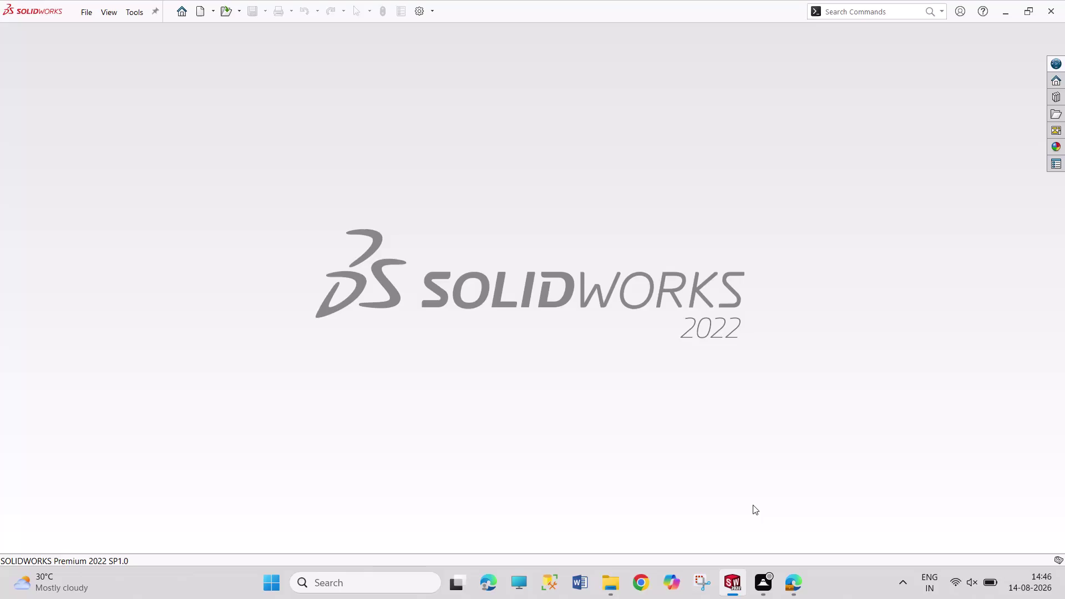
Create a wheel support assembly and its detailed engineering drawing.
Bring up the Wheel Support Assembly PDF in Edge, zoom in and scroll through its figures.
click(795, 581)
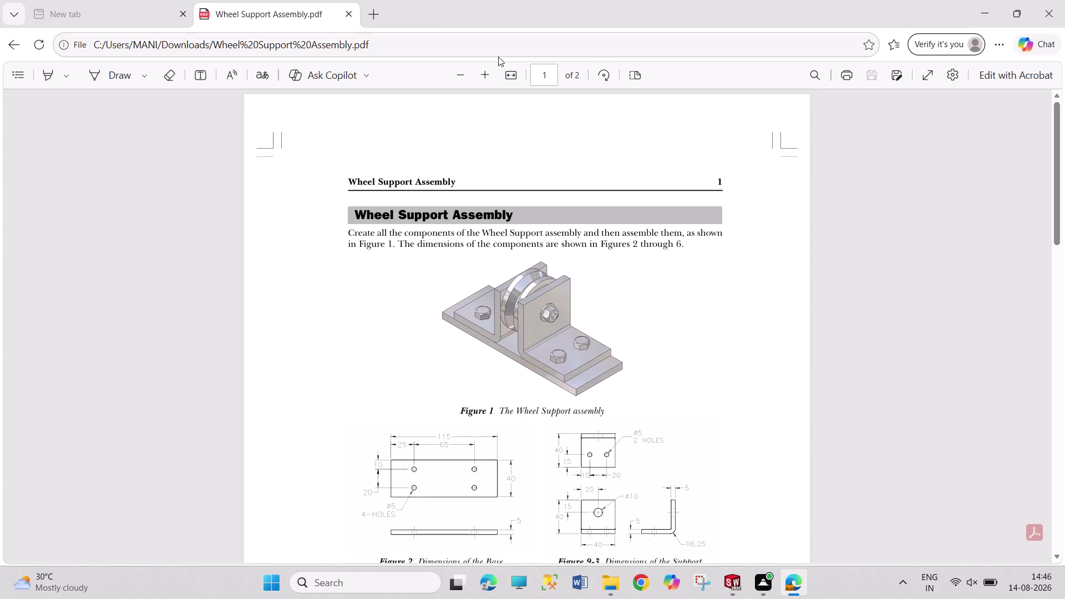
click(511, 76)
scroll(down, 3)
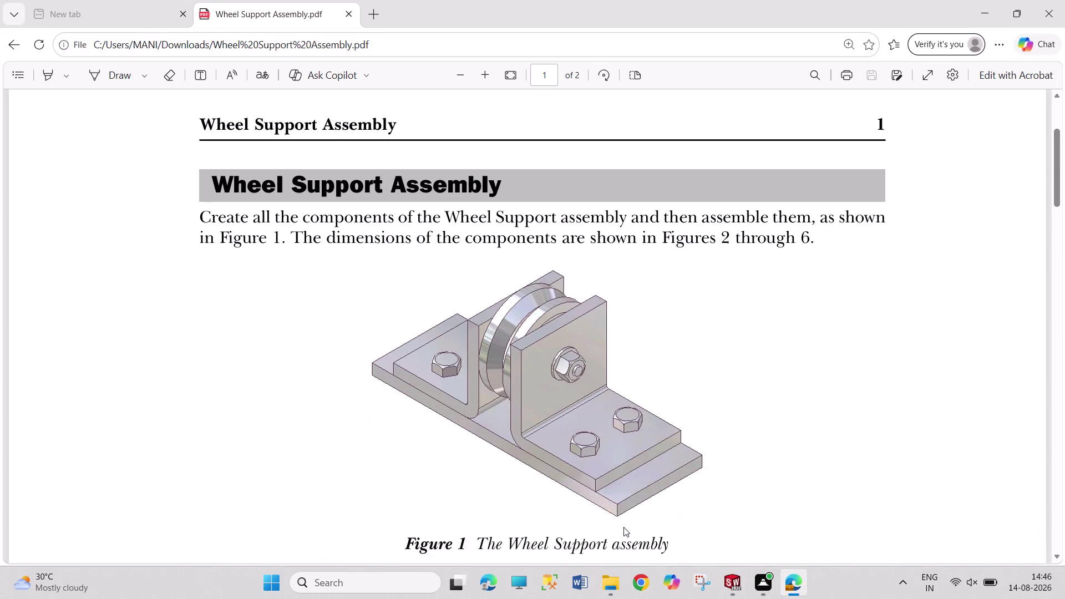
scroll(down, 3)
scroll(down, 3)
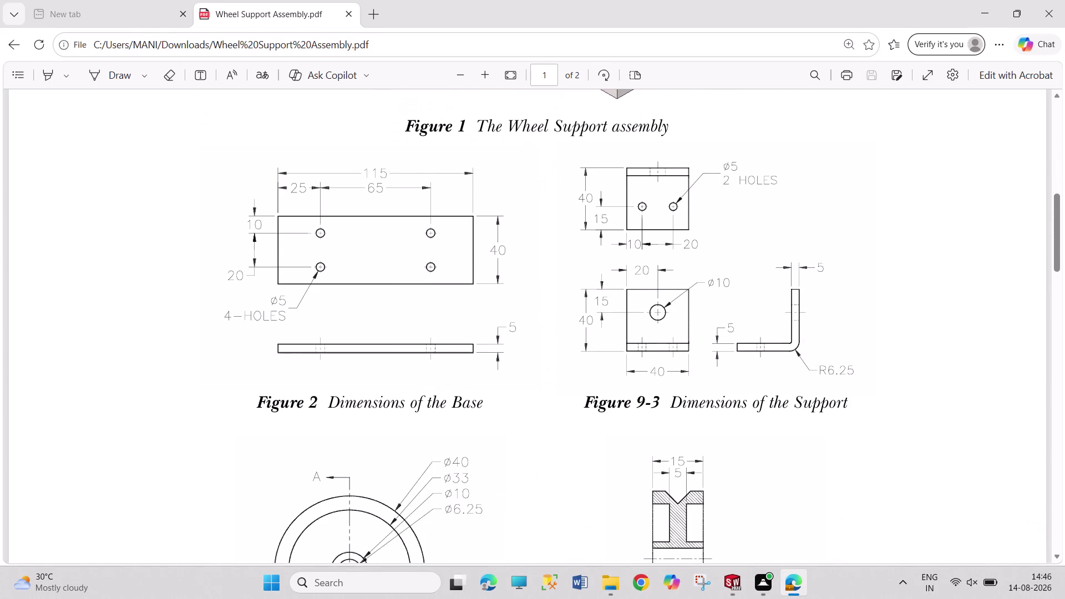
scroll(up, 3)
scroll(down, 3)
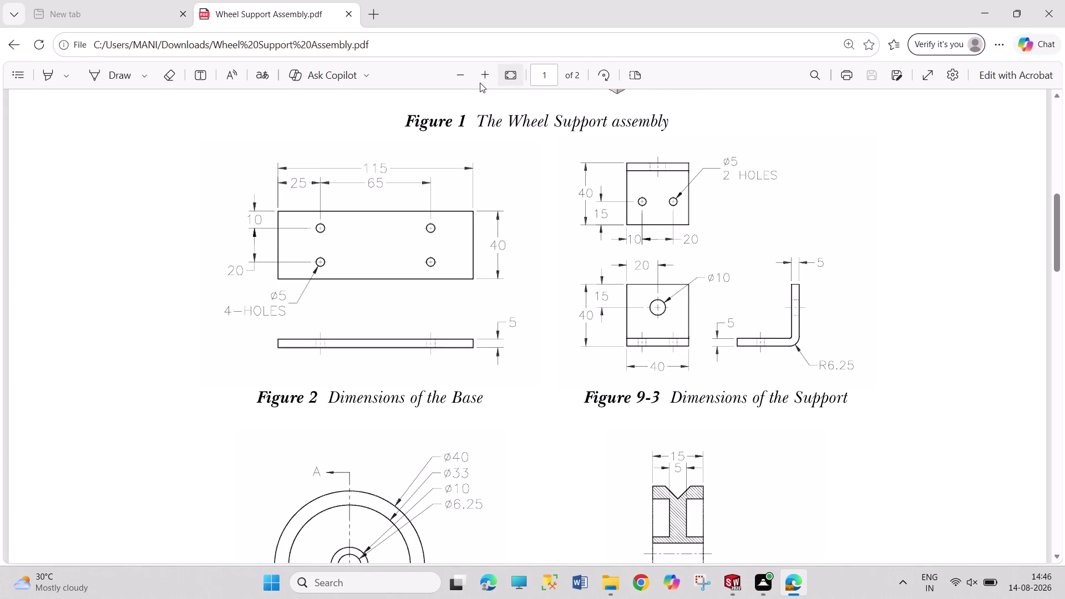
Zoom the PDF view out several levels and scroll over the pages.
click(458, 74)
triple_click(458, 75)
triple_click(457, 75)
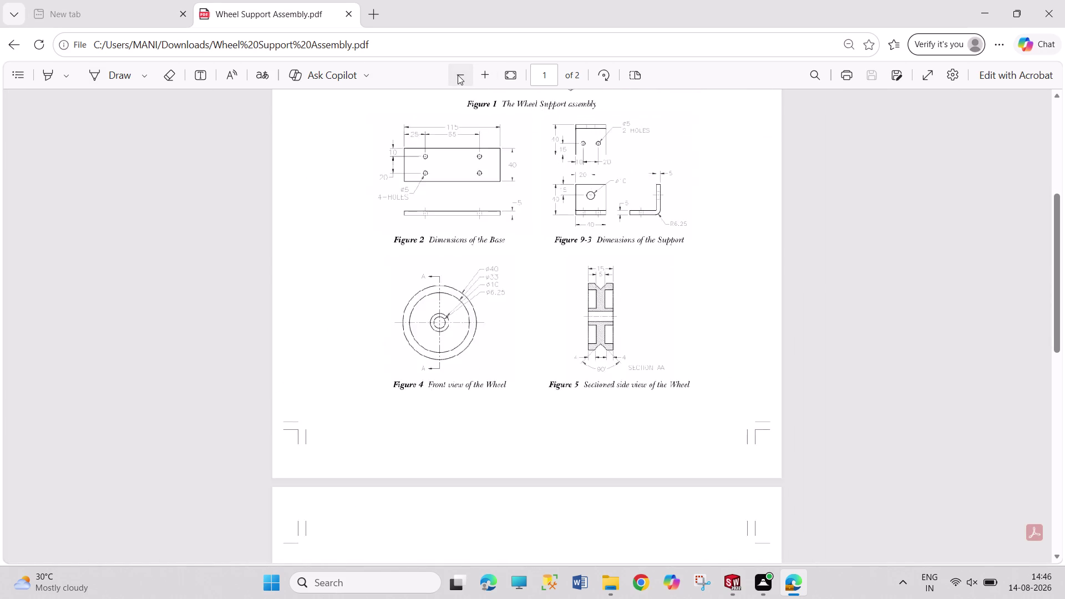
triple_click(457, 75)
scroll(up, 3)
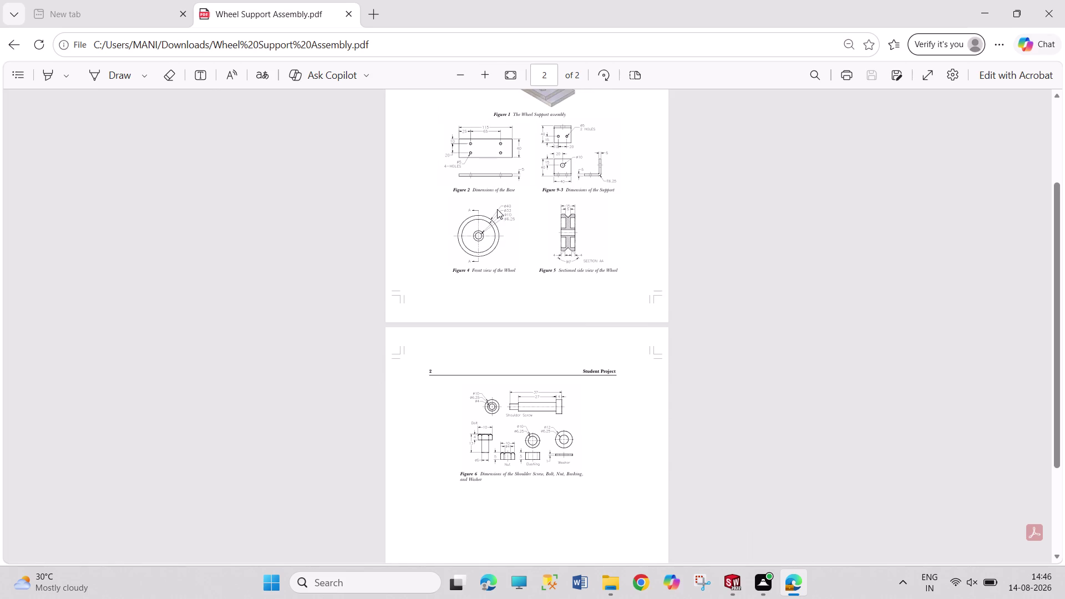
scroll(down, 3)
scroll(up, 3)
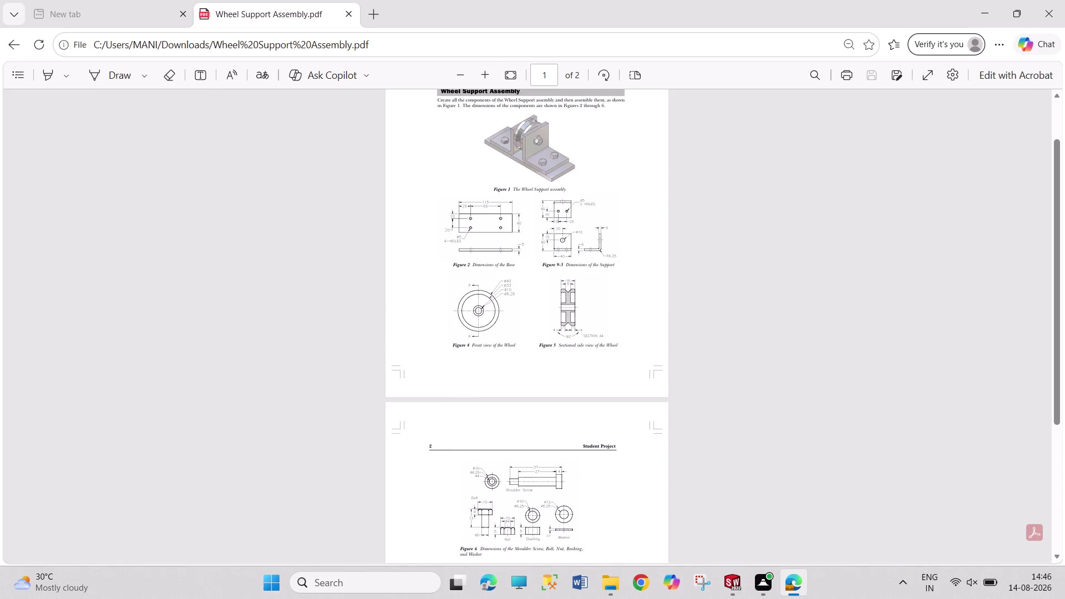
Zoom out further so both drawing pages fit on screen.
click(1060, 556)
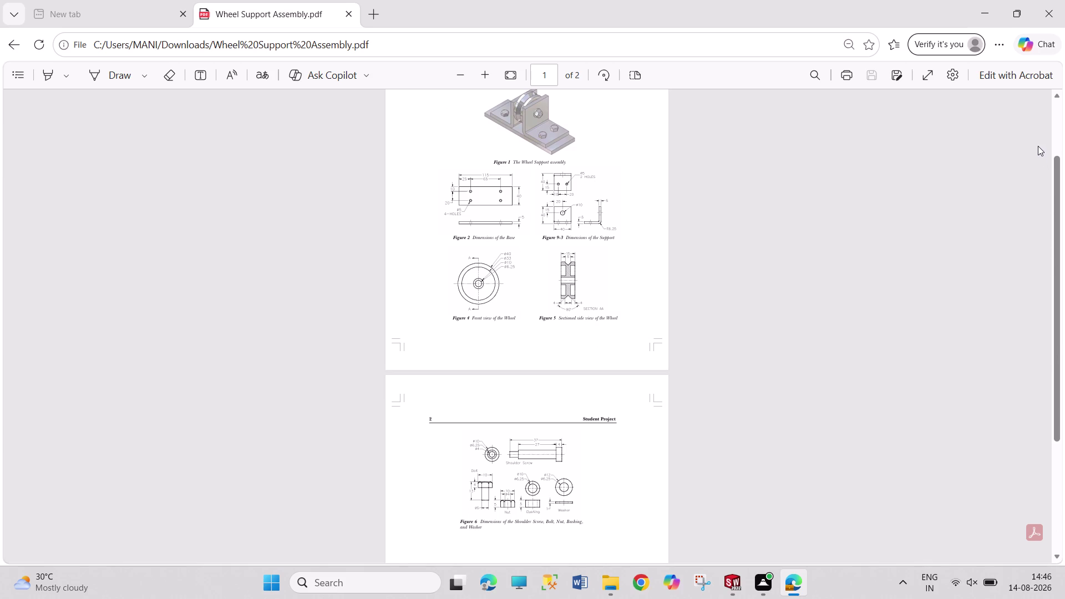
click(1057, 96)
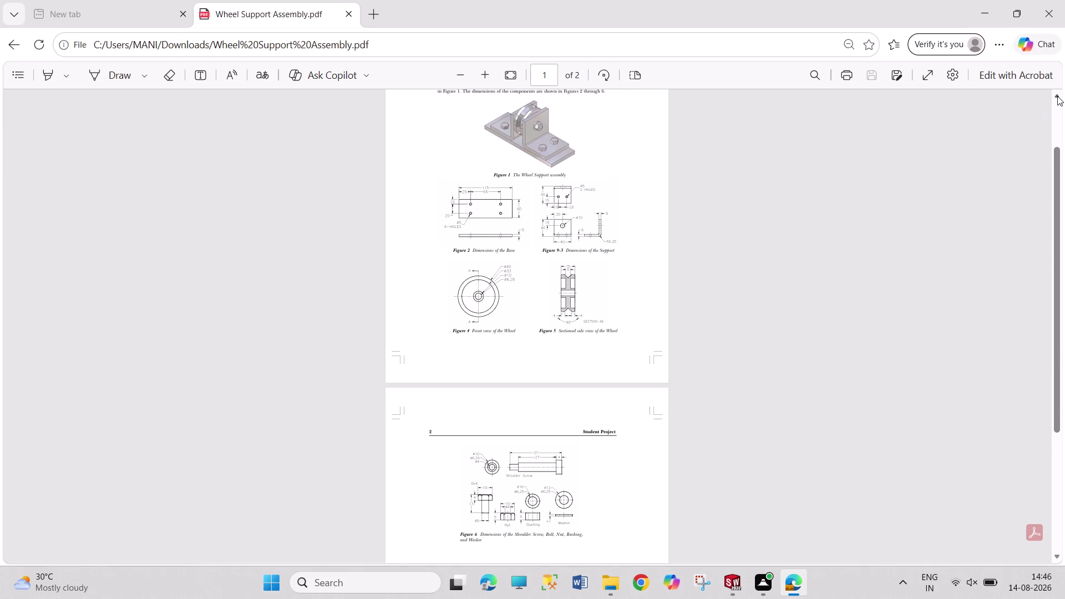
click(1058, 96)
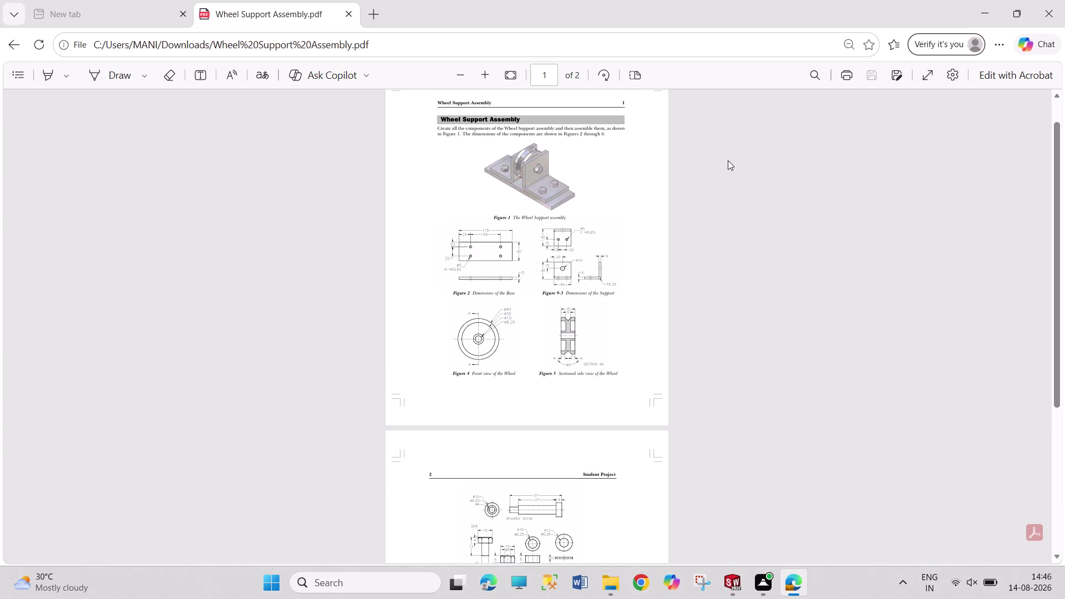
click(458, 74)
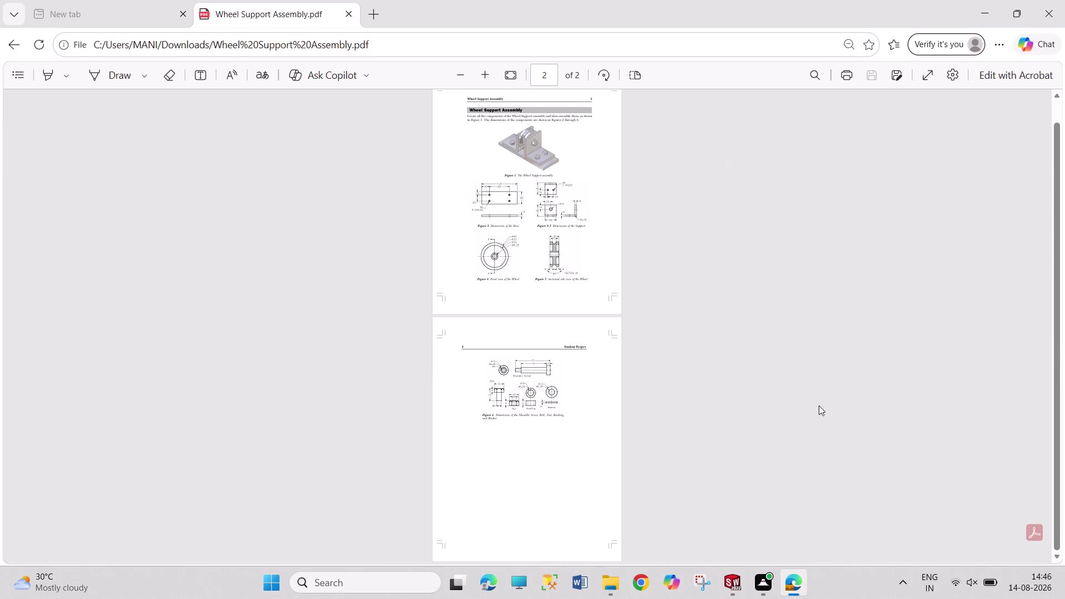
scroll(up, 3)
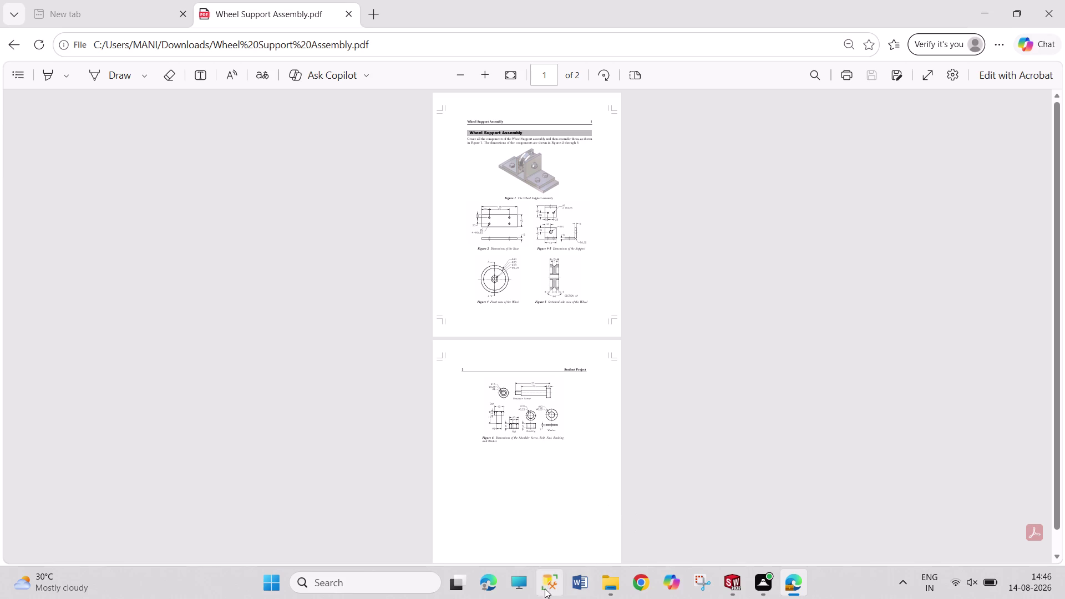
click(704, 582)
Capture a rectangular snip around both Wheel Support Assembly pages in Snipping Tool.
click(699, 588)
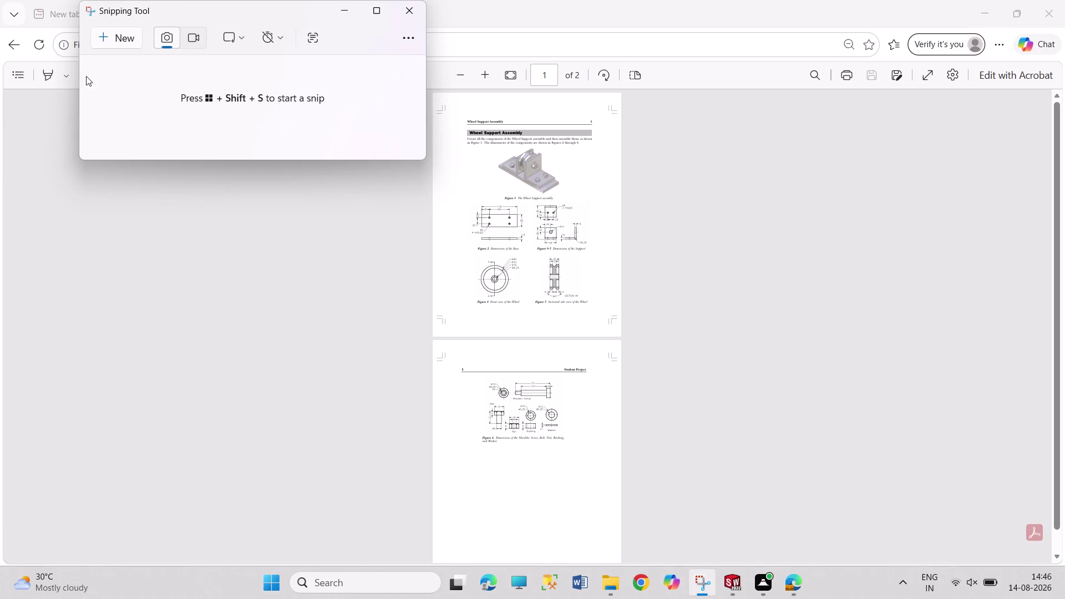
click(98, 44)
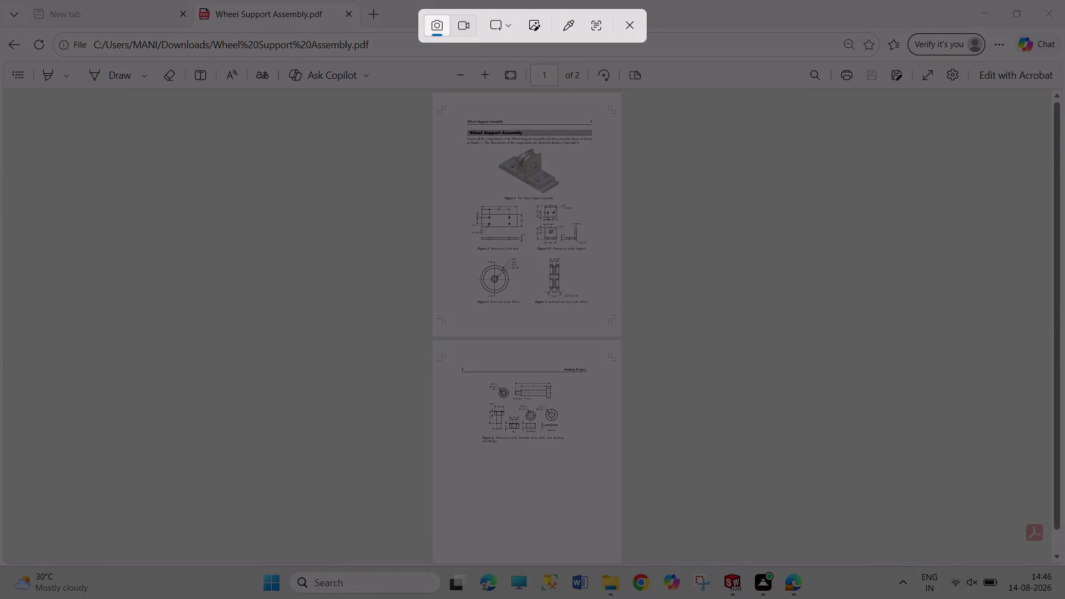
drag(465, 115, 602, 457)
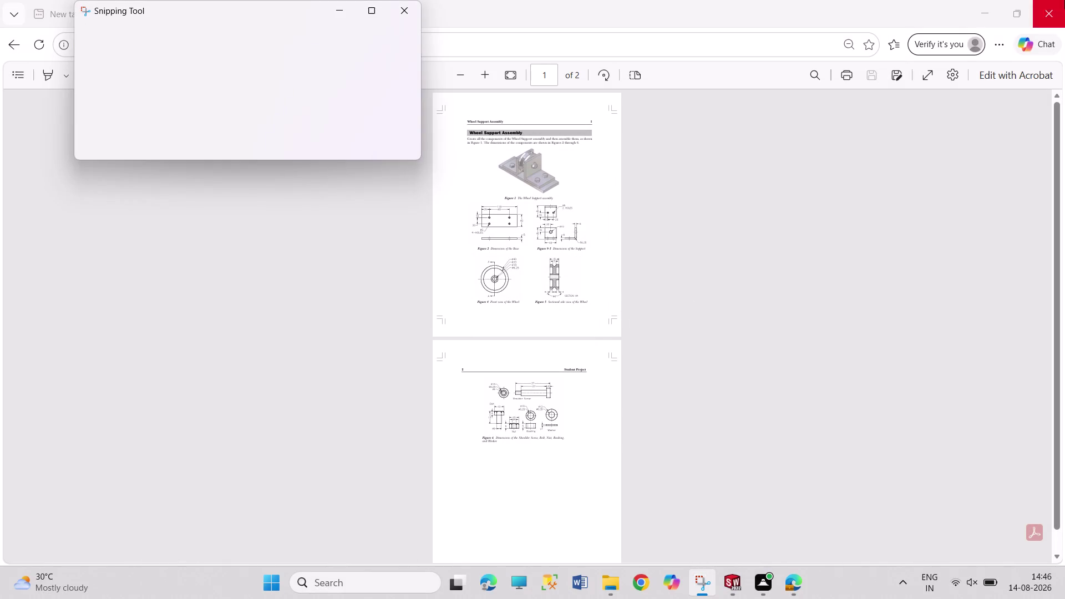
Close the PDF browser window and the Snipping Tool window.
click(1064, 0)
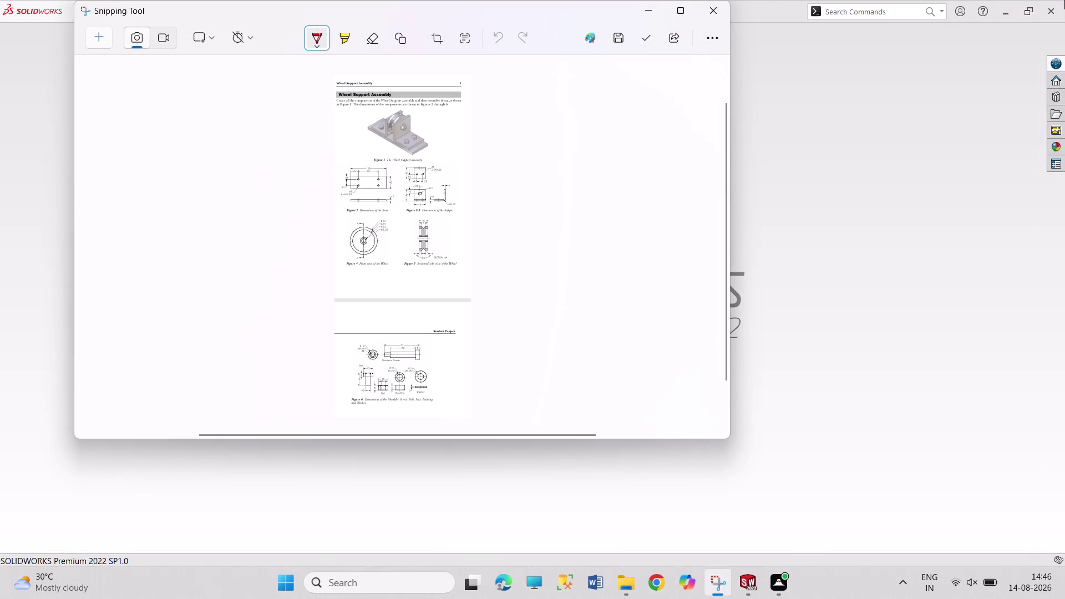
click(713, 17)
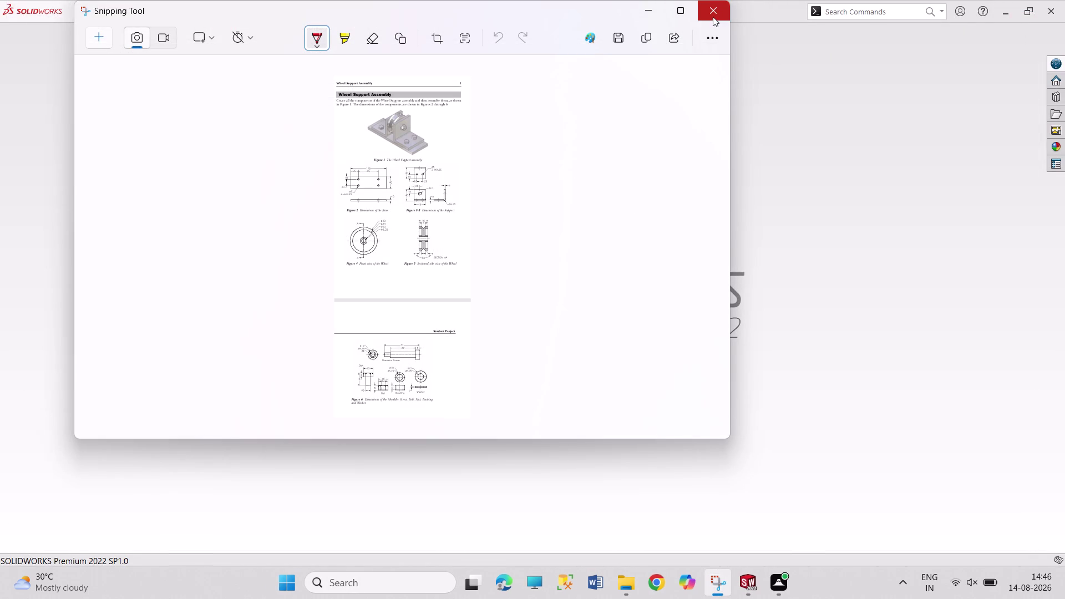
click(630, 585)
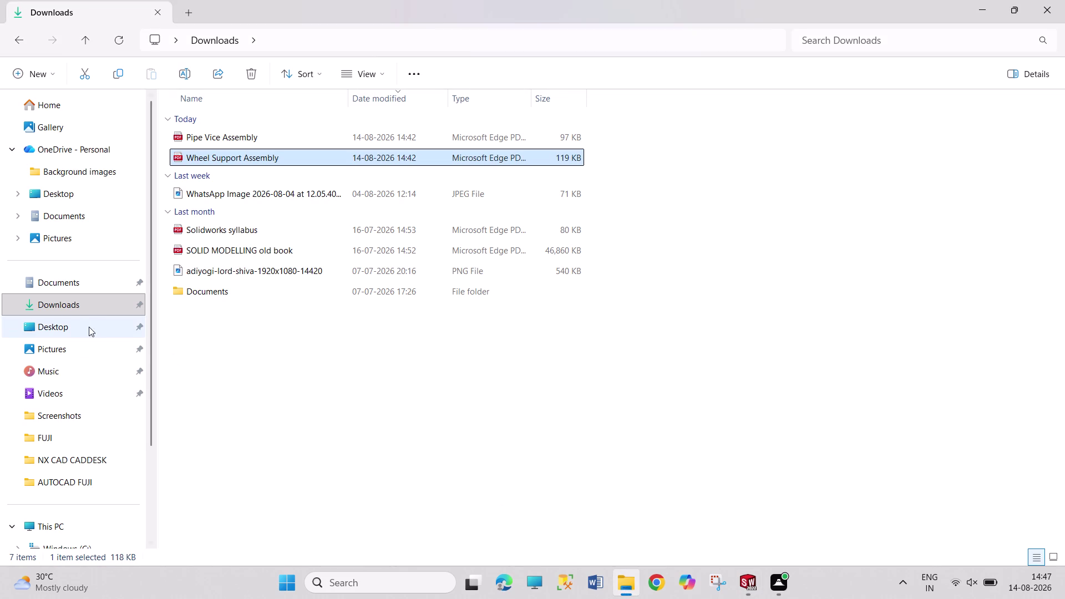
Open Pictures > Screenshots and open the newest drawing screenshot.
click(94, 349)
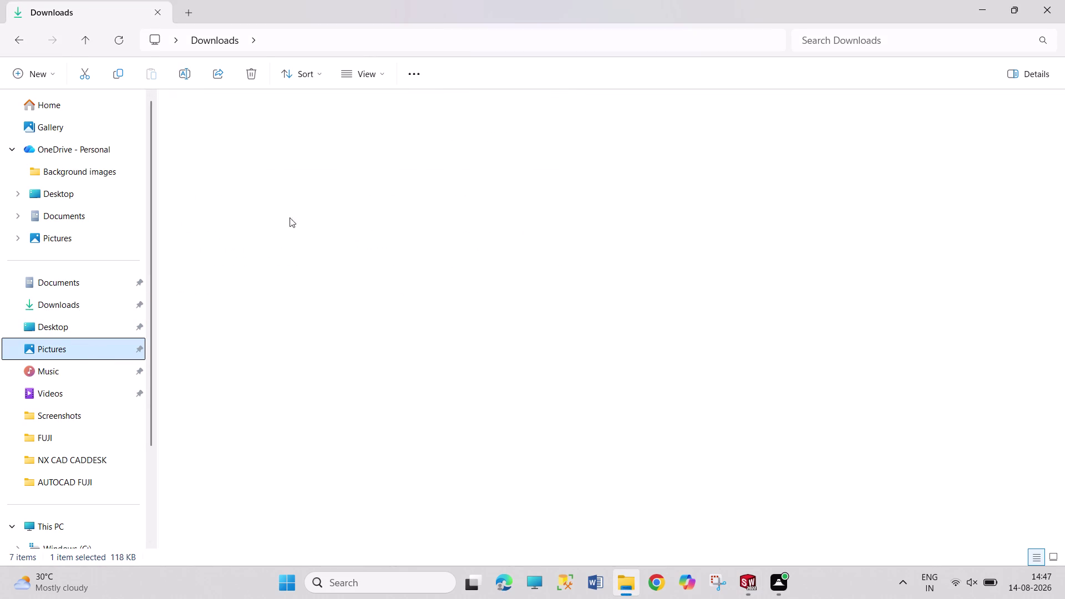
double_click(382, 134)
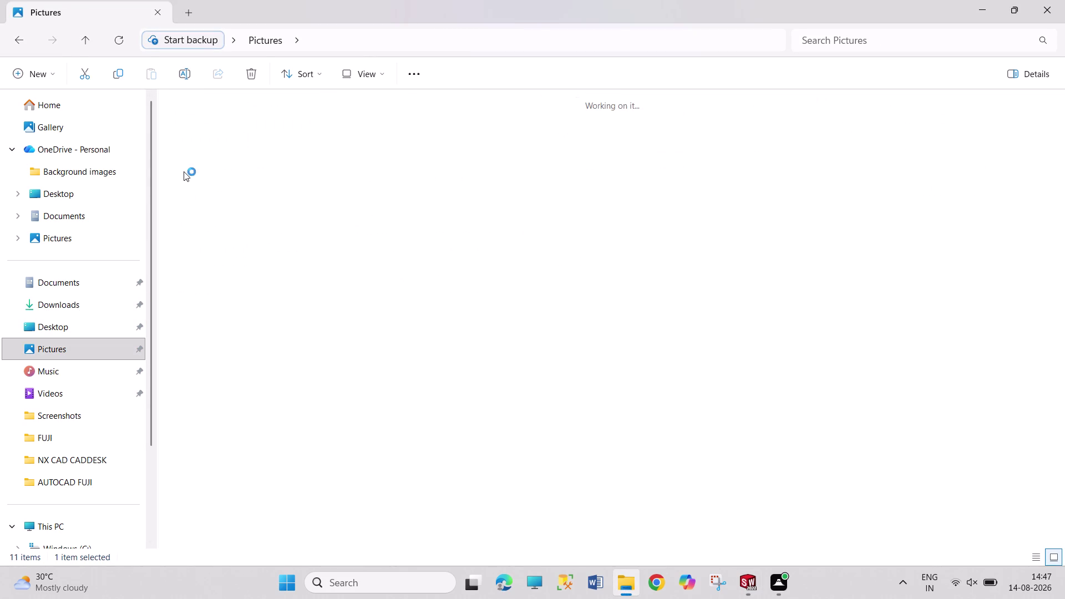
scroll(down, 3)
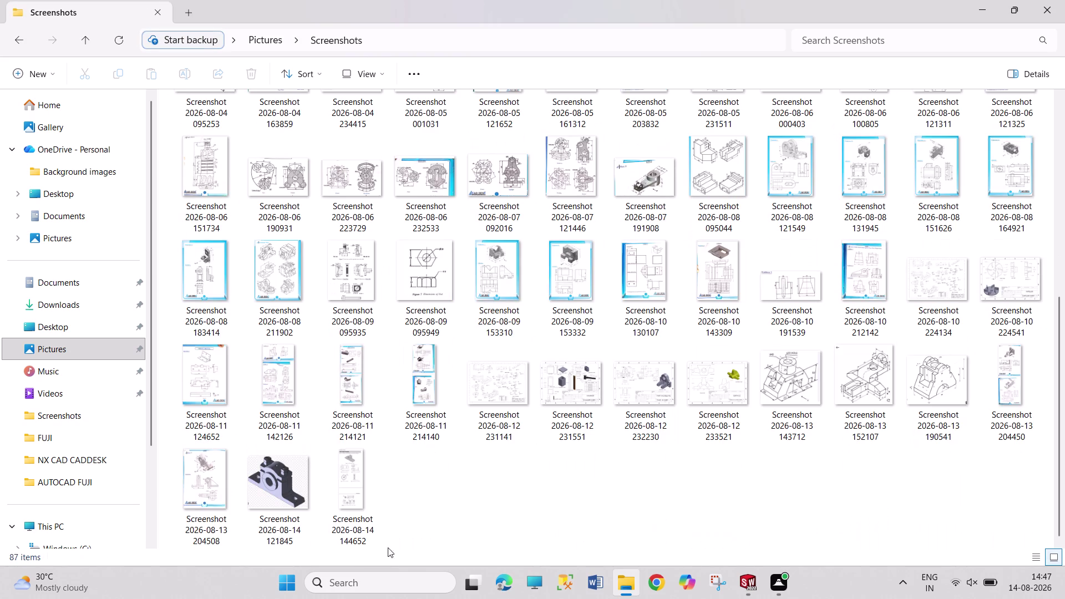
double_click(343, 490)
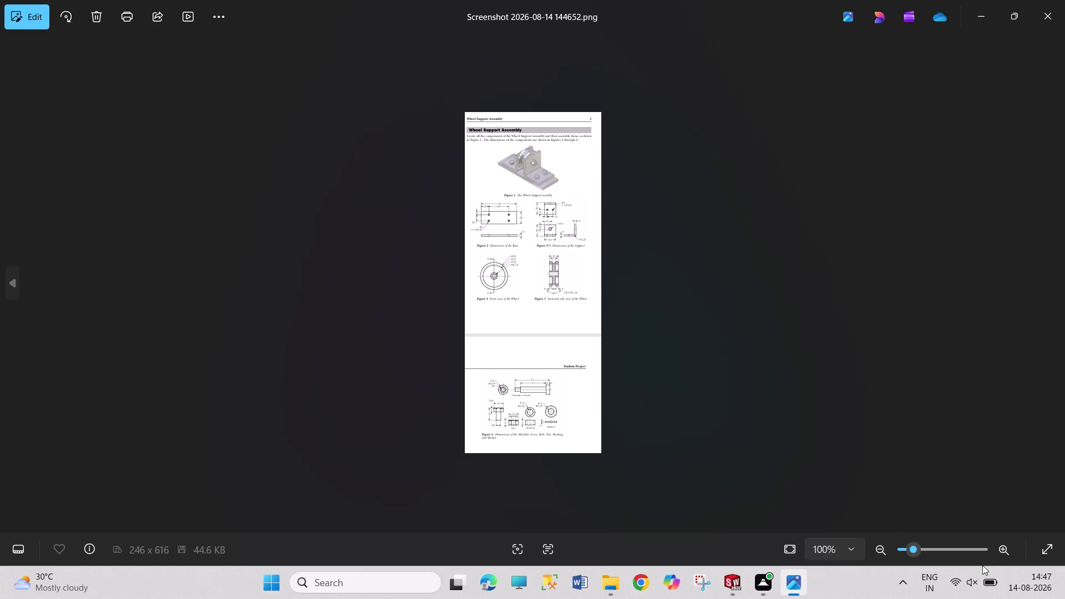
triple_click(994, 552)
double_click(995, 551)
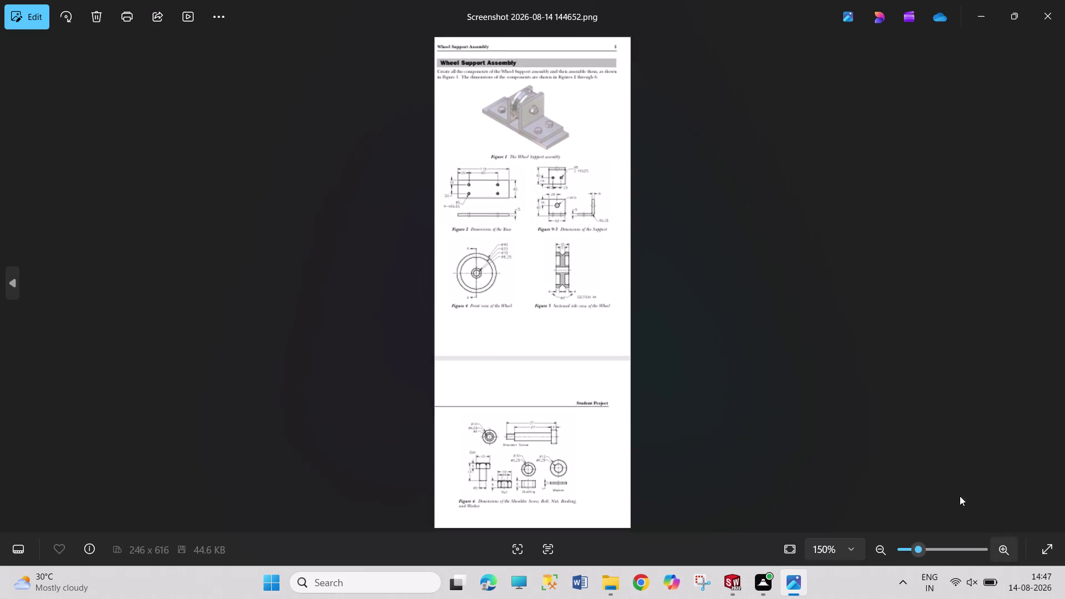
drag(668, 241, 666, 348)
triple_click(999, 546)
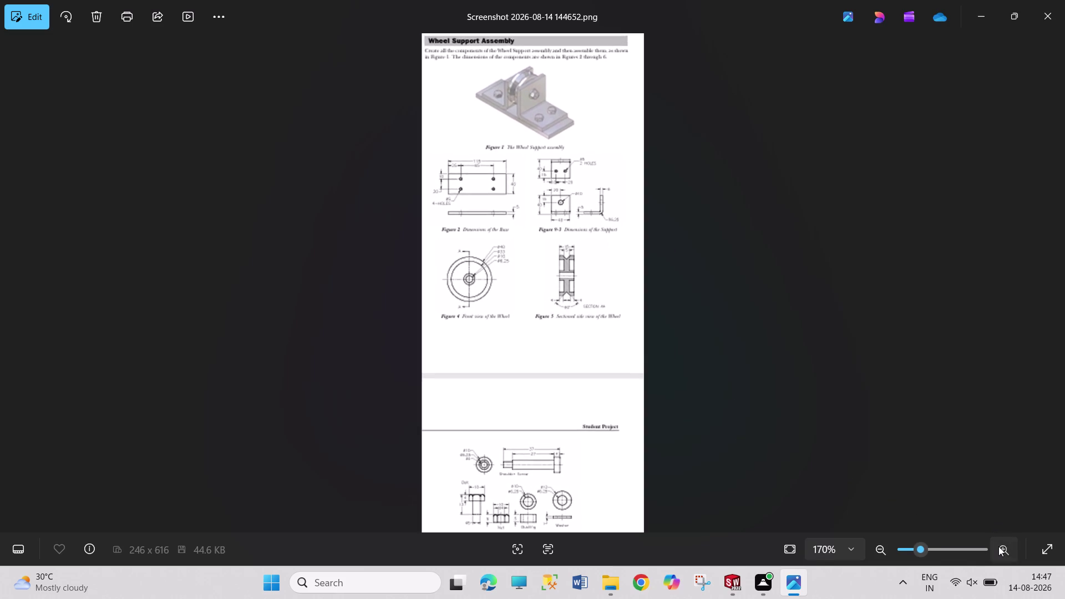
triple_click(998, 547)
triple_click(999, 547)
triple_click(999, 546)
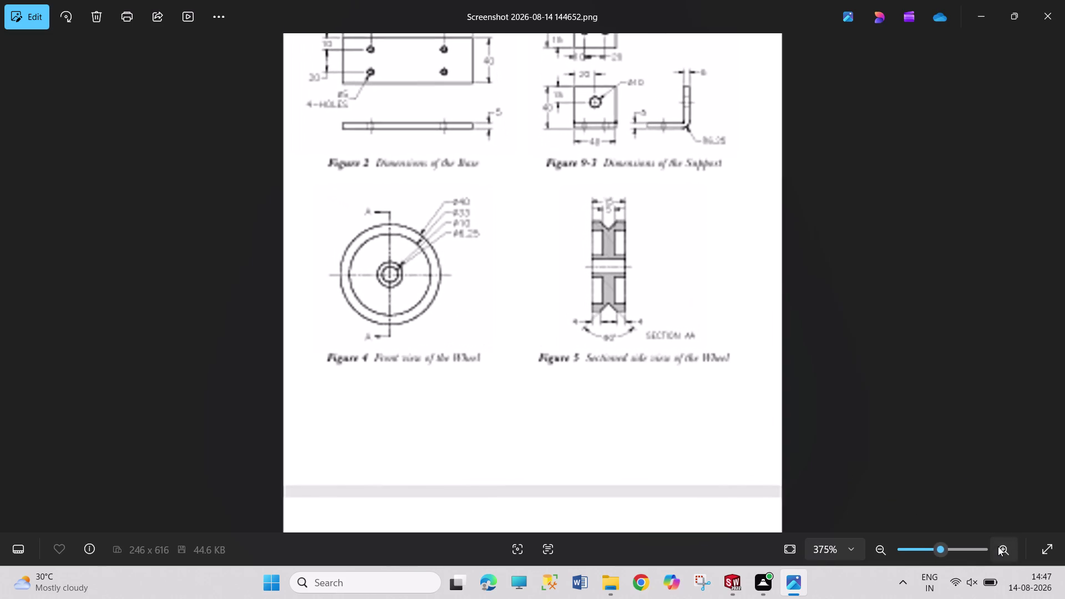
drag(673, 209, 675, 424)
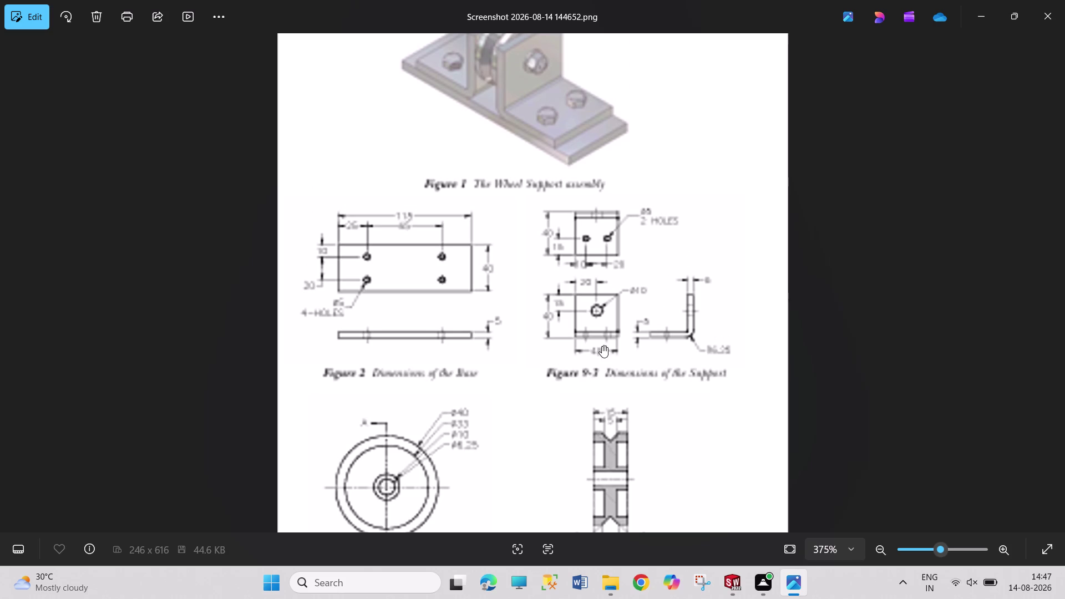
drag(602, 346, 624, 515)
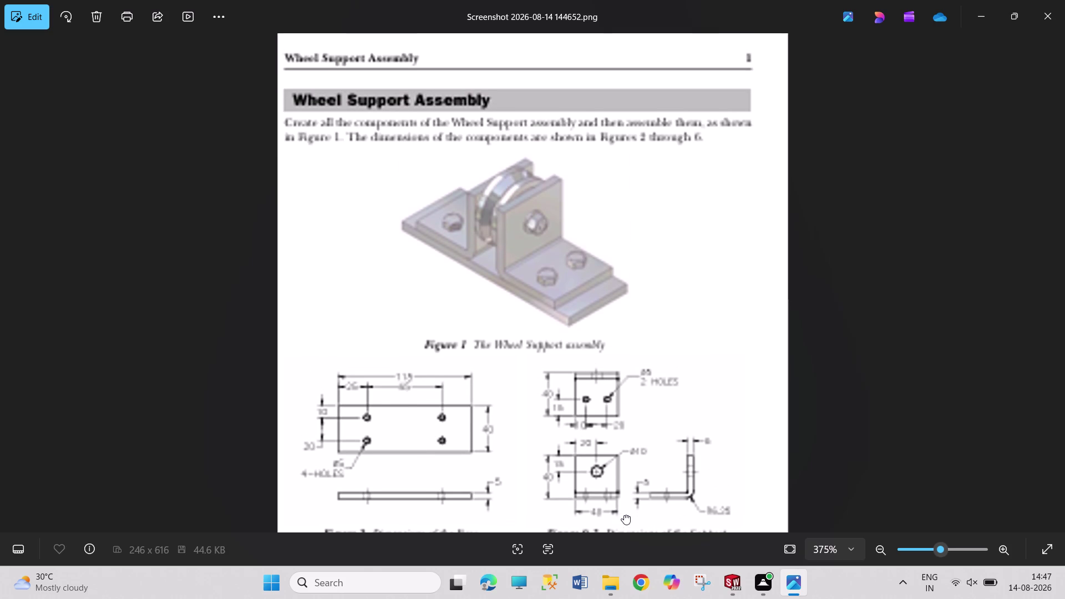
drag(624, 515, 636, 437)
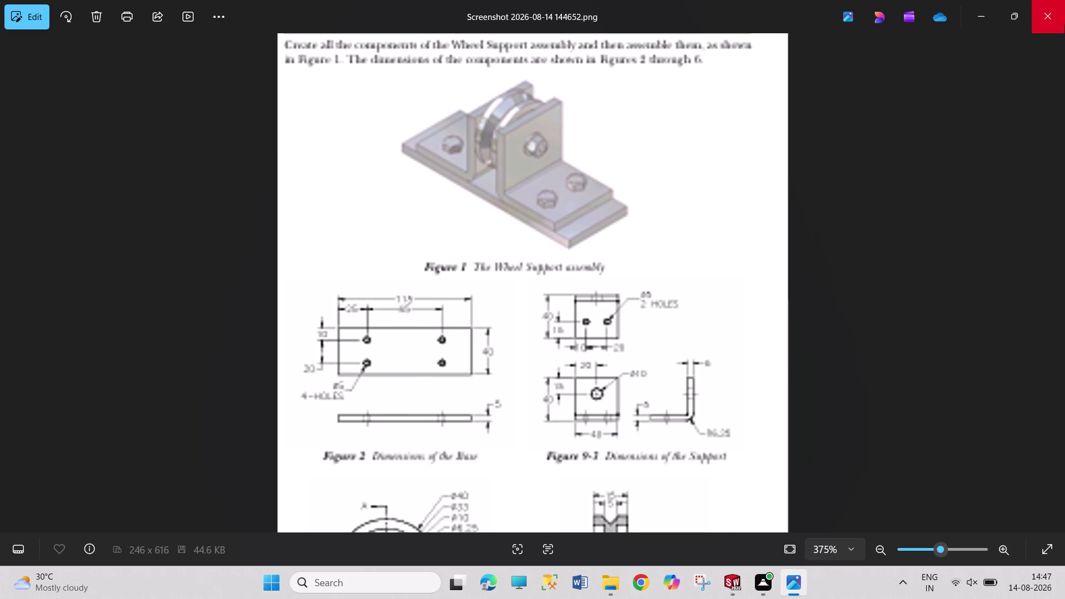
click(1064, 25)
Delete the drawing screenshot and switch back to SOLIDWORKS.
right_click(383, 480)
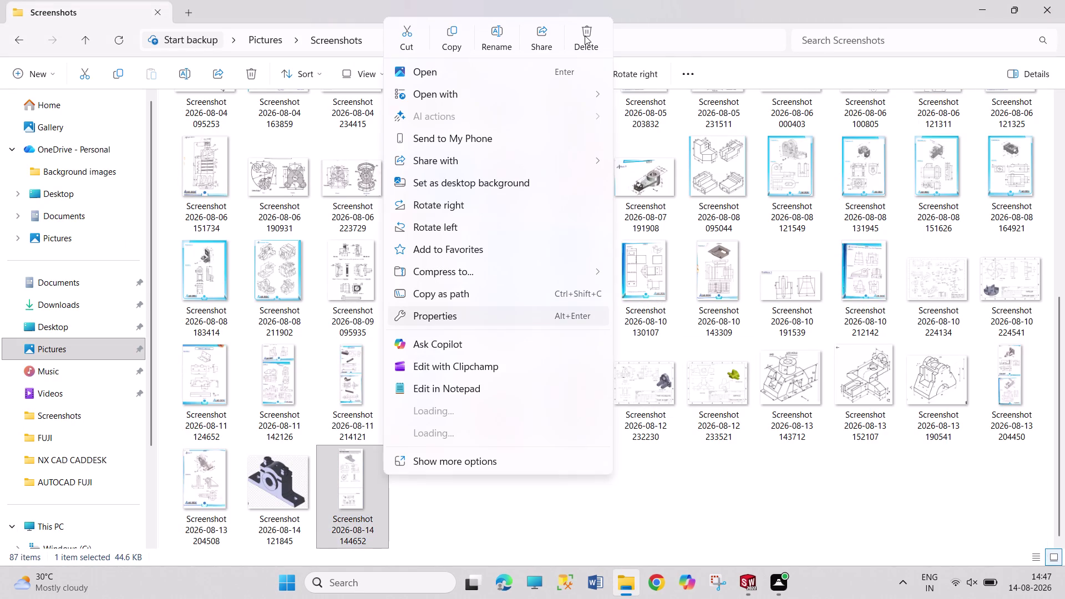
click(585, 36)
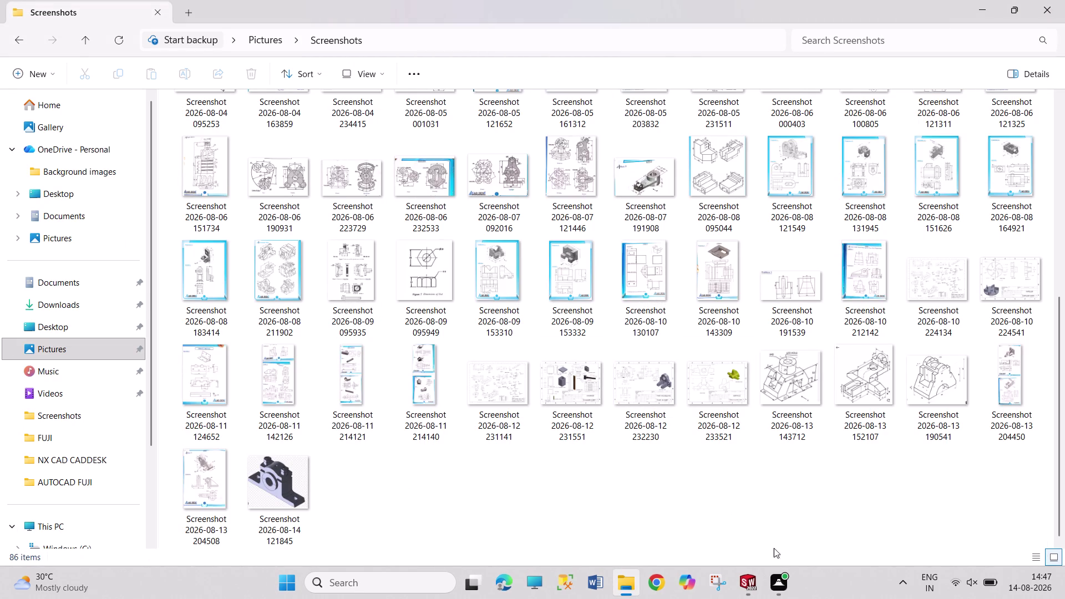
click(759, 539)
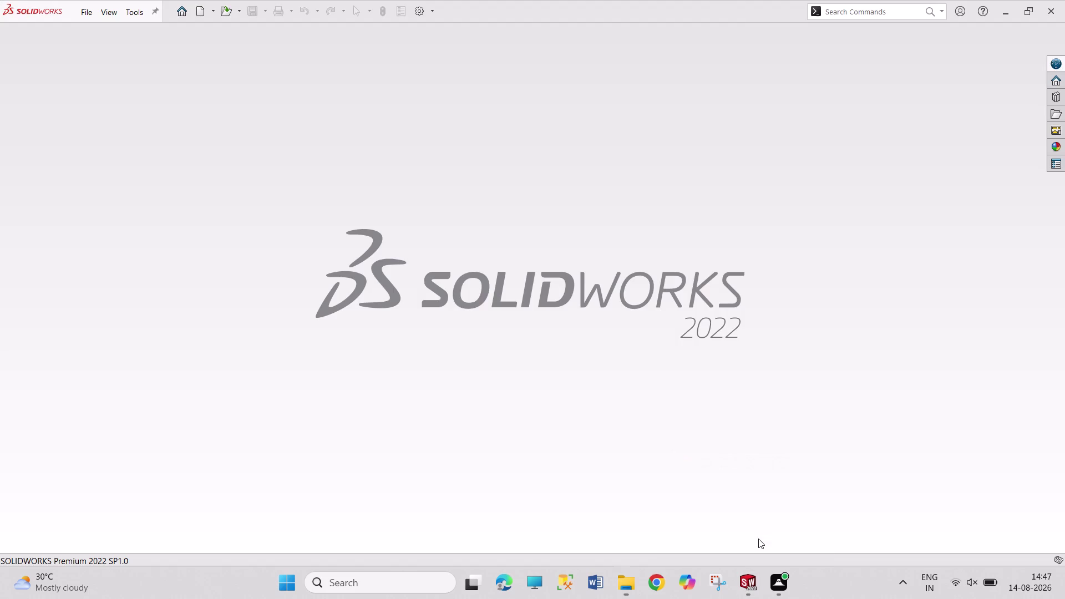
click(196, 7)
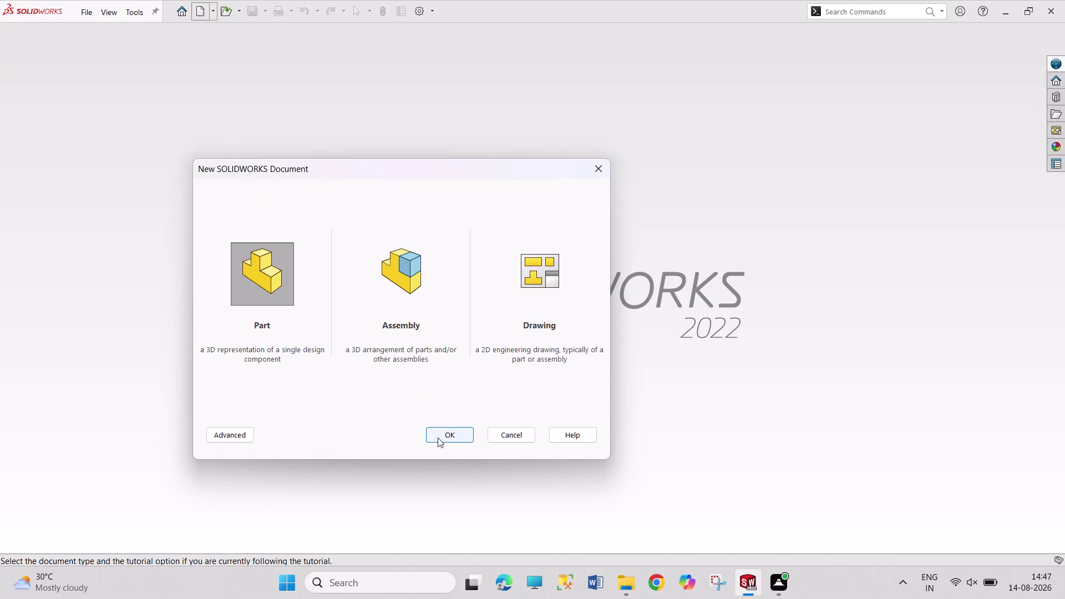
Open Wheel Support Assembly.pdf from the Downloads folder.
click(438, 438)
click(626, 584)
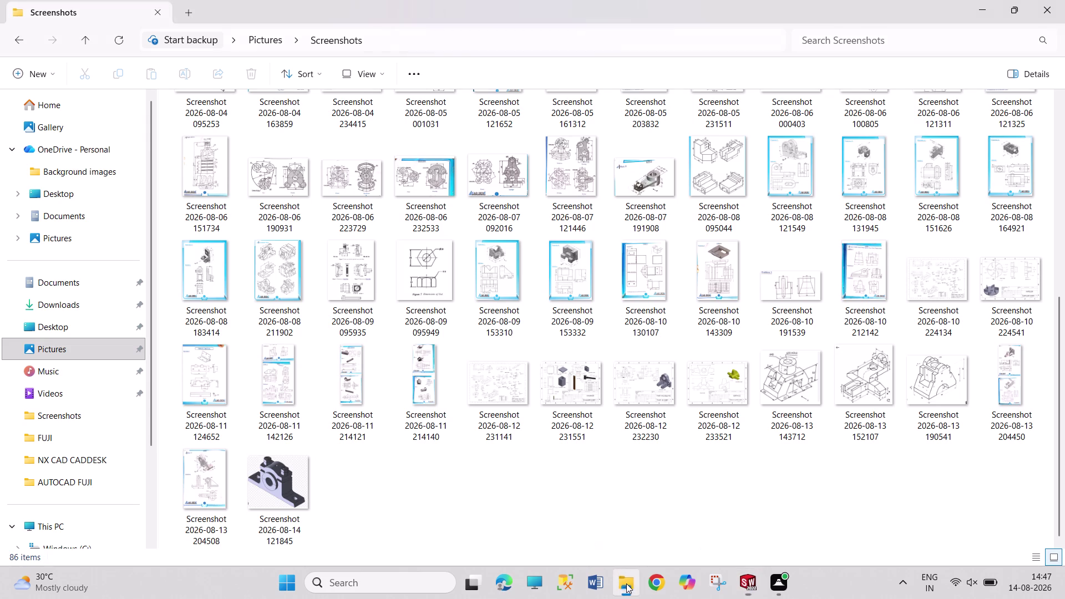
click(99, 303)
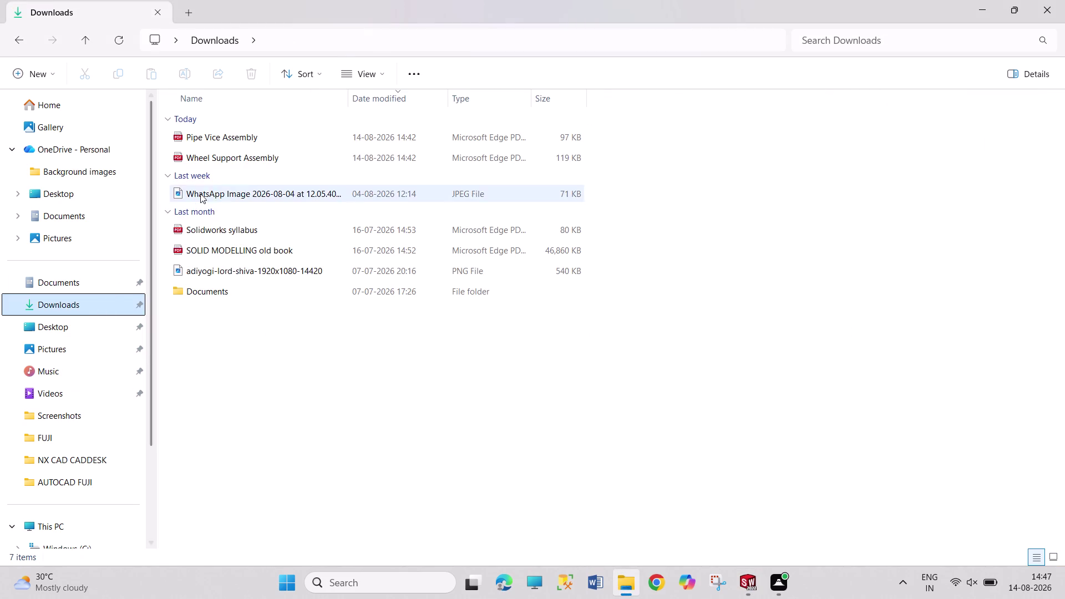
double_click(301, 153)
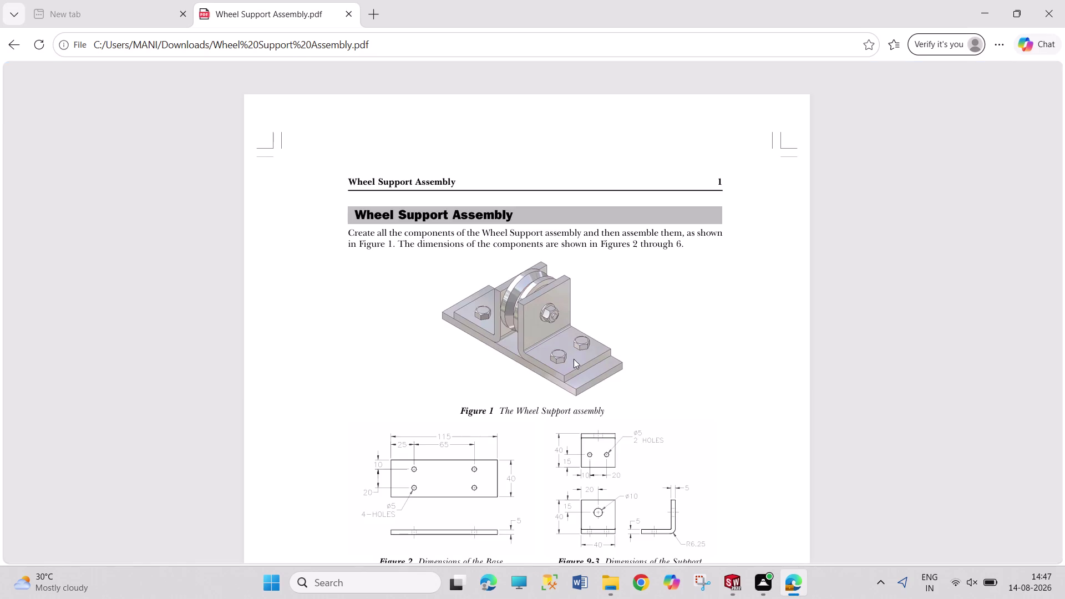
Fit the page, enlarge Figure 2 Dimensions of the Base, then return to SOLIDWORKS.
scroll(up, 3)
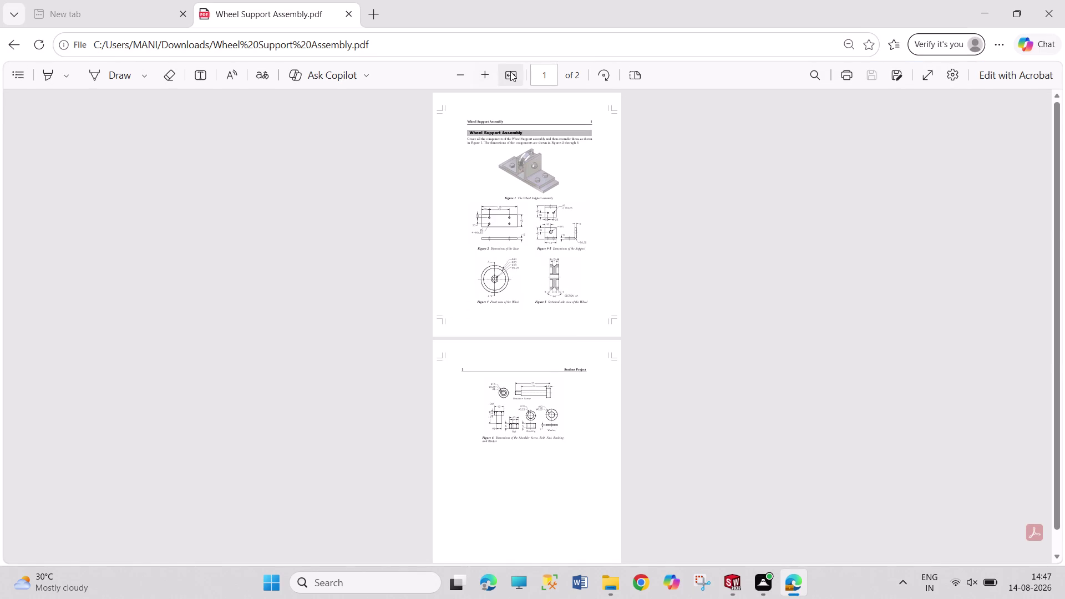
click(511, 71)
scroll(down, 3)
scroll(down, 3)
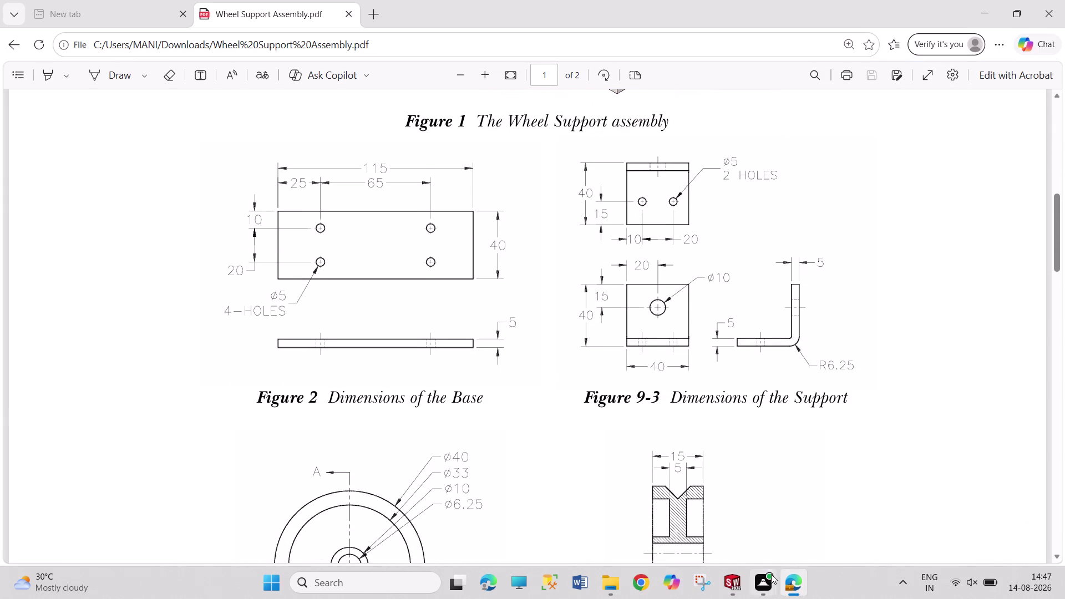
click(735, 582)
click(736, 582)
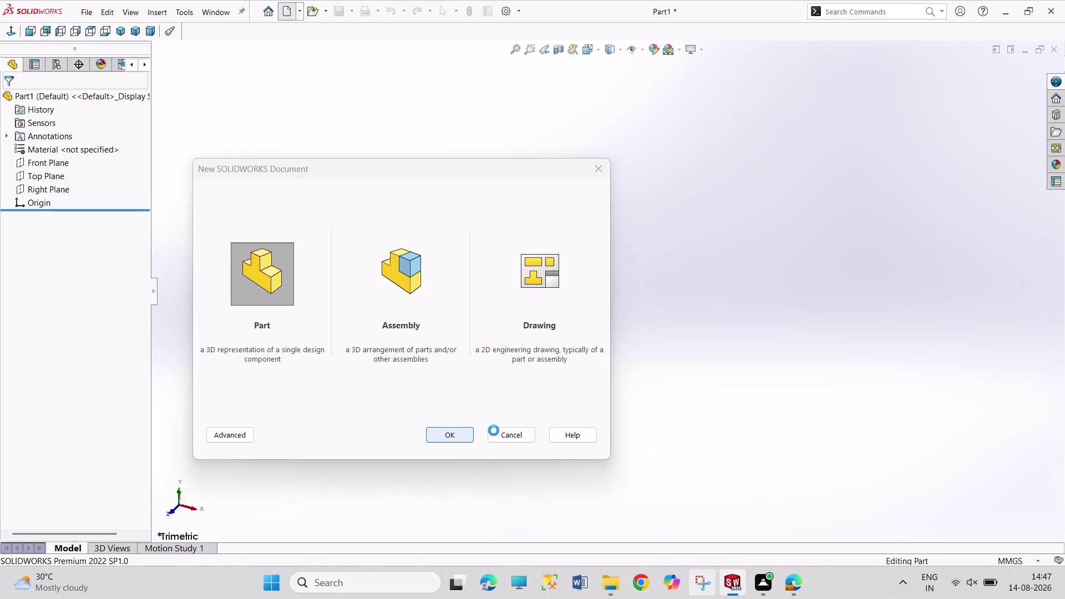
Cancel the New SOLIDWORKS Document dialog to get back to the empty Part1.
click(458, 442)
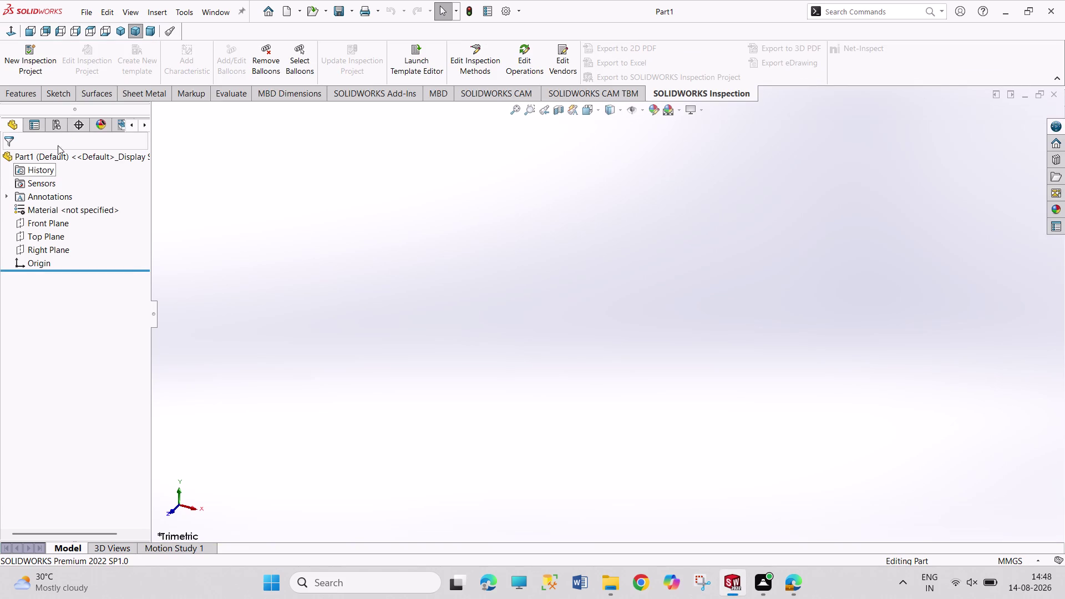
drag(222, 186, 415, 267)
drag(246, 194, 565, 326)
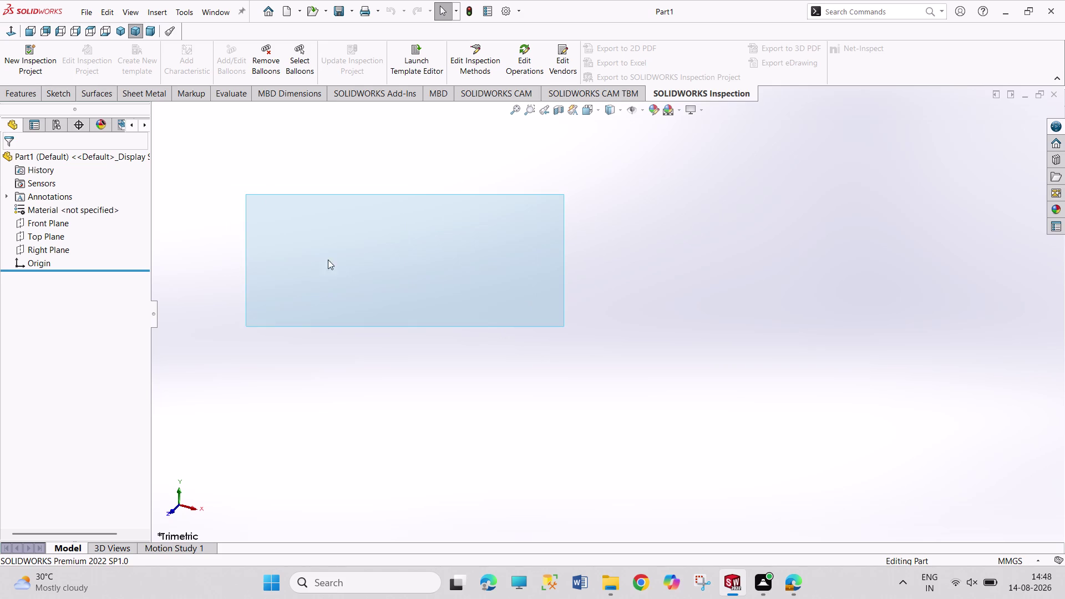
Start a sketch on the Top Plane and draw a center rectangle from the origin.
click(50, 236)
click(60, 215)
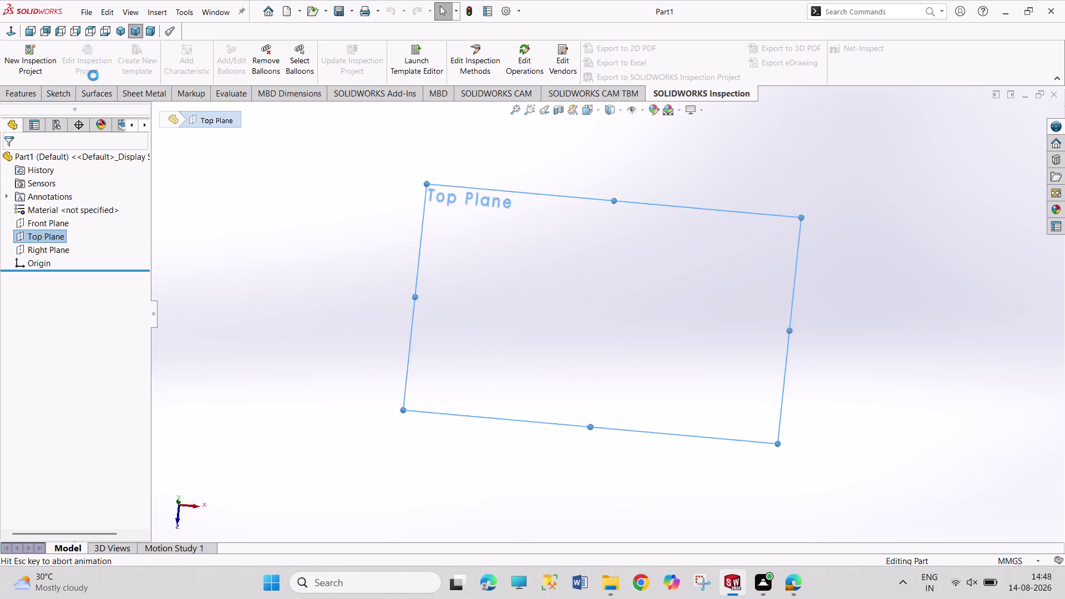
click(103, 65)
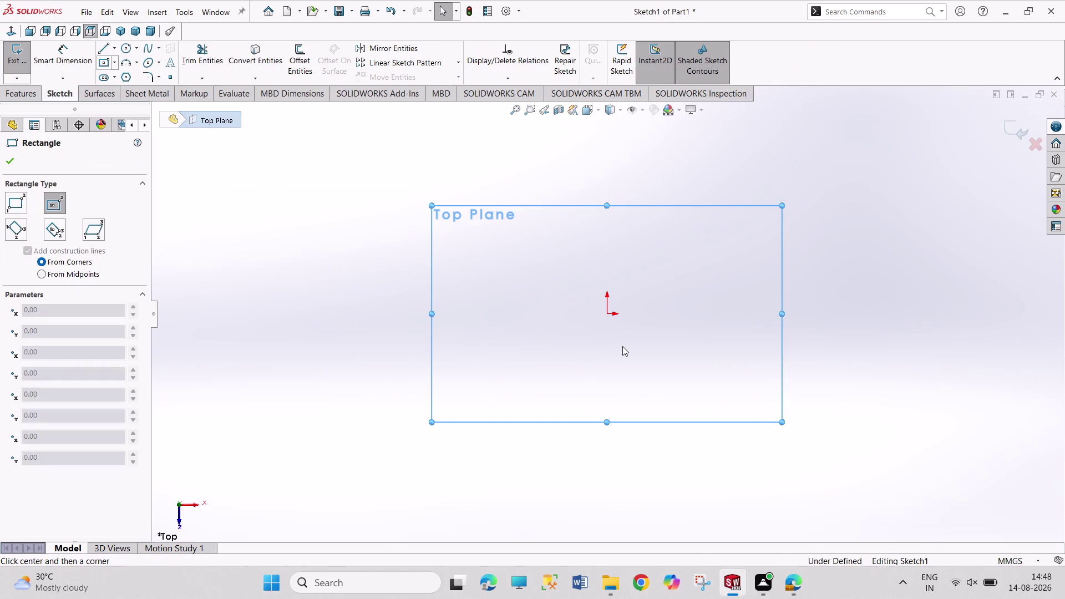
click(606, 313)
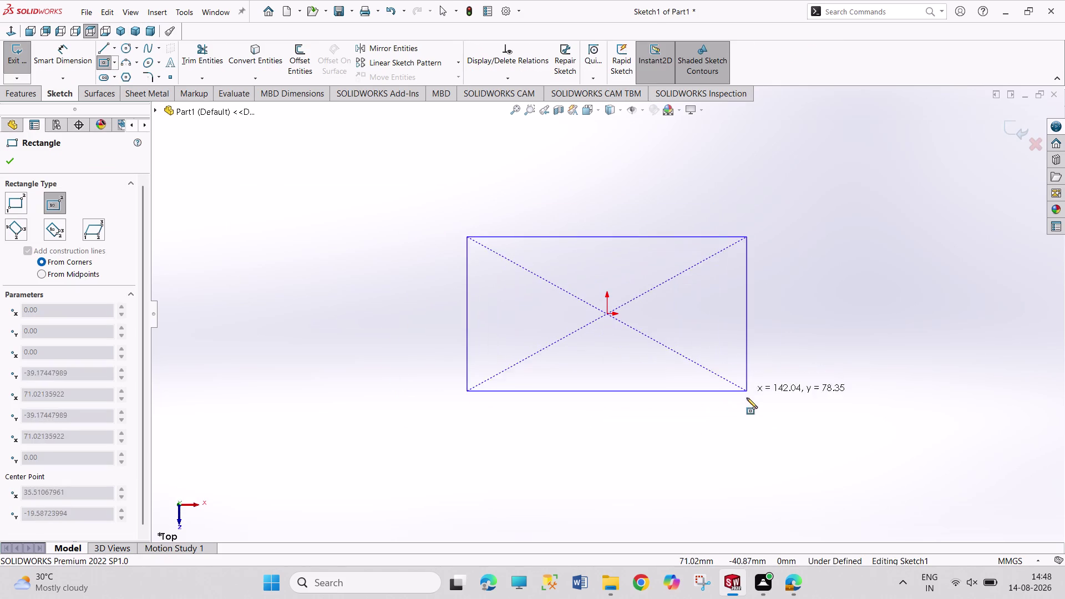
drag(790, 400, 796, 398)
Dimension the rectangle 115 wide and 40 high, then exit the sketch.
right_drag(825, 357, 812, 173)
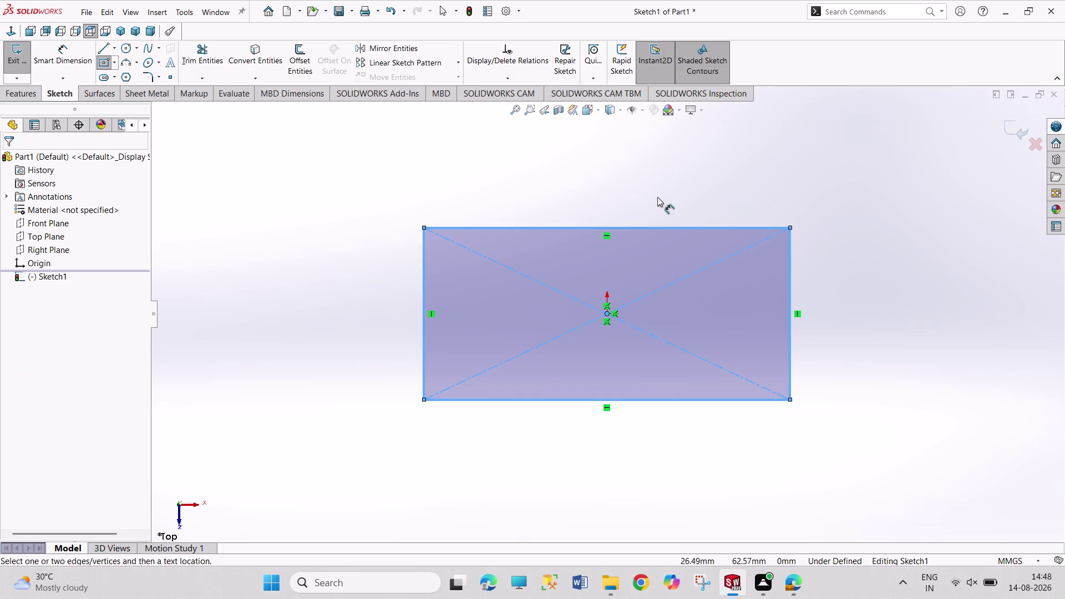
click(649, 226)
click(655, 180)
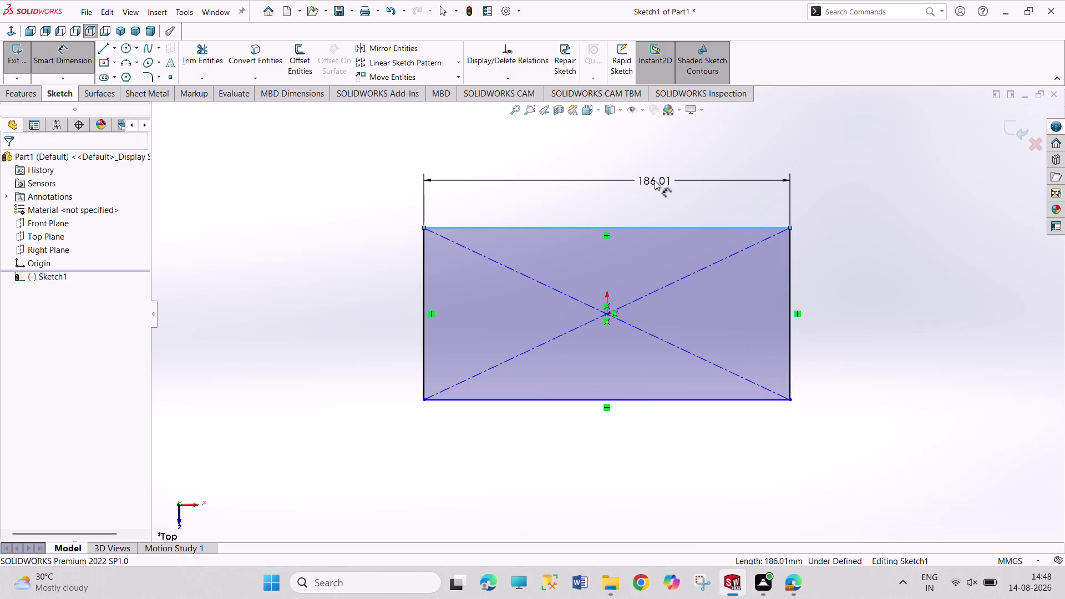
text(115)
key(Return)
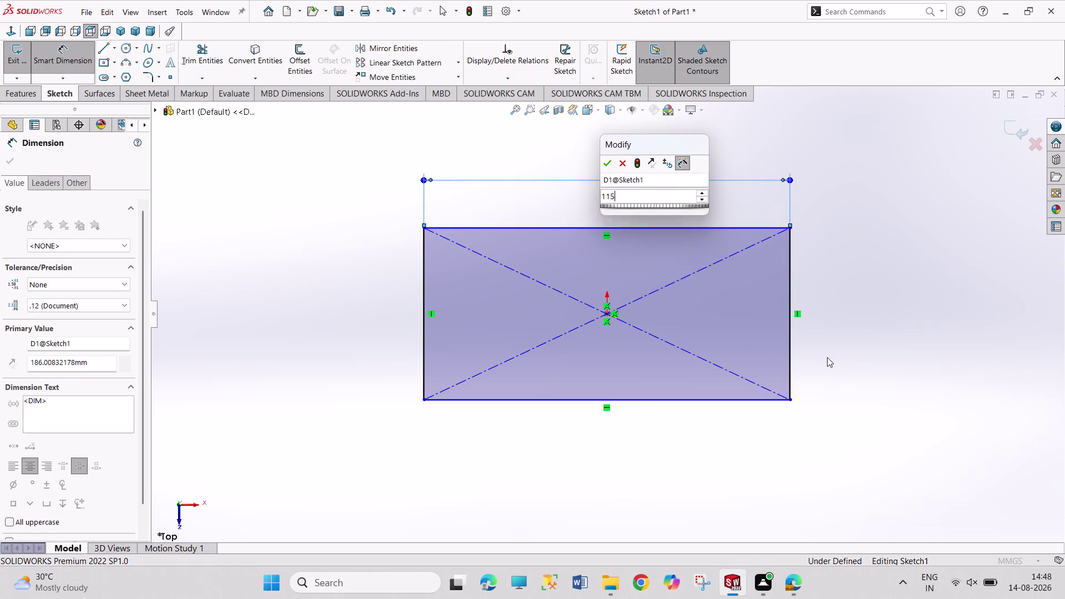
click(793, 343)
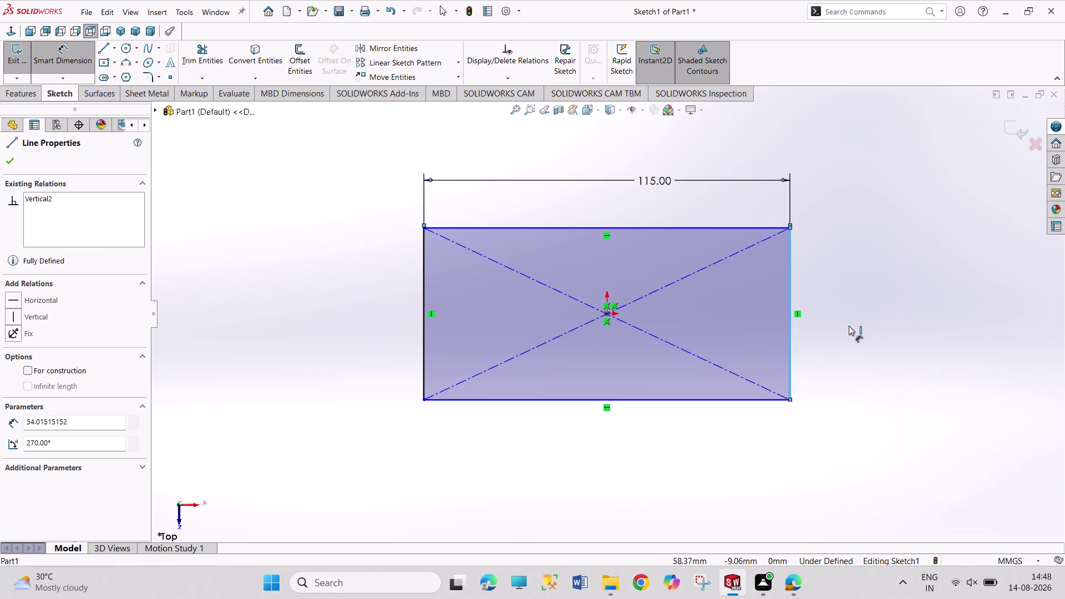
click(850, 325)
key(4)
key(0)
key(Return)
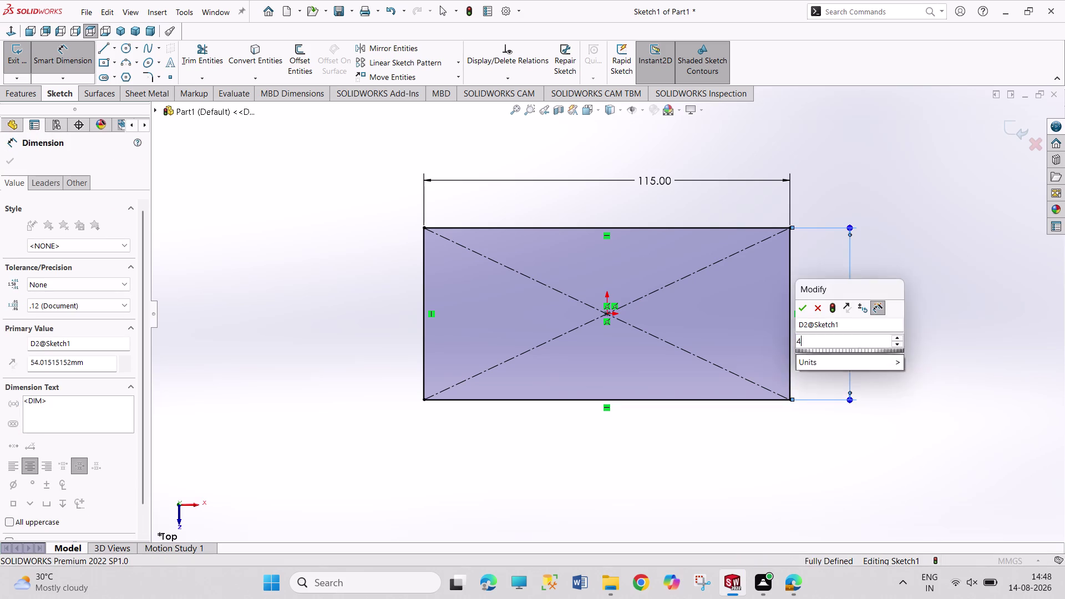
right_click(682, 507)
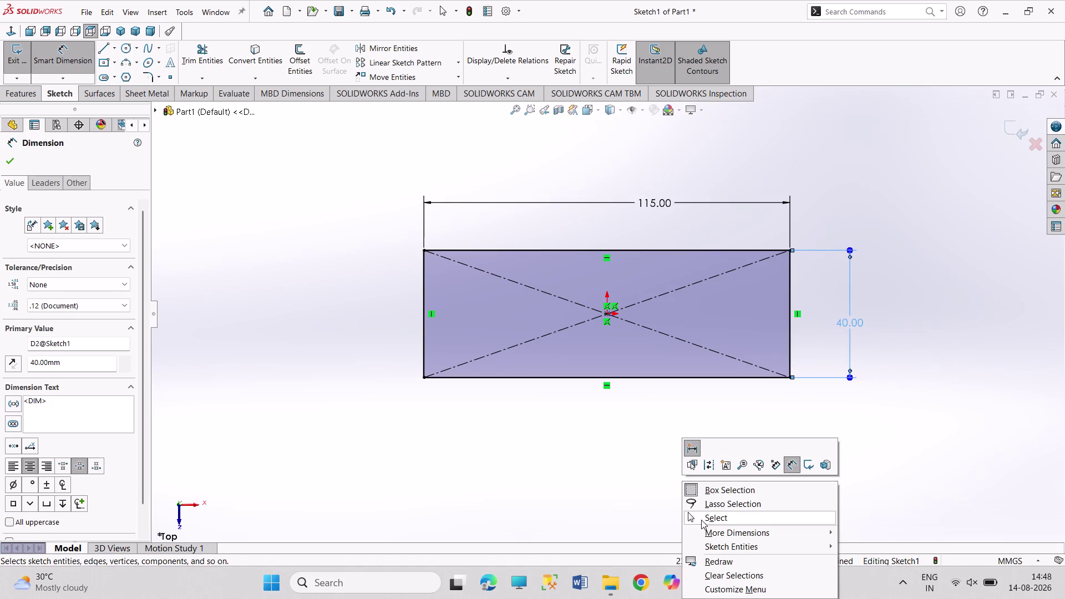
click(701, 520)
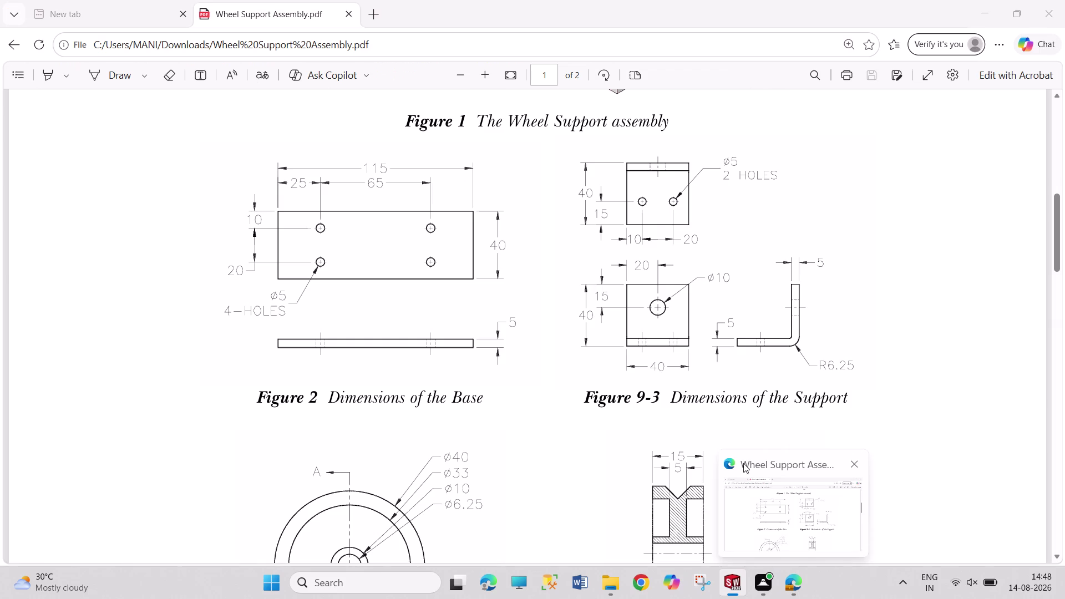
click(22, 66)
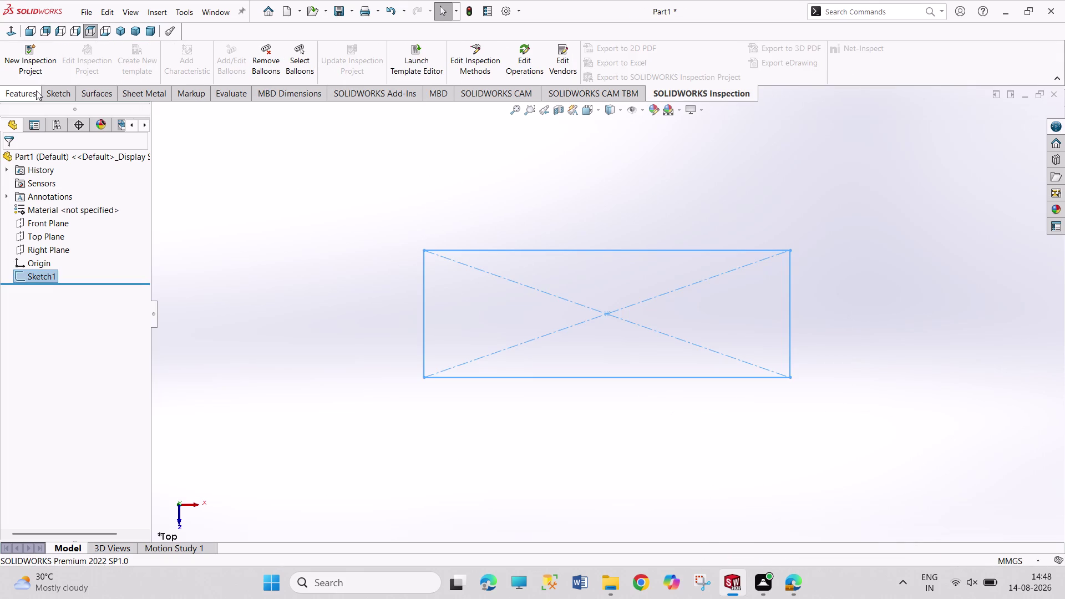
Extrude Sketch1 to a 5 mm depth as Boss-Extrude1.
click(21, 96)
click(22, 76)
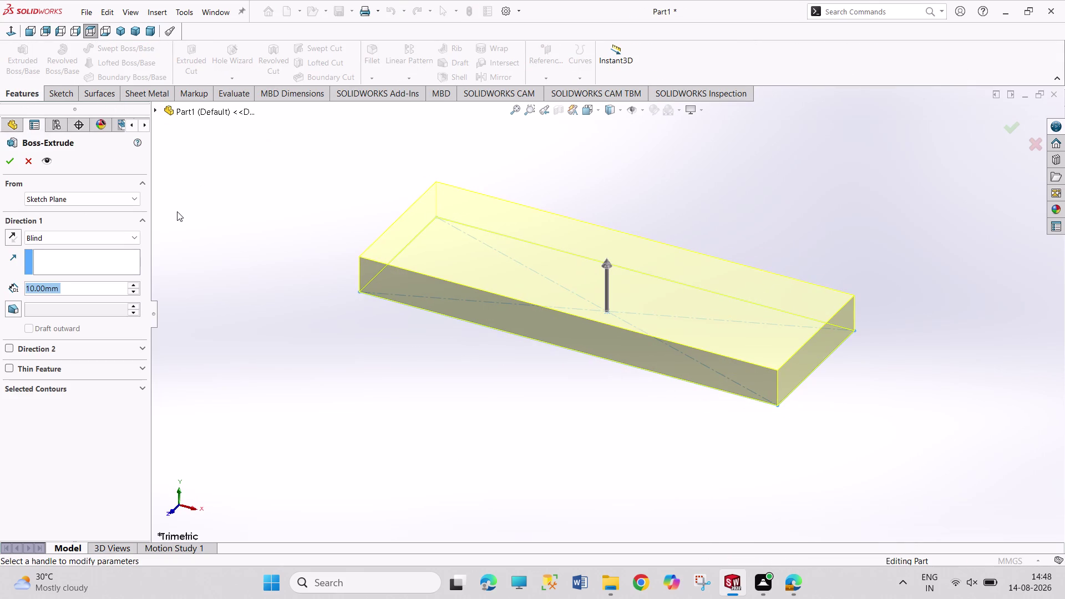
key(5)
key(Return)
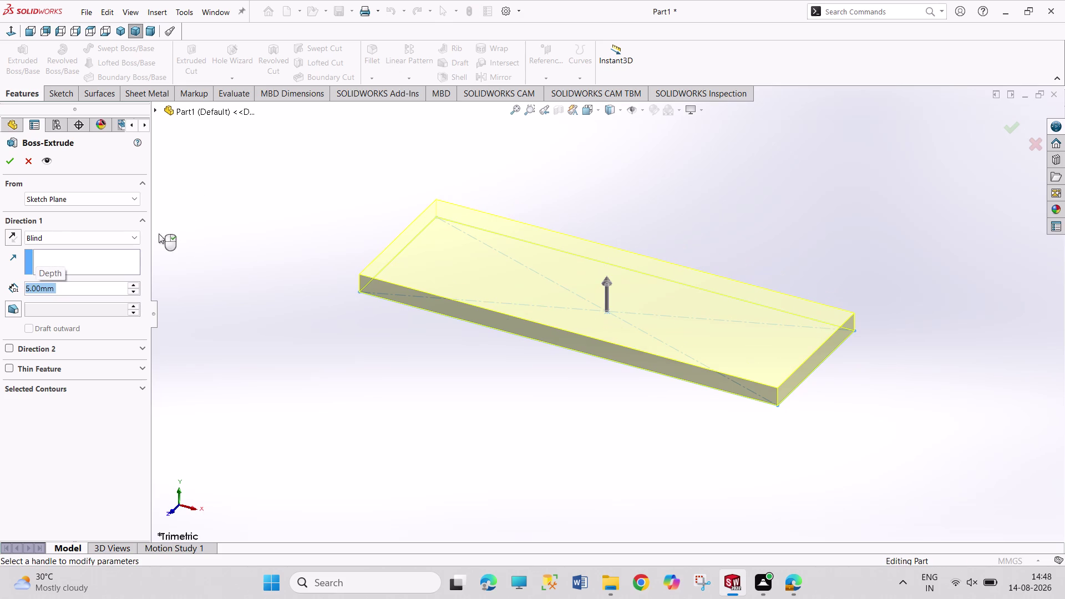
click(13, 161)
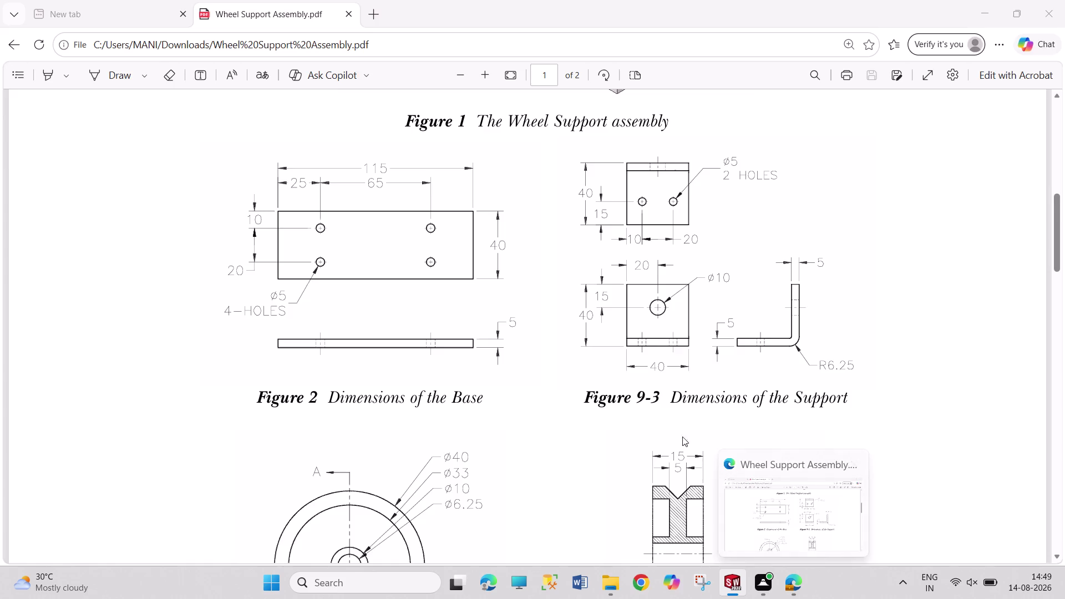
click(479, 254)
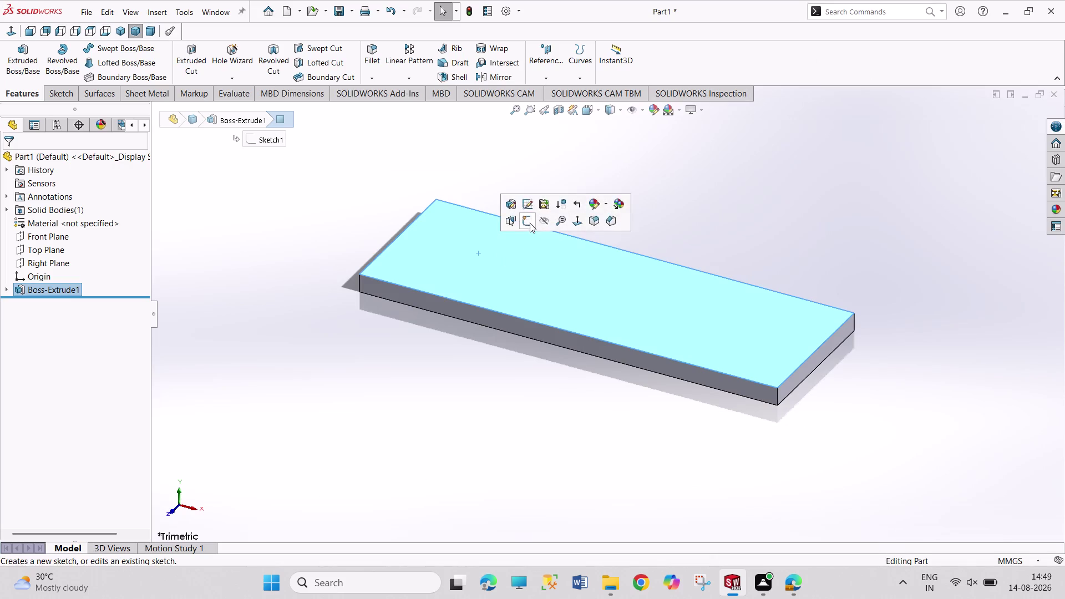
Start a sketch on the plate's top face and draw a circle.
click(531, 223)
click(124, 49)
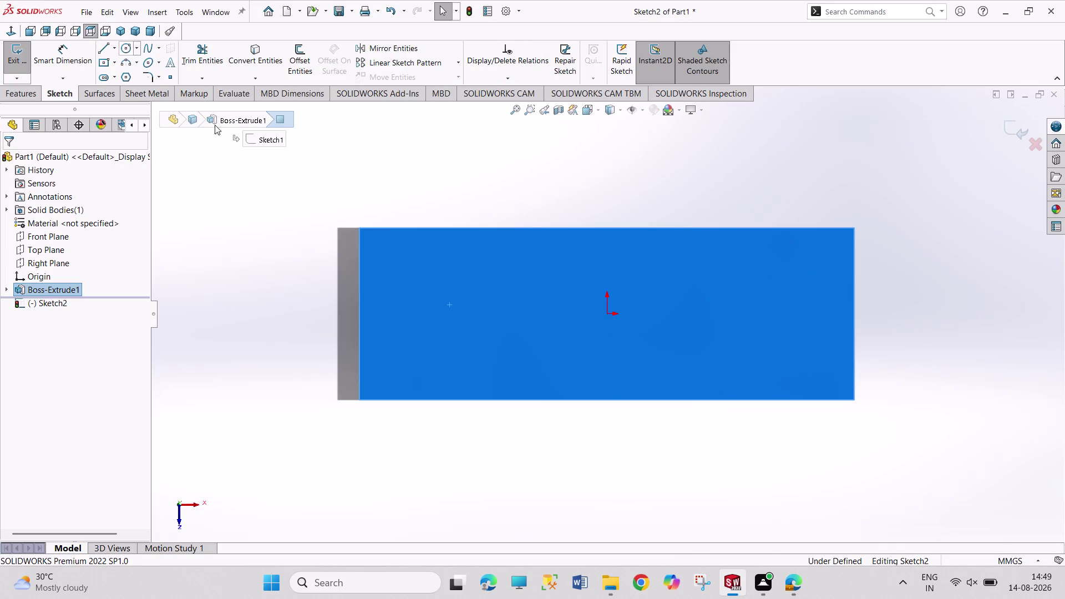
click(449, 267)
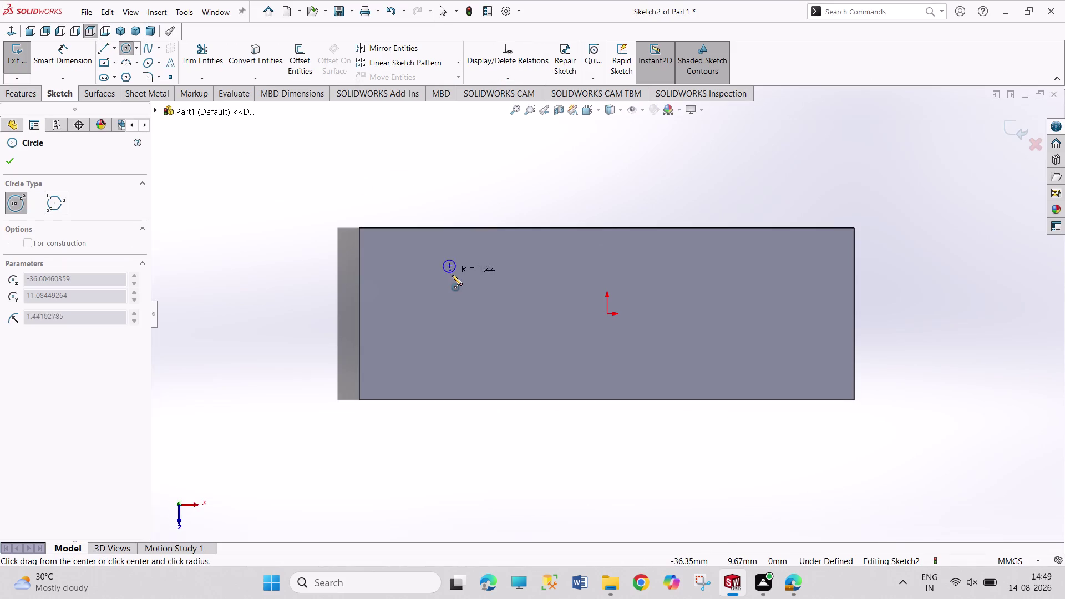
click(454, 280)
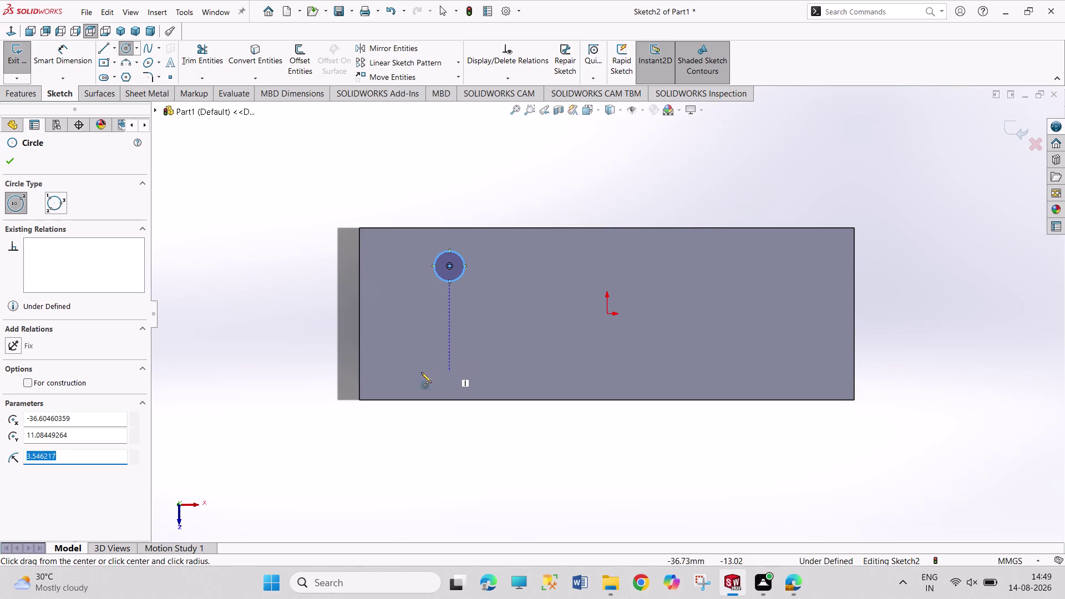
click(15, 156)
right_drag(481, 196, 482, 195)
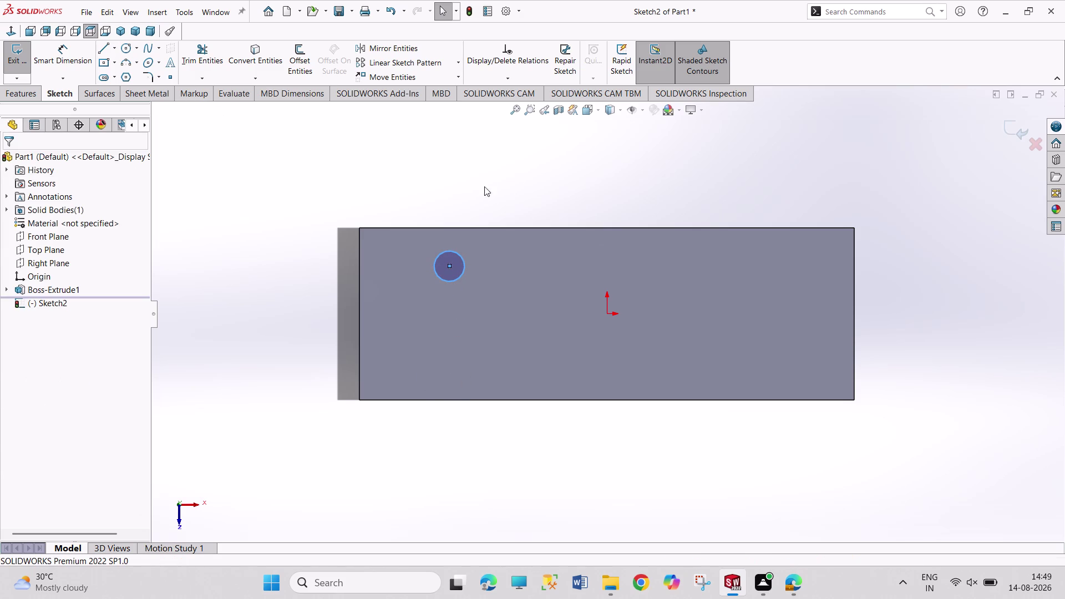
Dimension the circle to a 5 mm diameter.
right_drag(482, 195, 496, 125)
drag(459, 255, 462, 246)
click(485, 192)
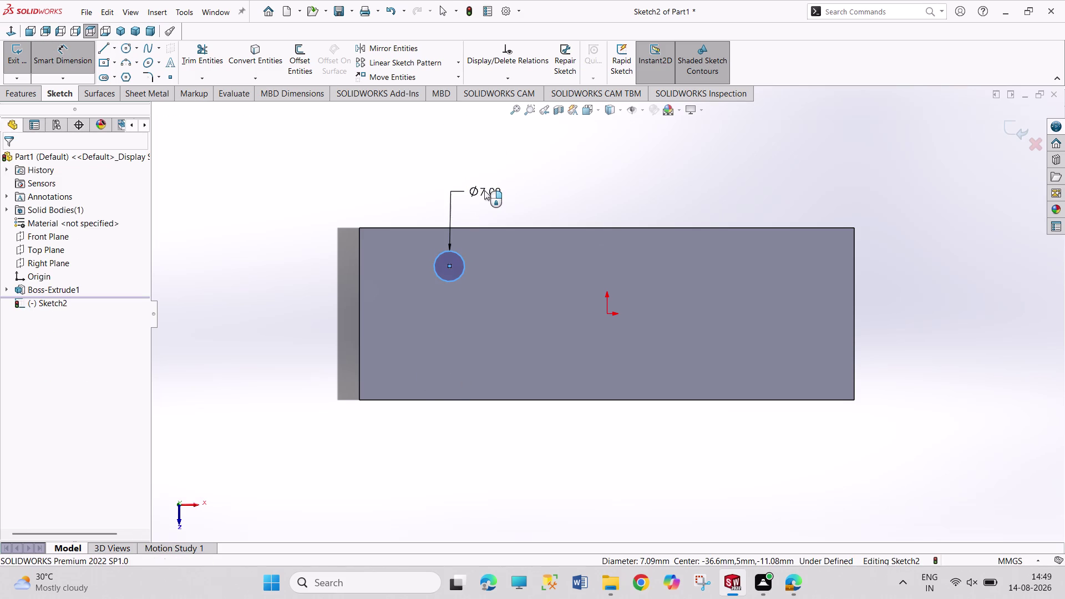
key(5)
key(Return)
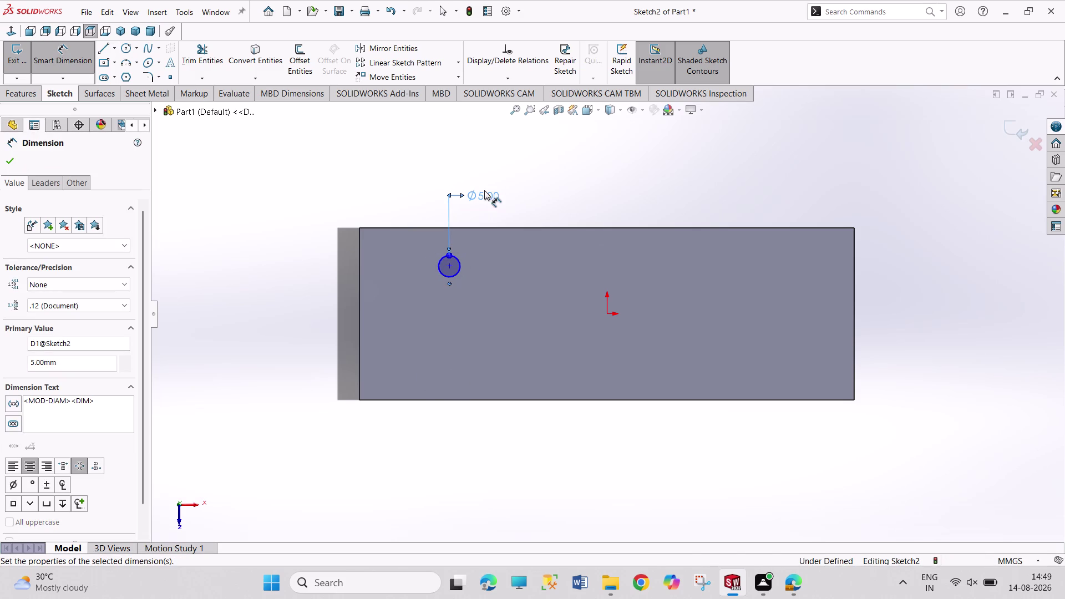
Dimension the hole centre 32.50 mm horizontally from the origin.
click(449, 266)
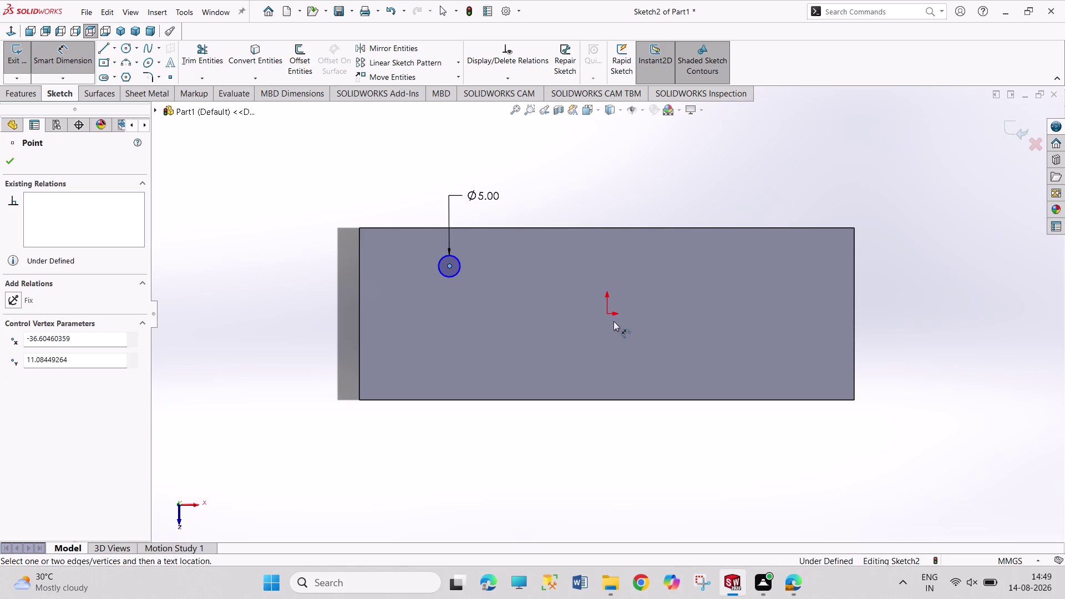
click(607, 315)
click(538, 158)
text(6)
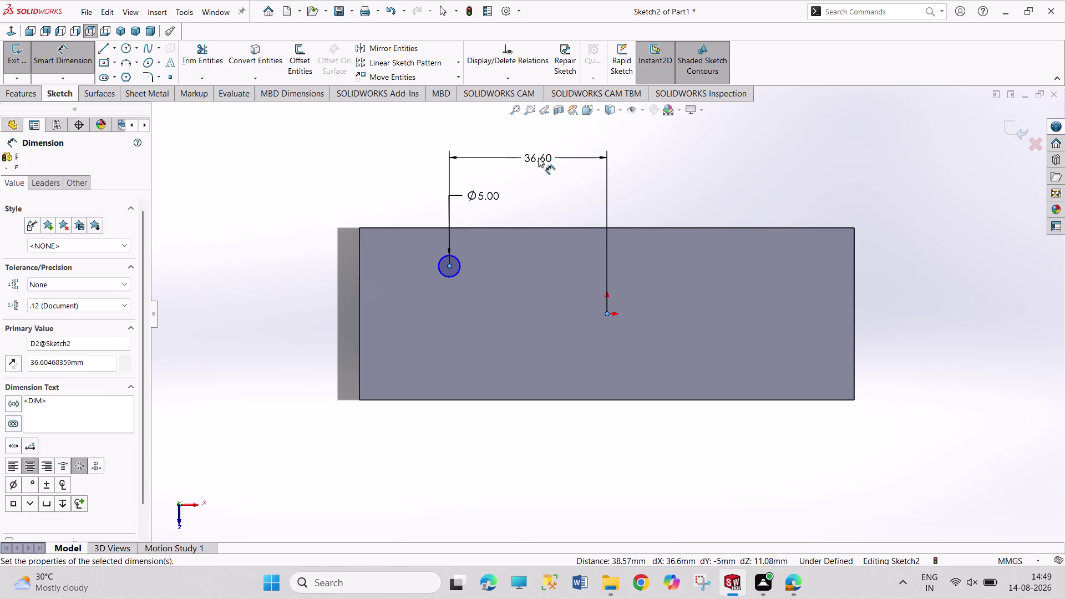
text(5/2)
key(Return)
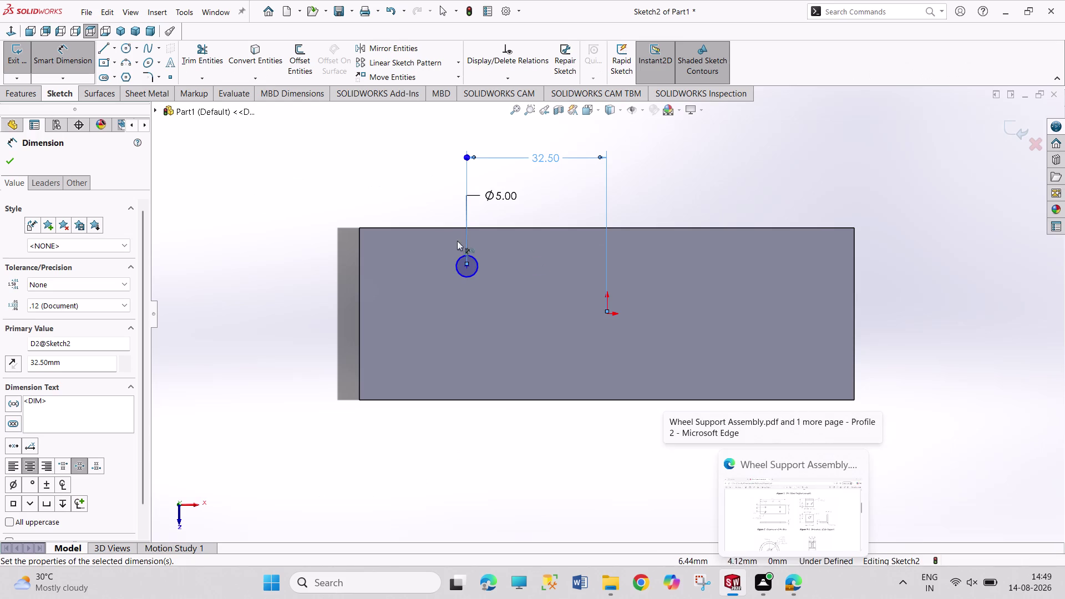
click(469, 268)
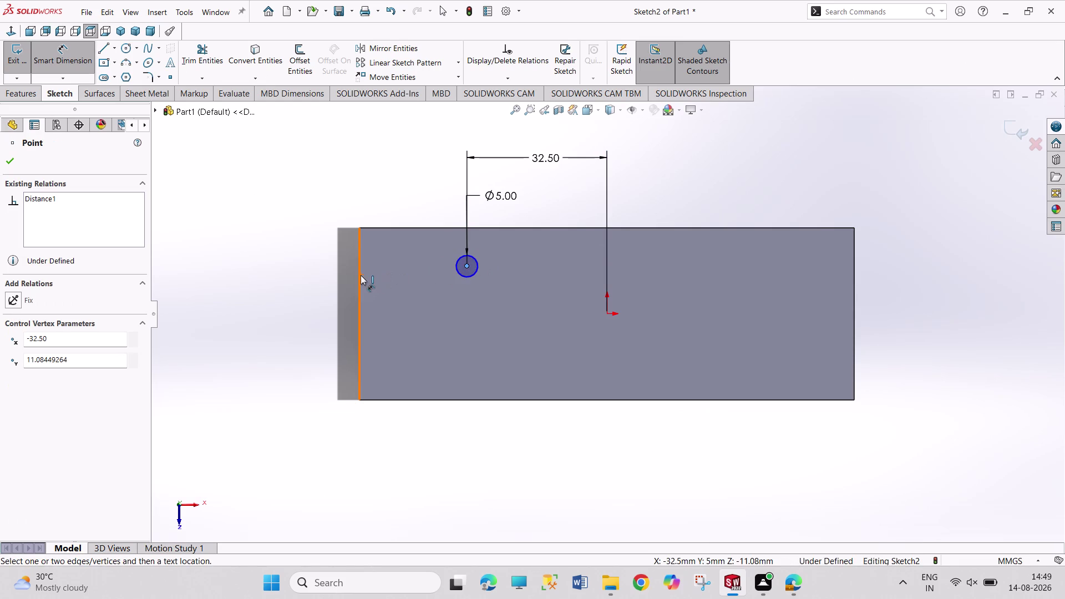
Try a dimension from the left edge and reject the over-defining 25 mm dimension.
click(360, 275)
click(394, 201)
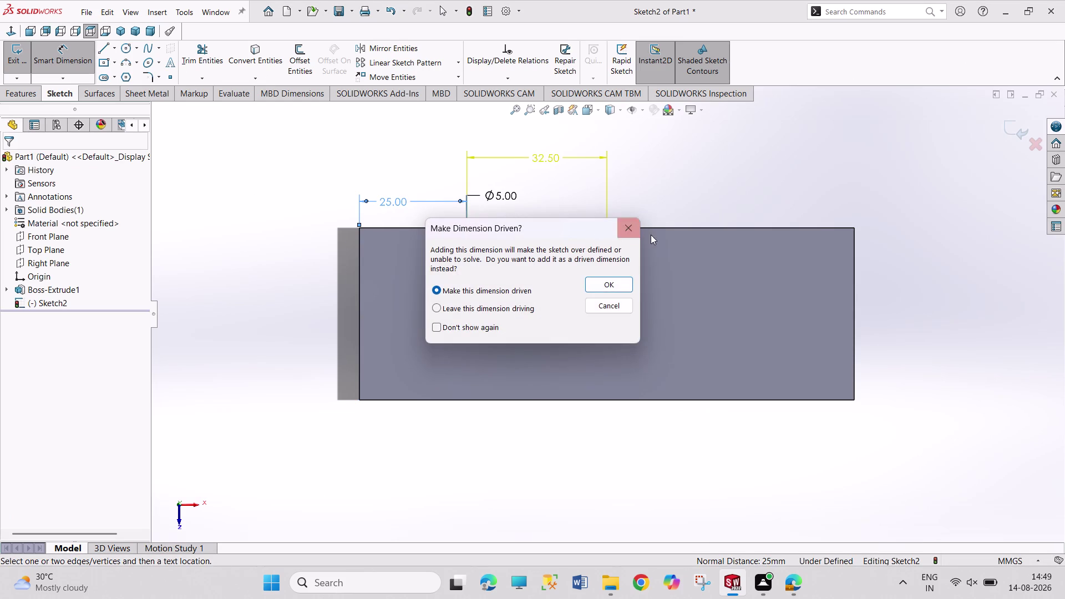
click(630, 228)
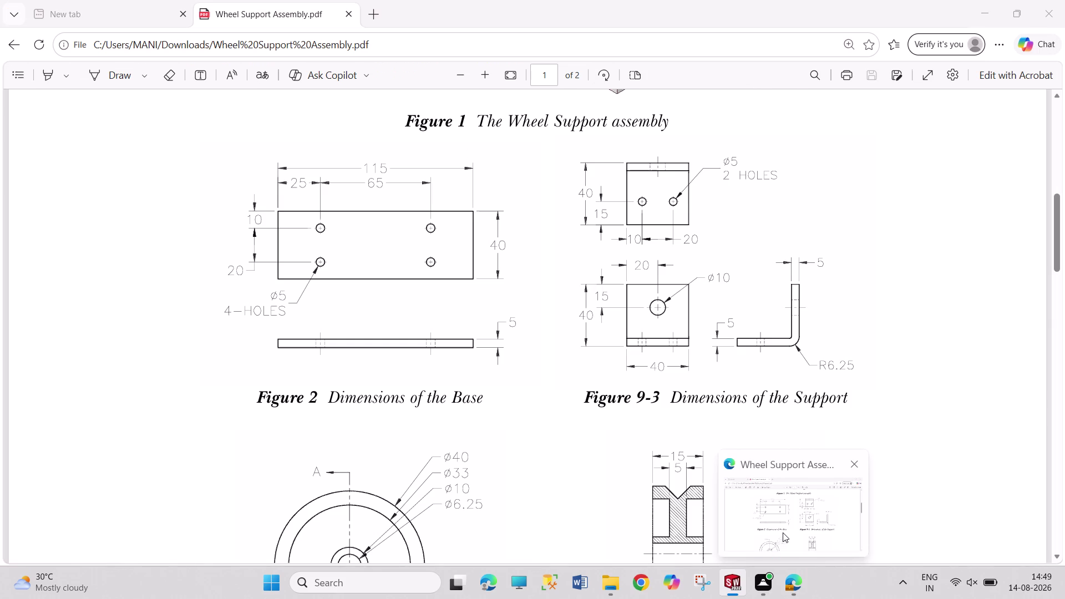
Dimension the hole 10 mm from the plate's top edge and finish dimensioning.
click(466, 267)
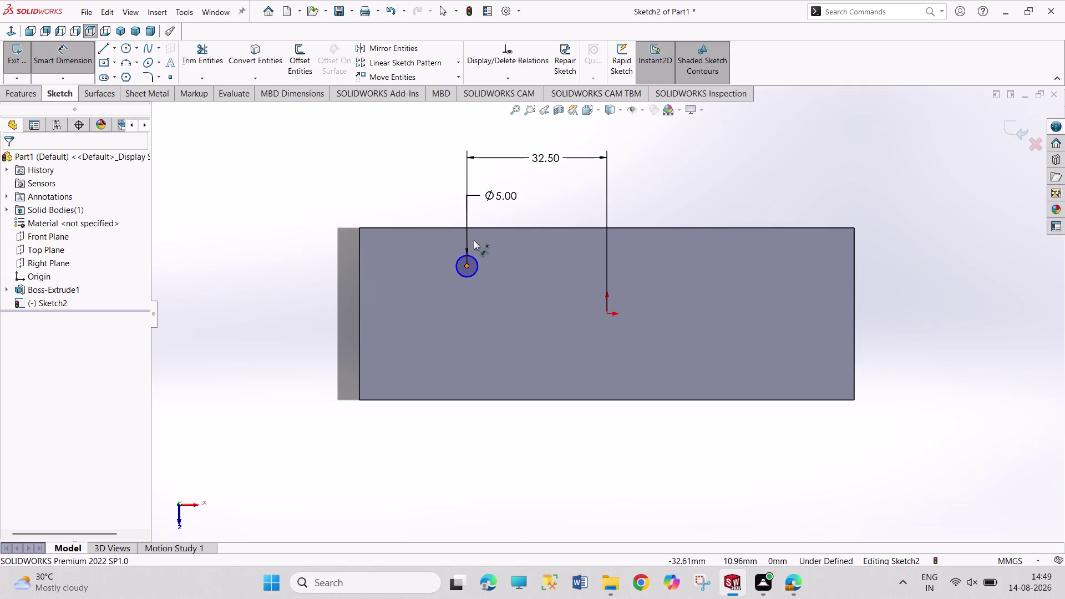
drag(479, 230, 470, 228)
click(409, 187)
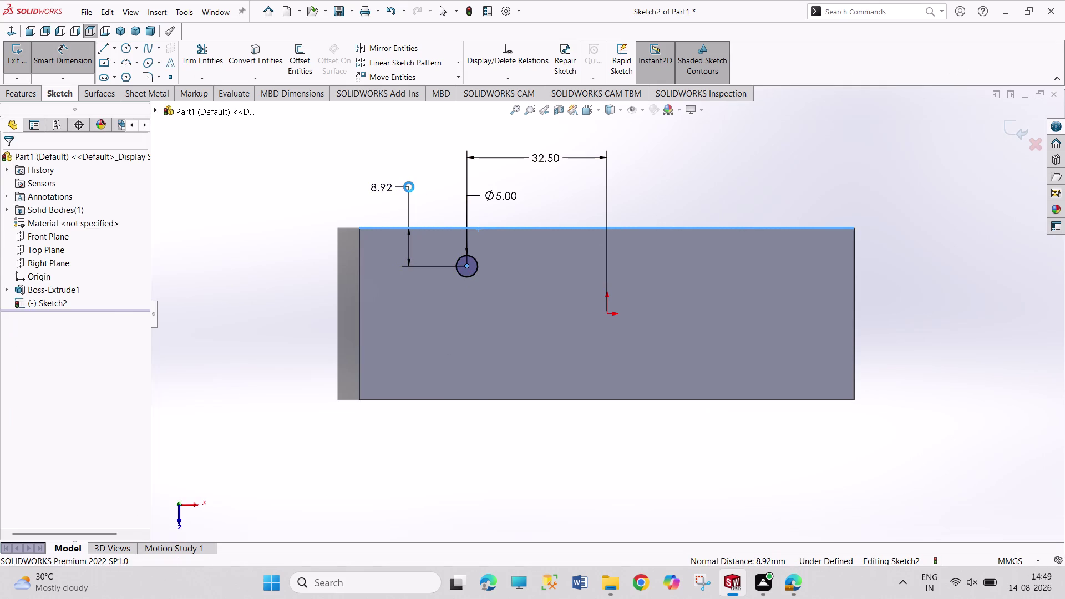
text(10)
key(Return)
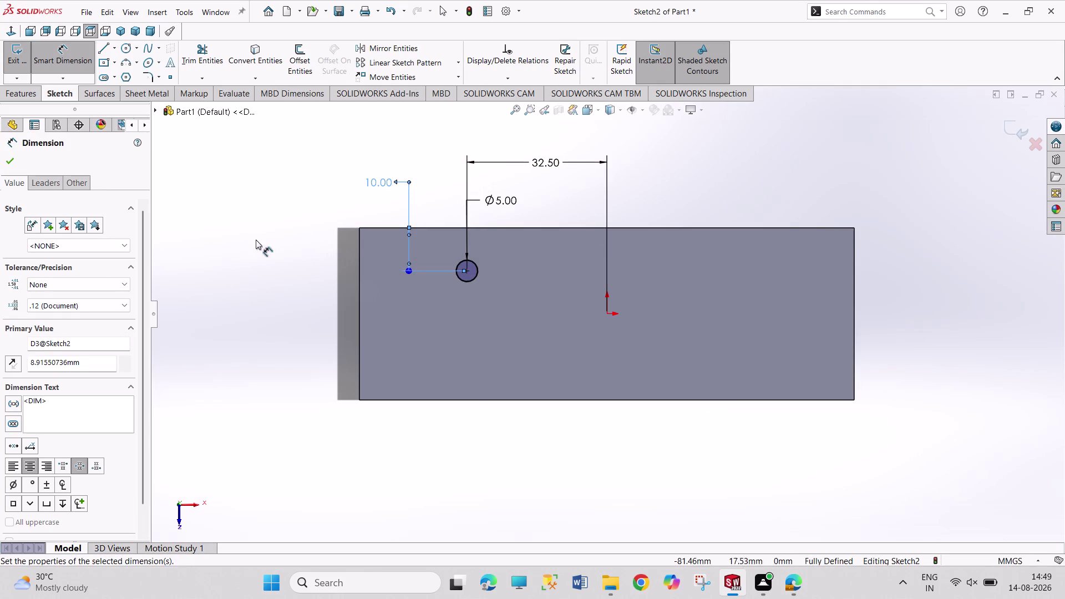
right_click(255, 240)
click(277, 278)
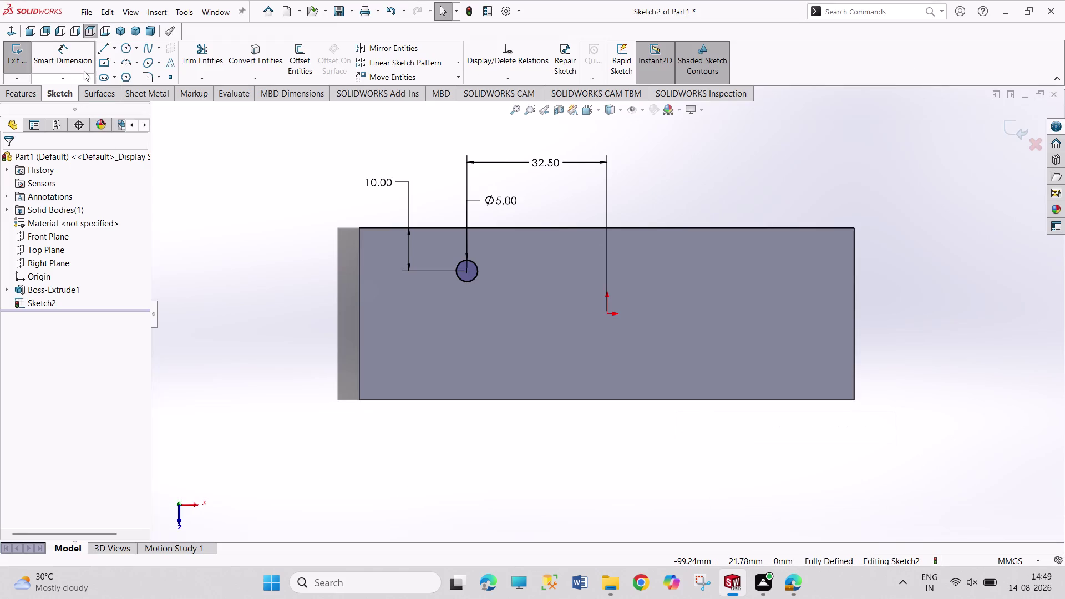
click(396, 53)
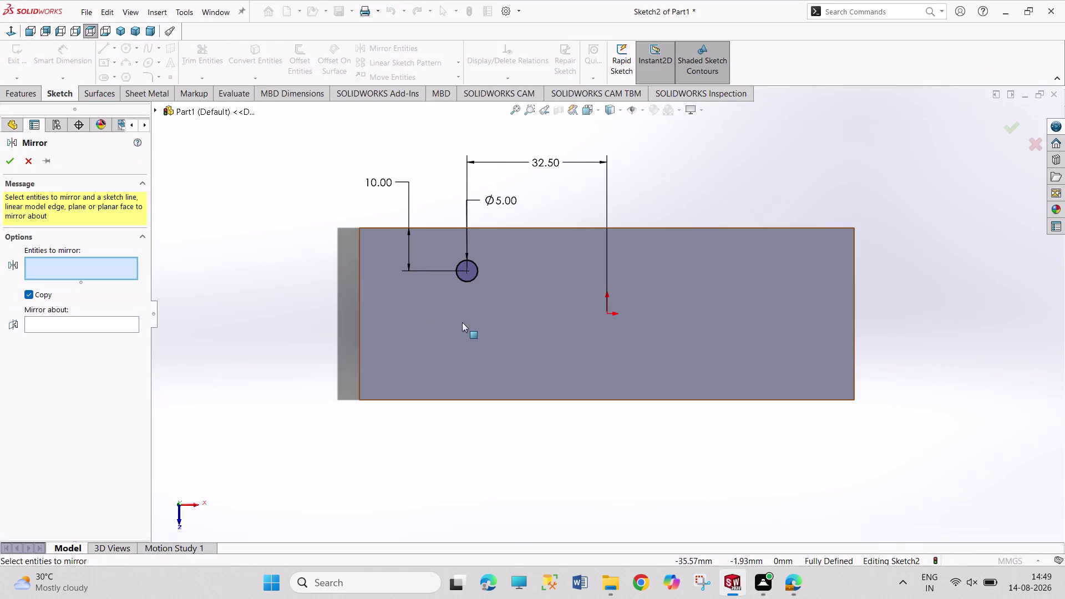
Mirror the Ø5 circle about the Front Plane.
click(479, 273)
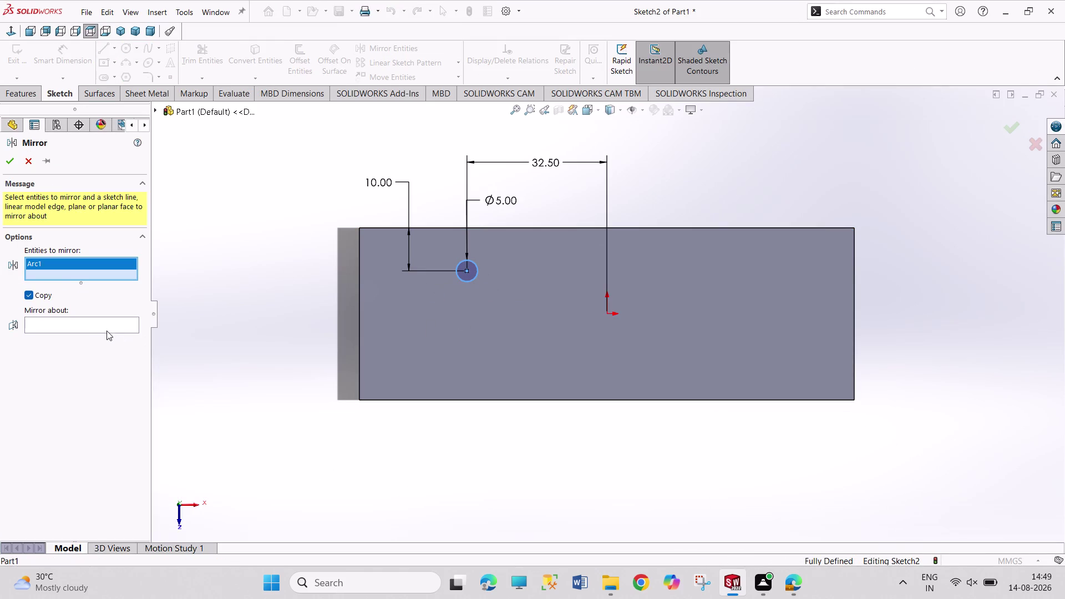
click(106, 328)
click(151, 107)
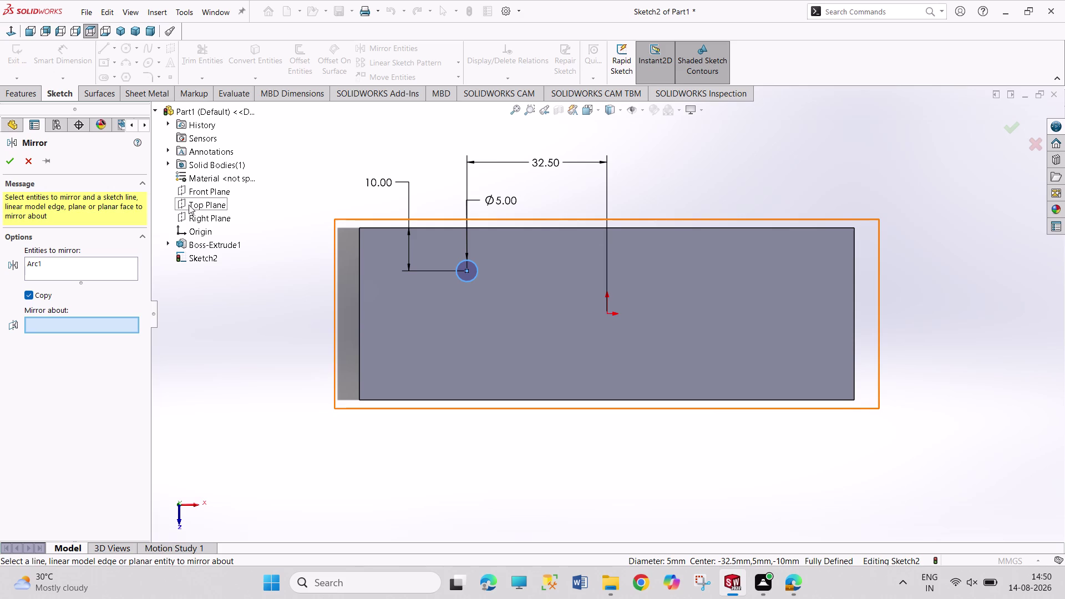
click(191, 191)
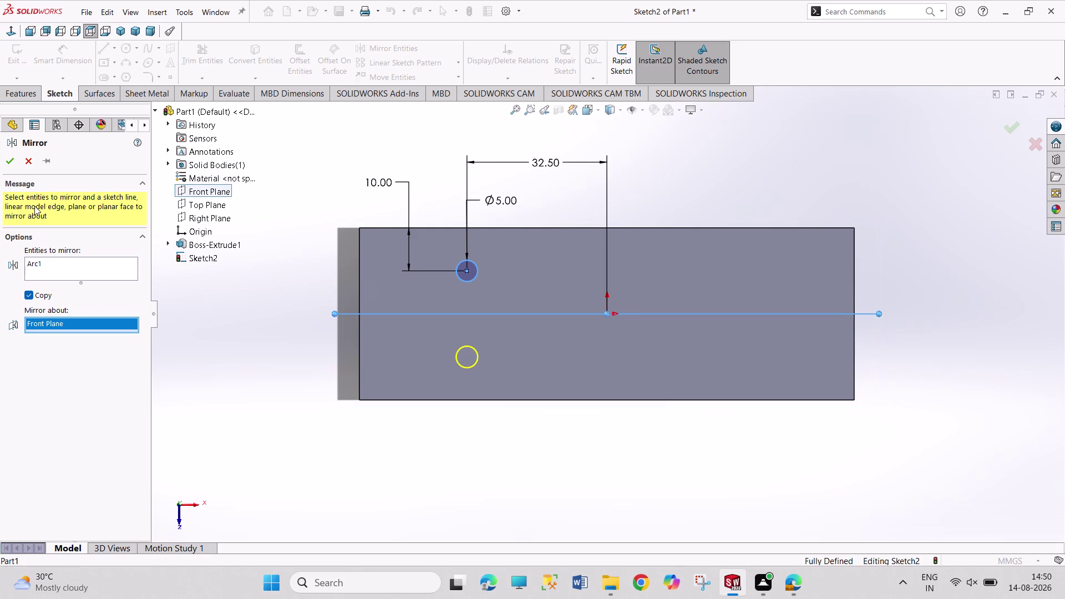
click(15, 165)
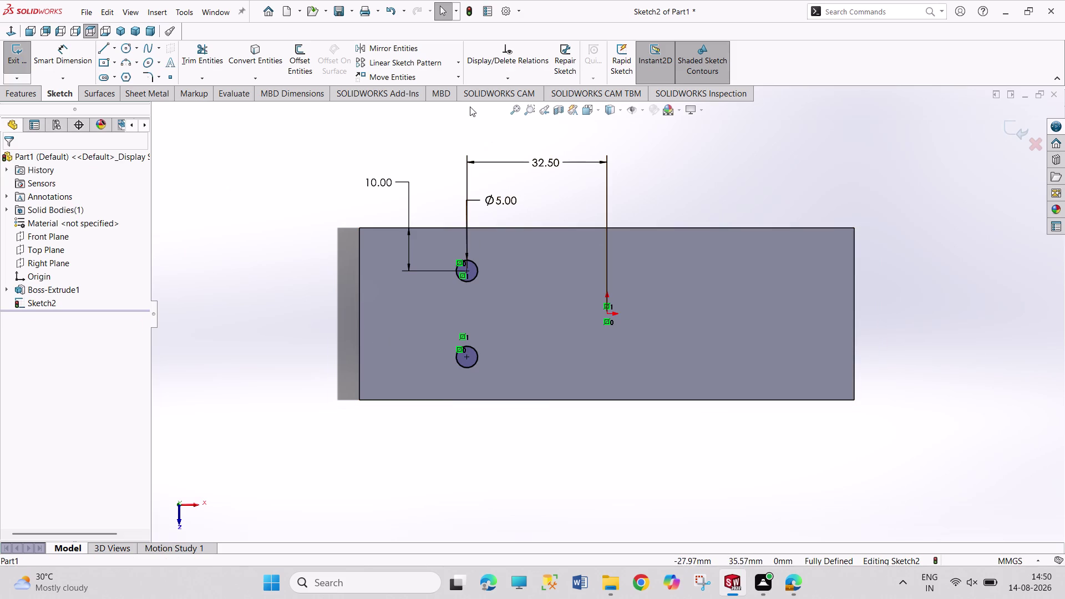
Mirror both circles about the Right Plane and exit the sketch.
click(407, 47)
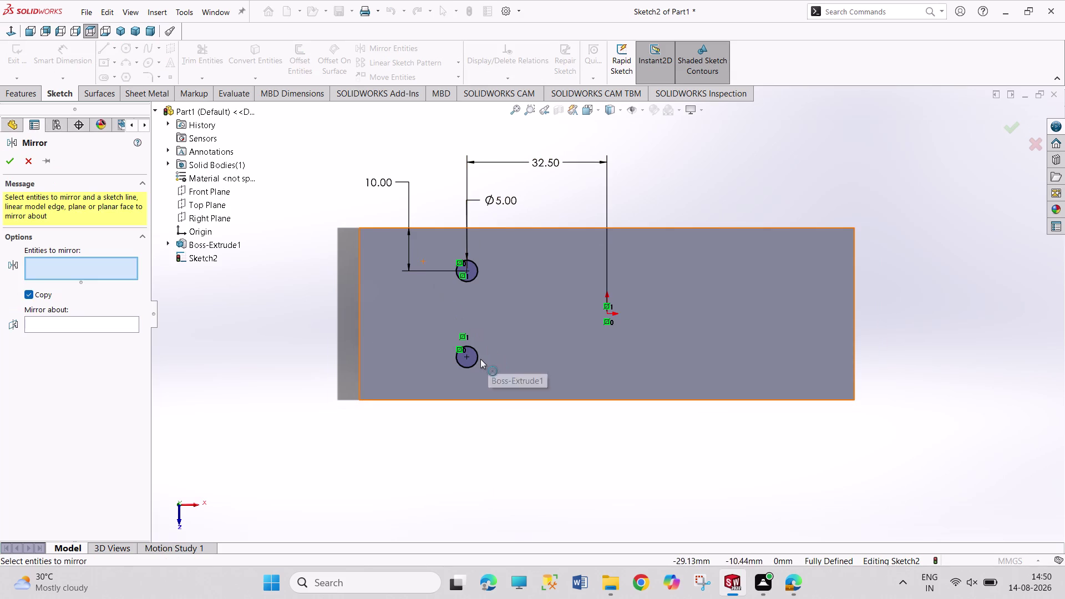
click(480, 359)
click(479, 275)
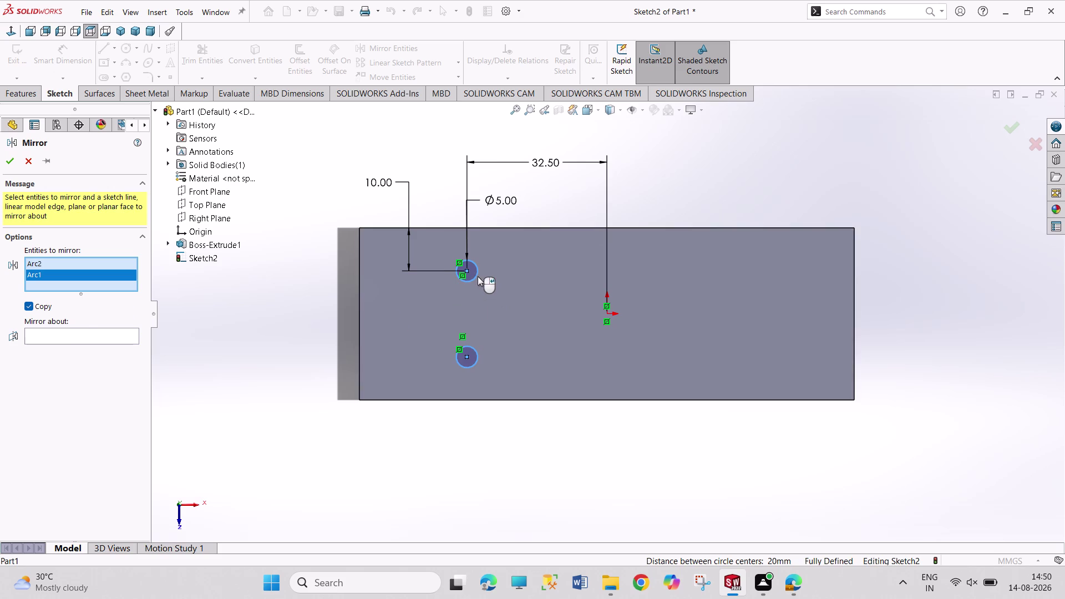
click(69, 335)
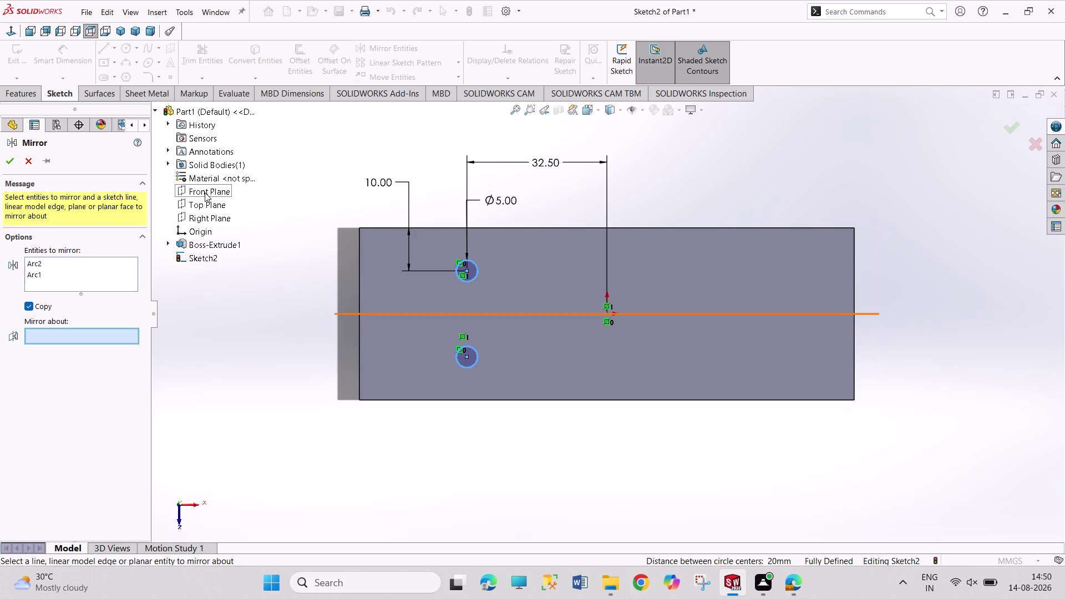
click(204, 216)
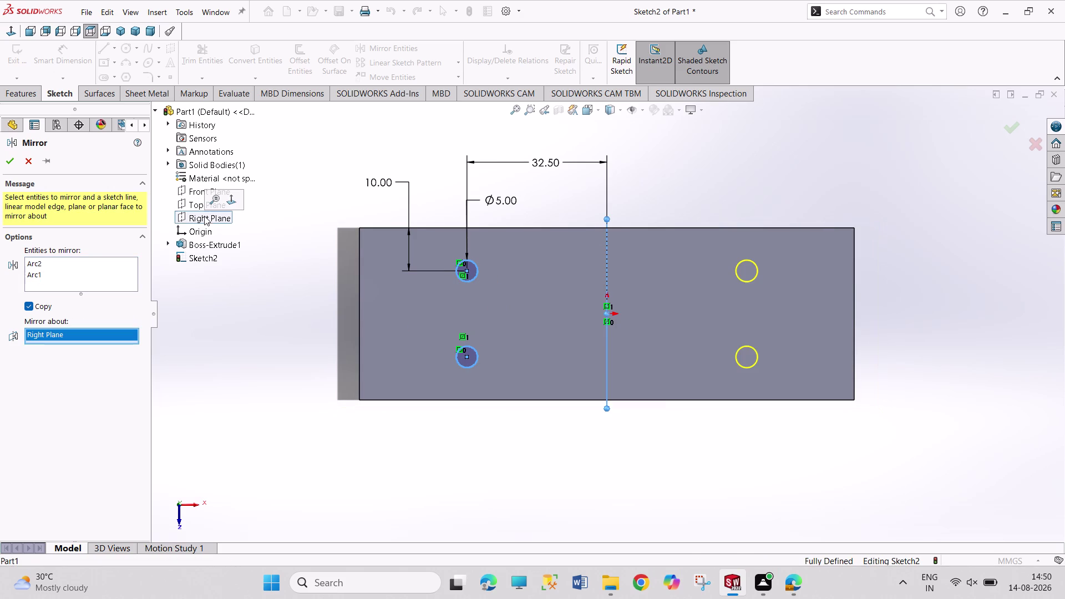
click(9, 161)
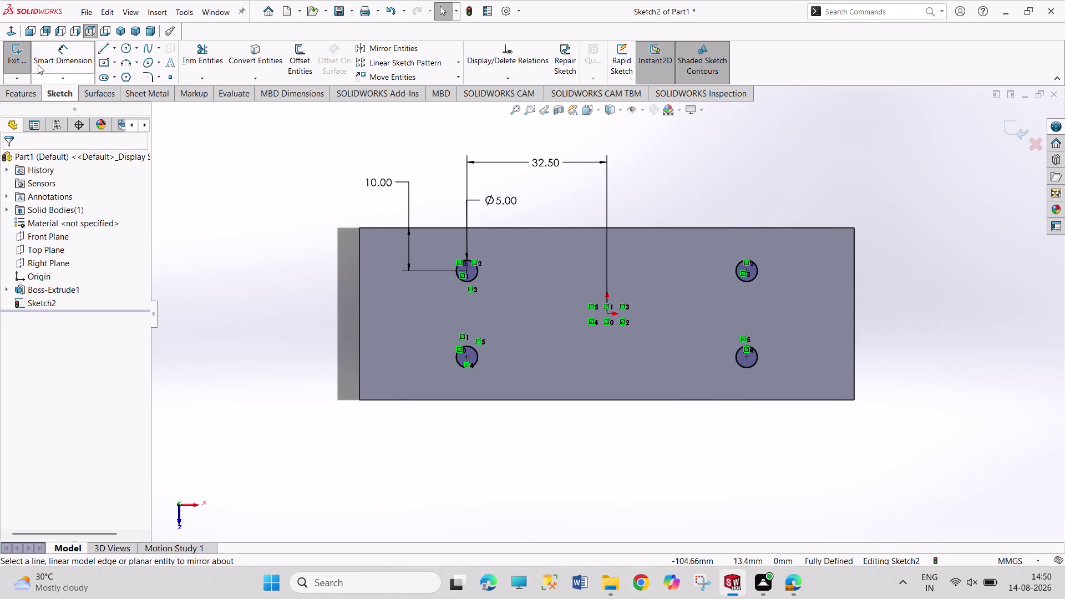
click(22, 56)
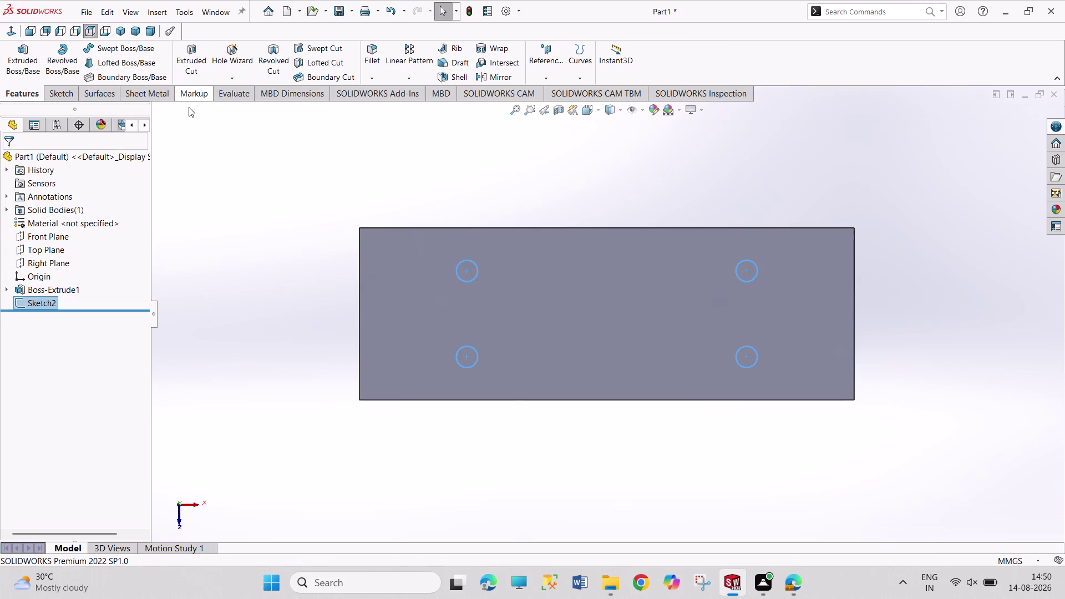
Cut the four Ø5 mm holes 5 mm blind through the plate, view isometric, and start saving.
click(190, 68)
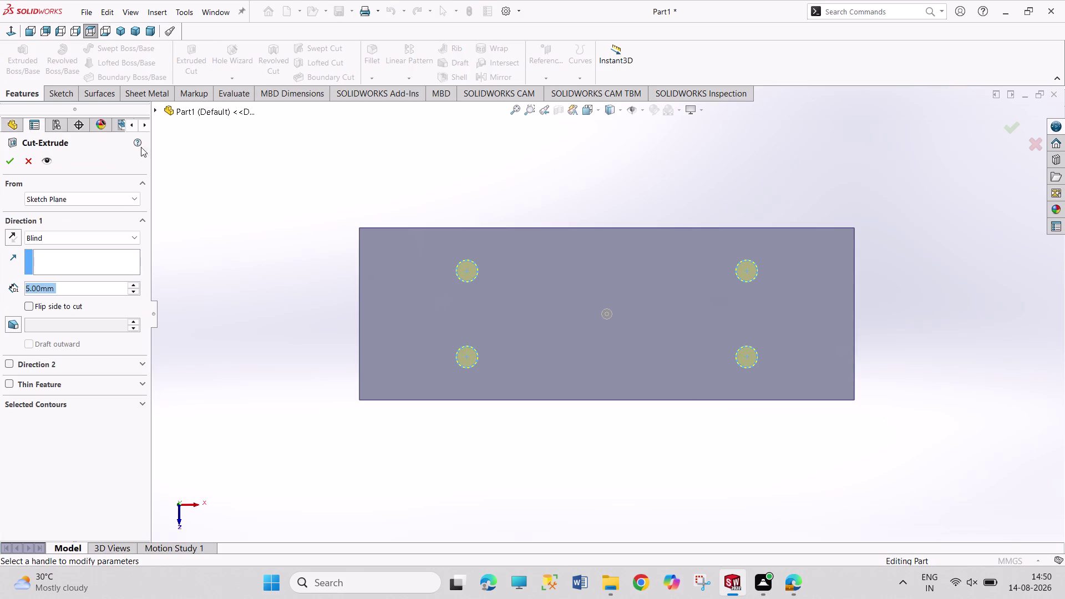
click(10, 161)
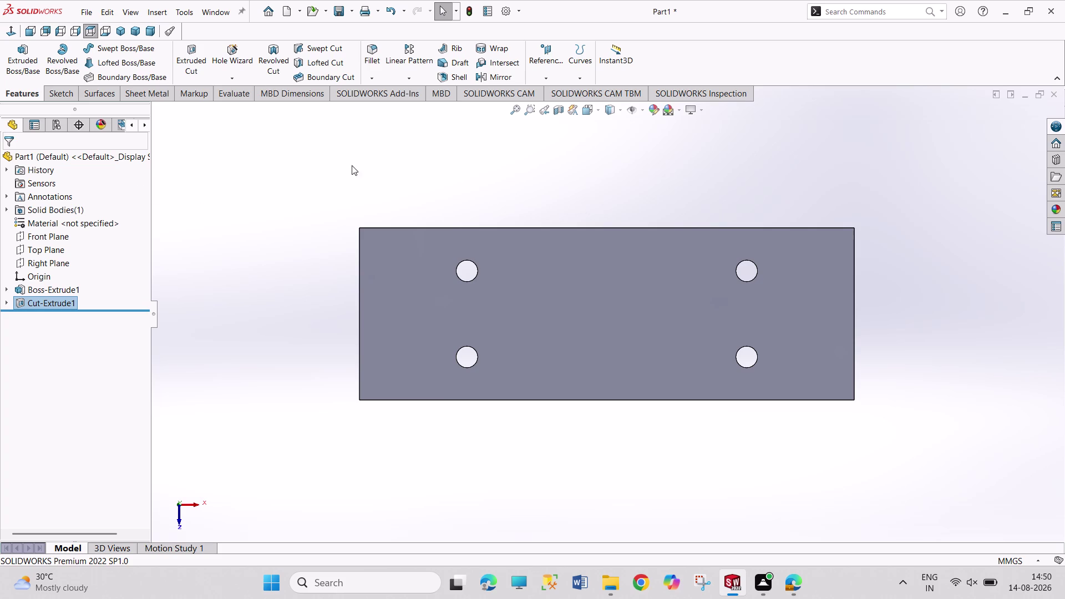
click(119, 33)
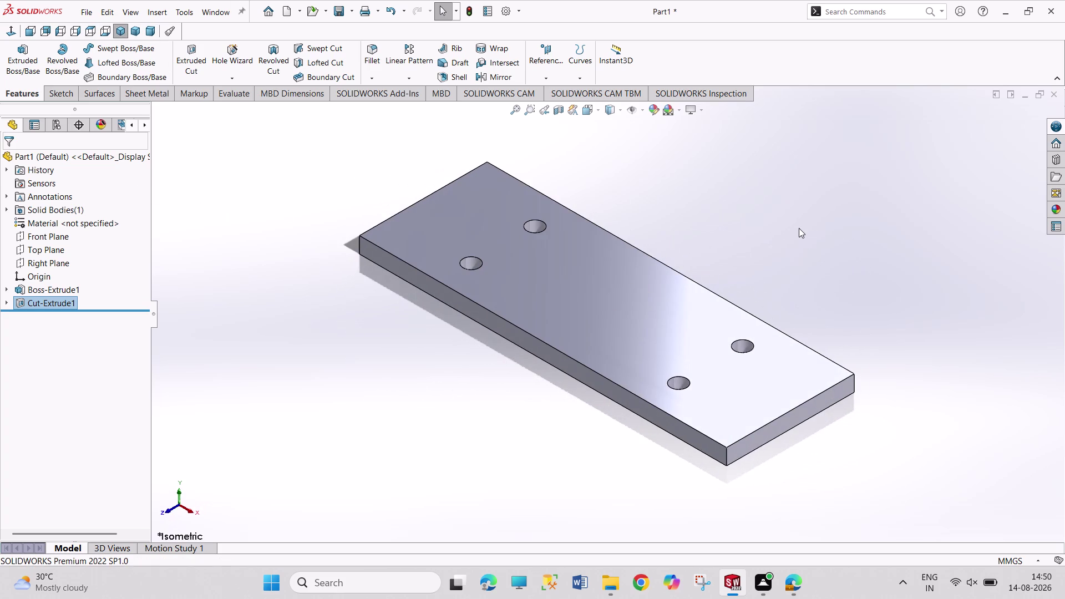
key(ctrl+s)
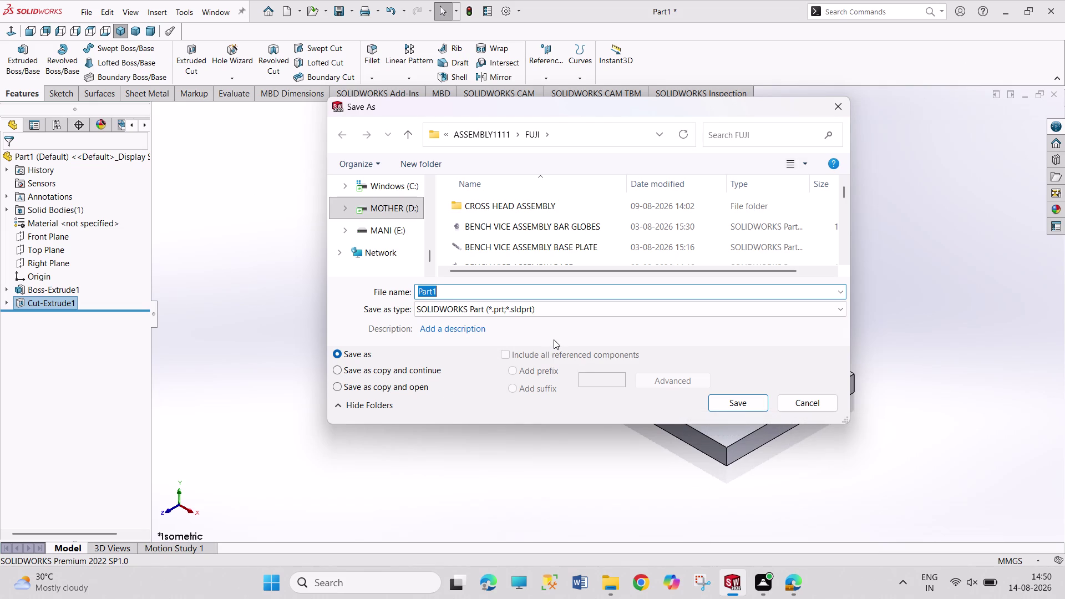
Enter the file name FLYEHEEL 1 BASE in the Save As dialog.
text(fl)
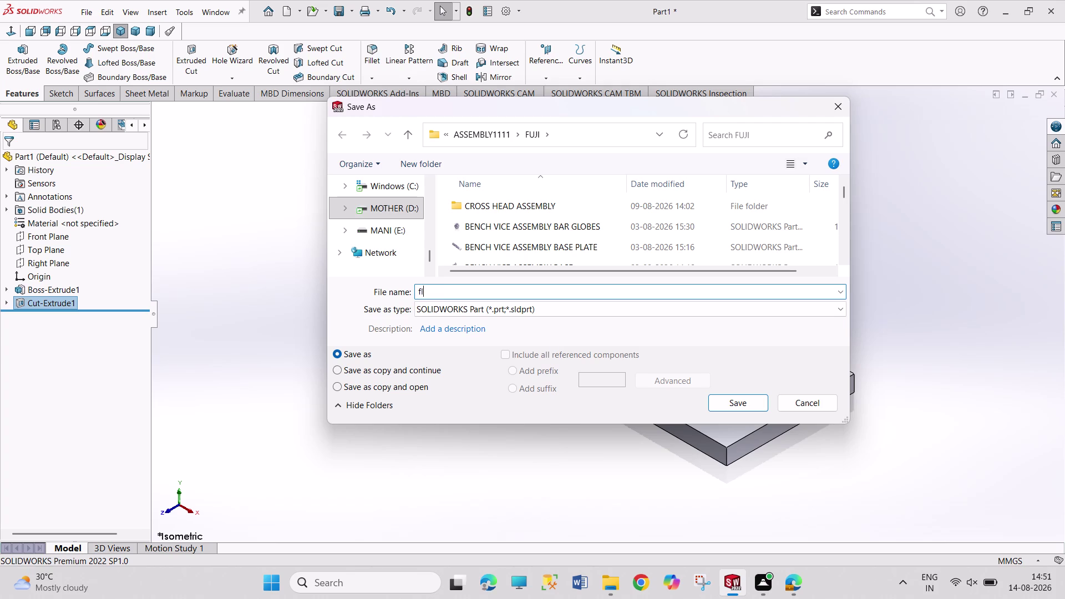
text(y)
text(whe)
text(e)
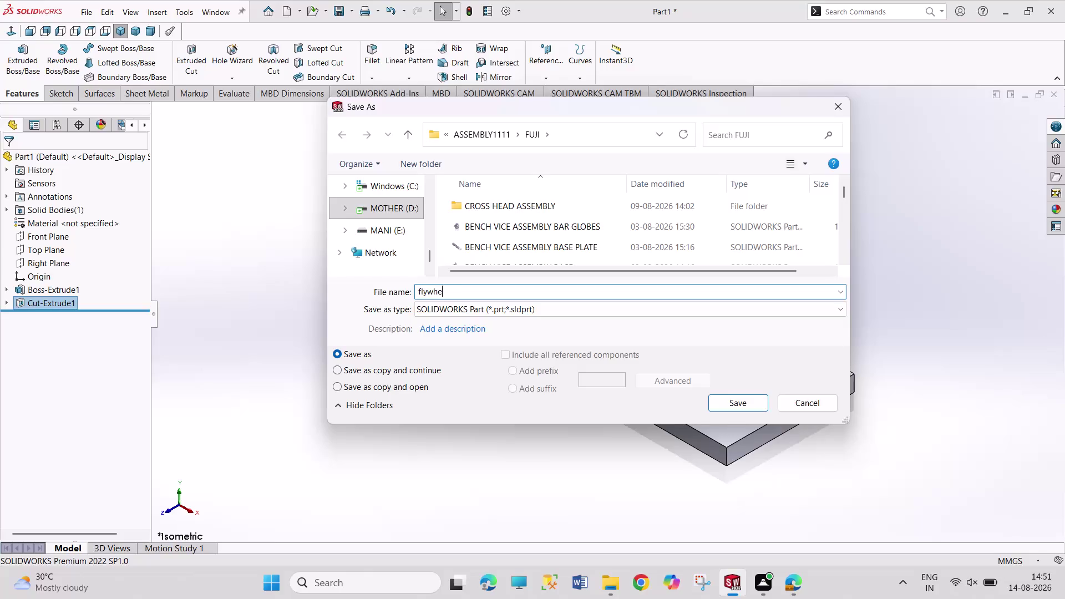
text(FL)
text(YEHEEL)
key(space)
text(1 BA)
text(SW)
key(BackSpace)
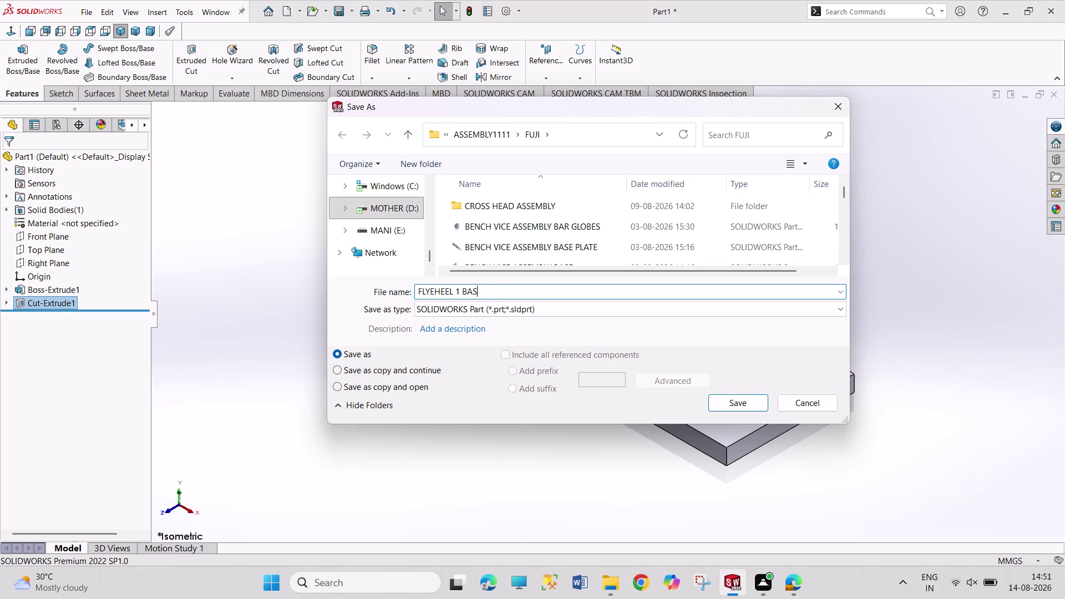
key(e)
Correct the name to FLYEHEEL 1.1 BASE, save it, and create a new blank part.
click(460, 290)
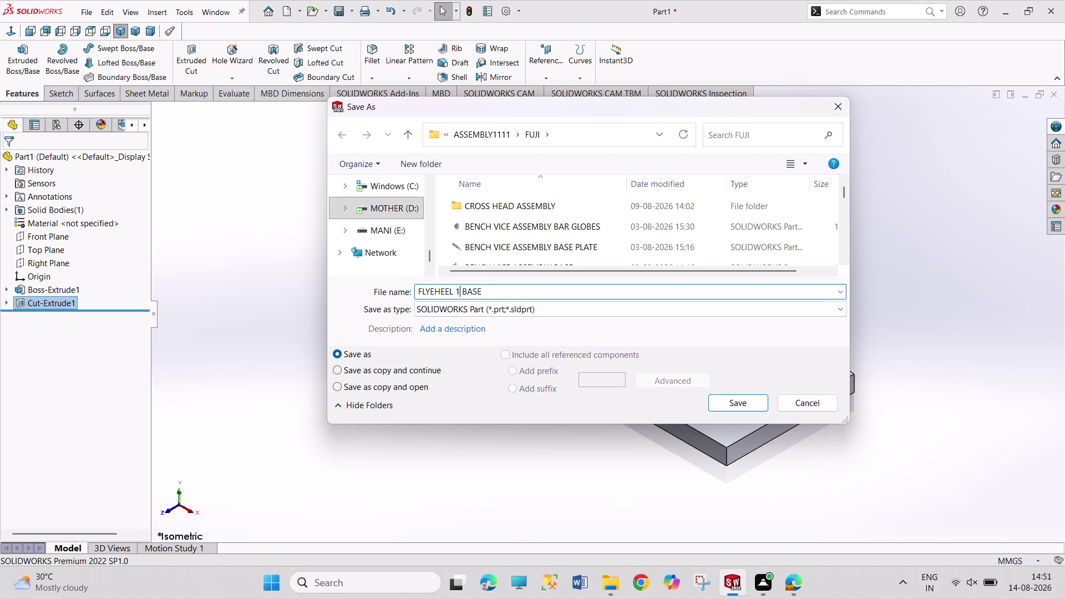
click(457, 291)
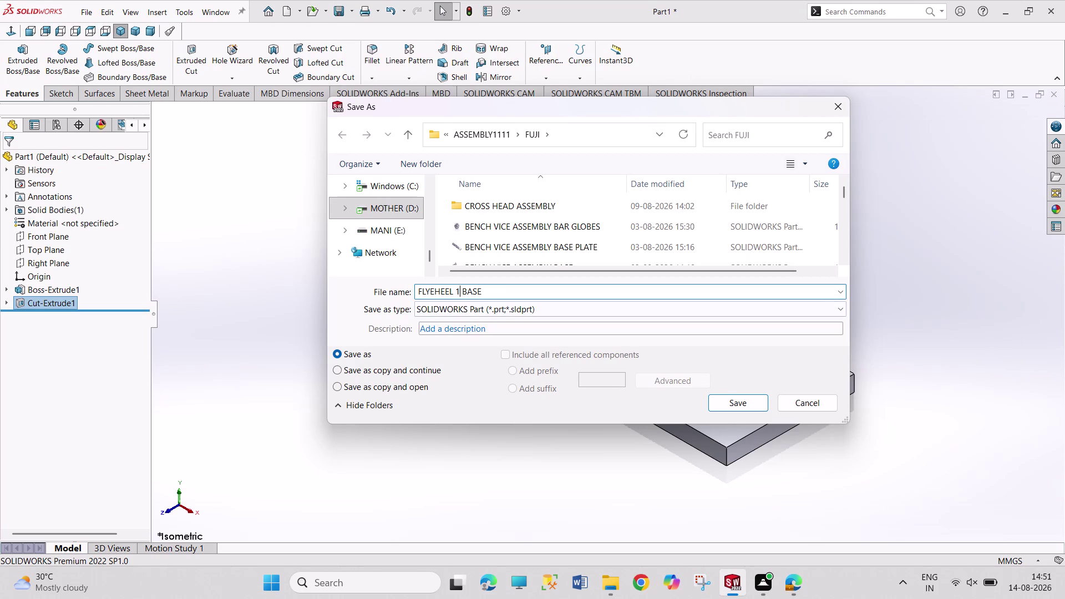
click(463, 330)
text(.1)
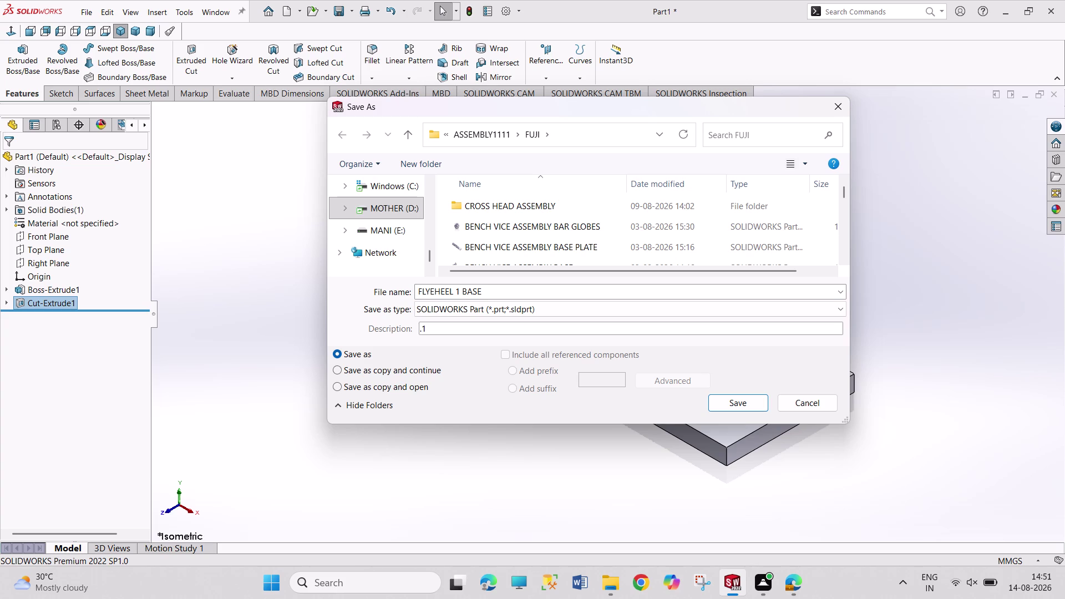
drag(446, 329, 401, 324)
key(BackSpace)
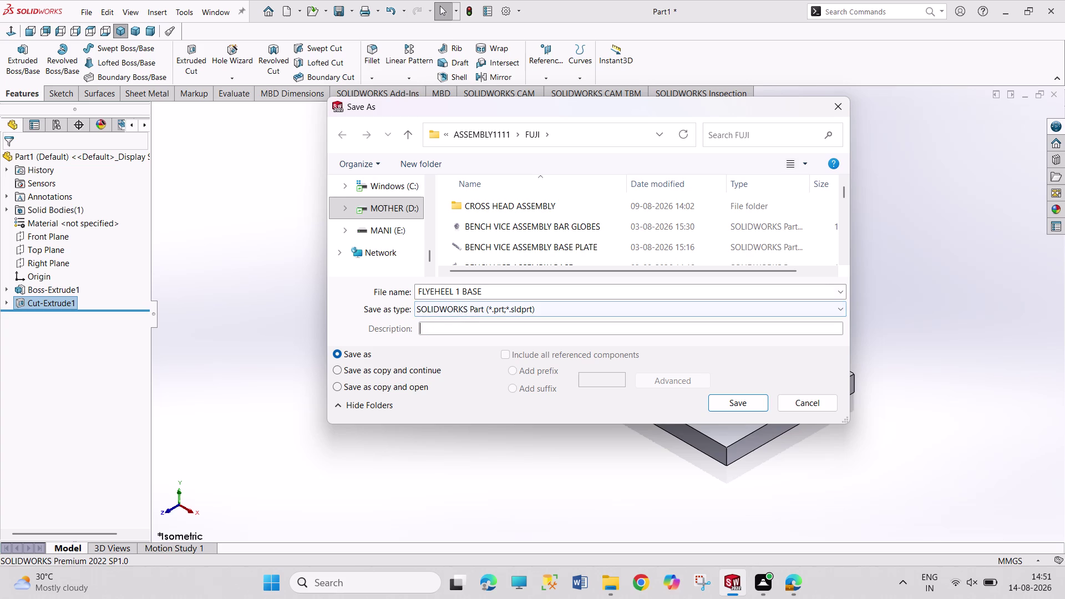
click(458, 292)
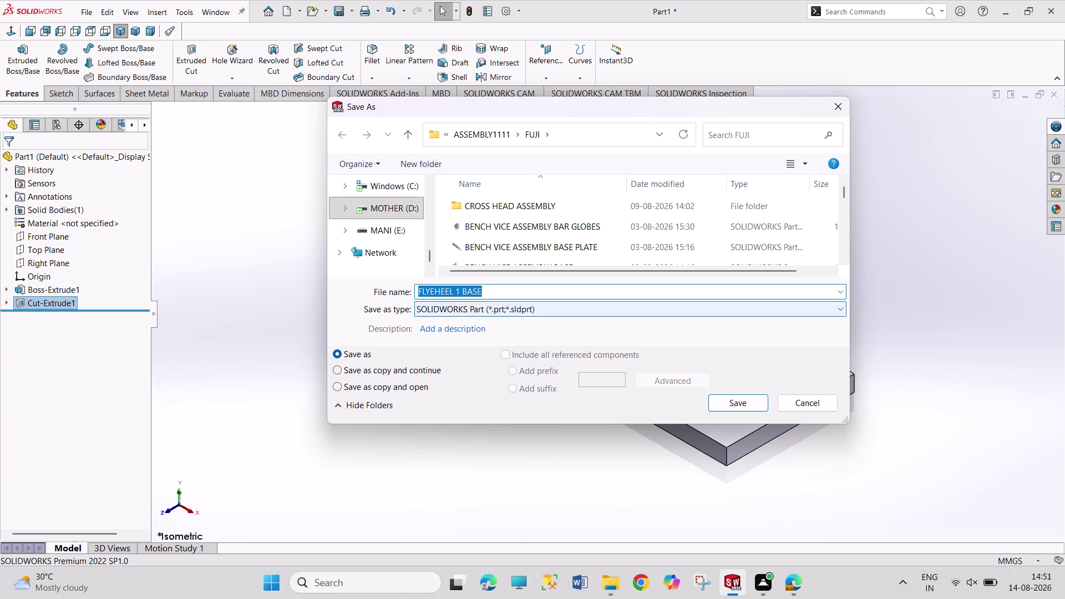
click(460, 292)
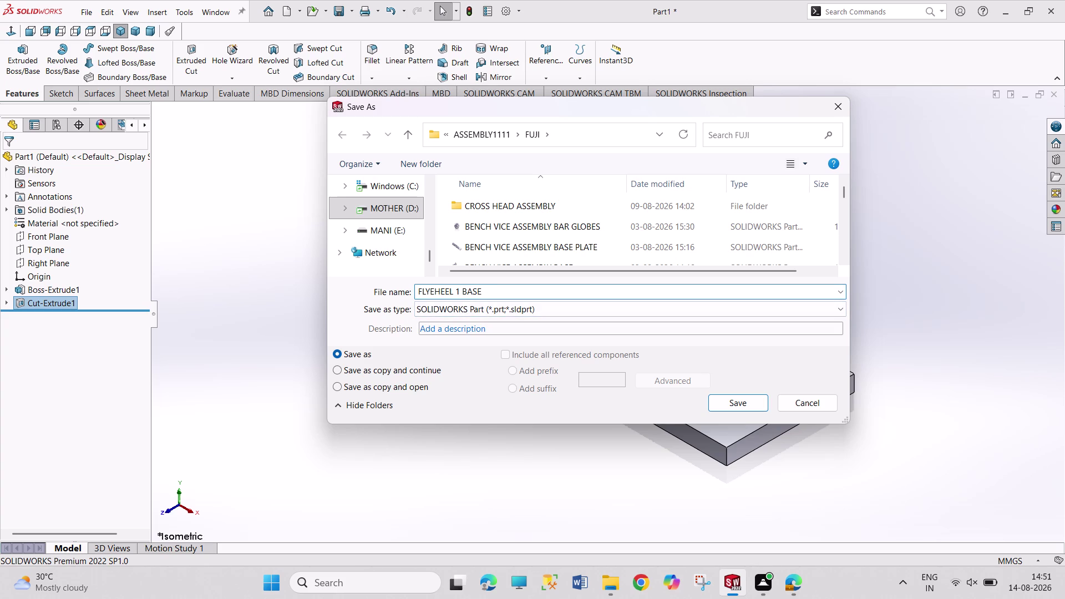
text(.1)
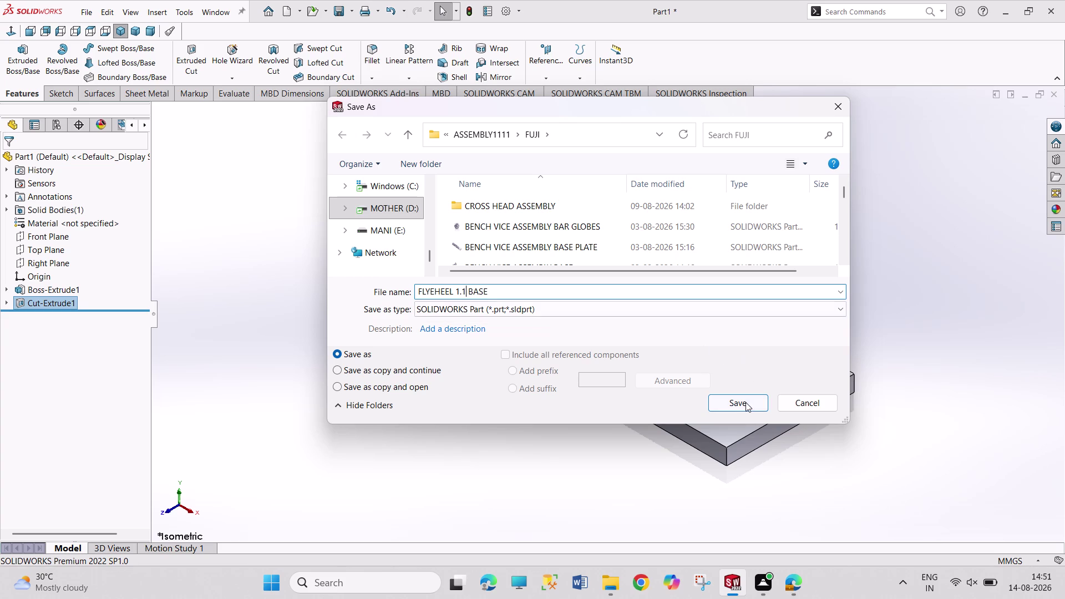
click(746, 403)
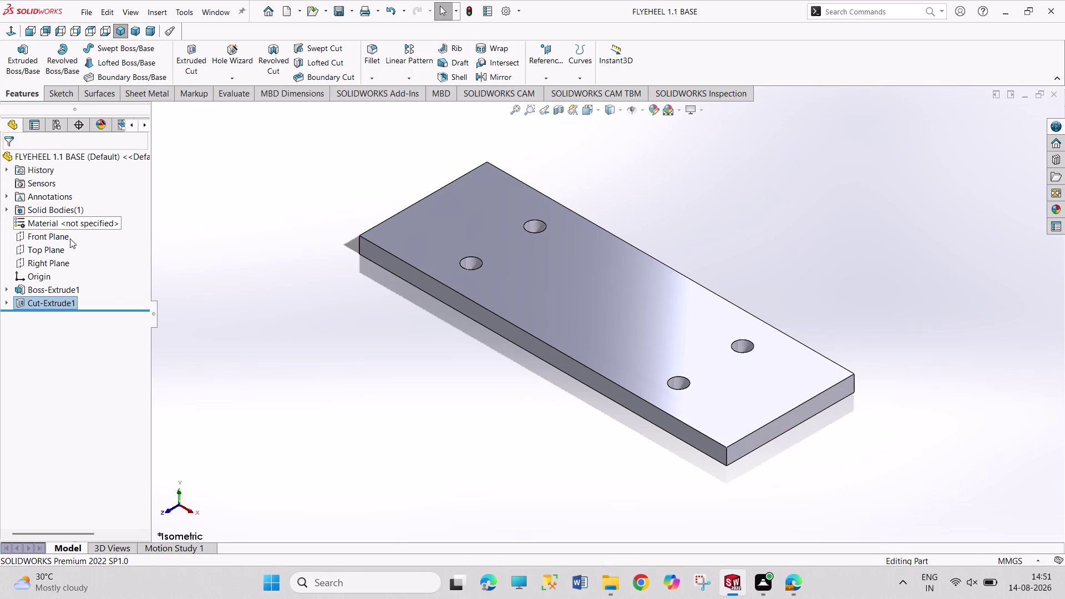
key(ctrl+n)
key(Return)
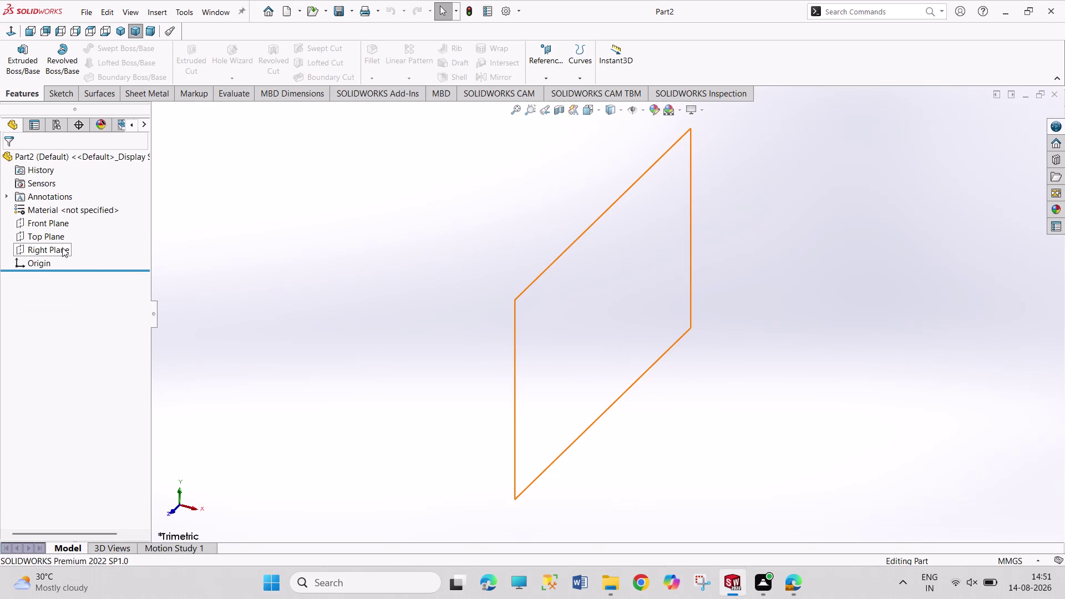
Sketch the closed L-shaped line profile on the Front Plane.
click(52, 218)
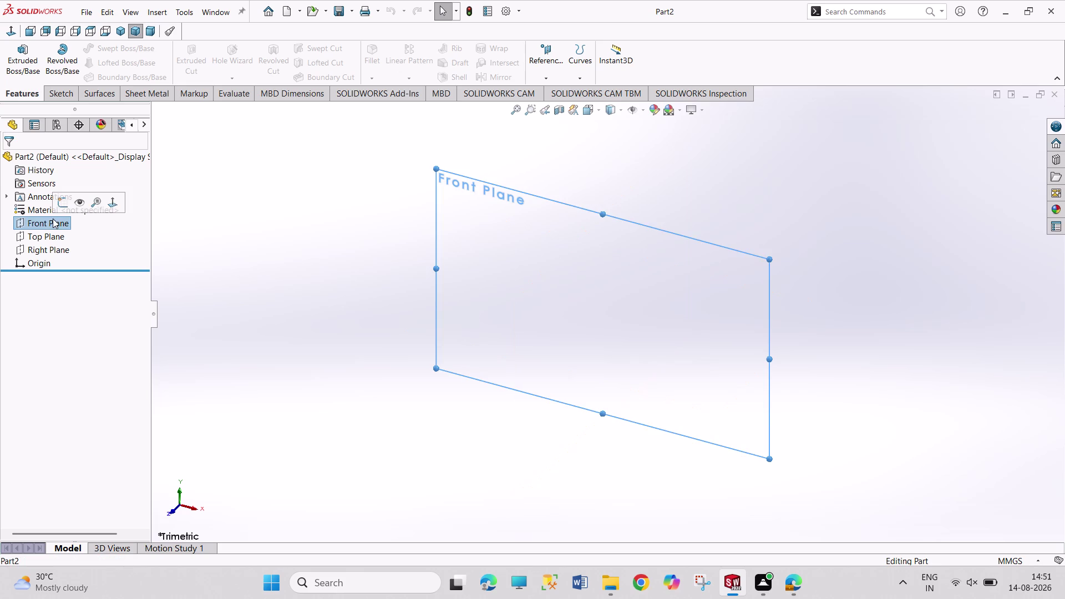
click(59, 208)
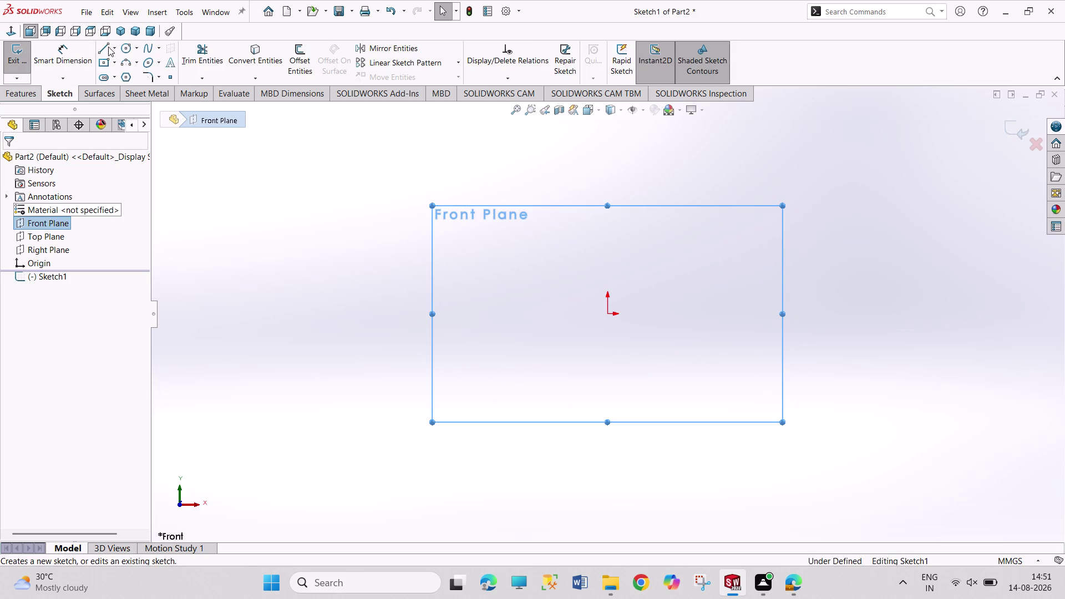
click(101, 51)
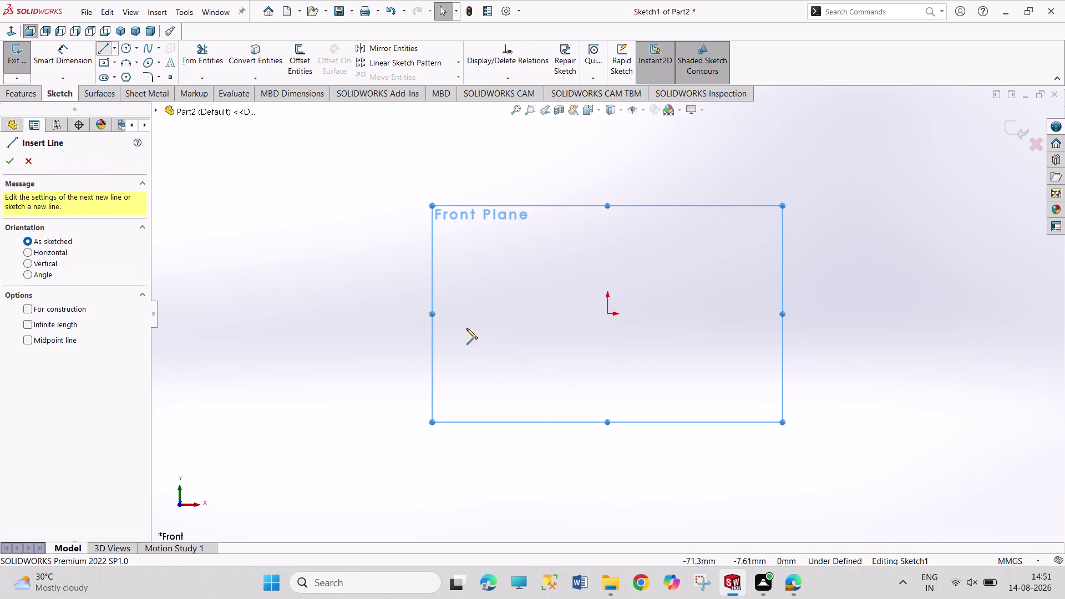
click(467, 316)
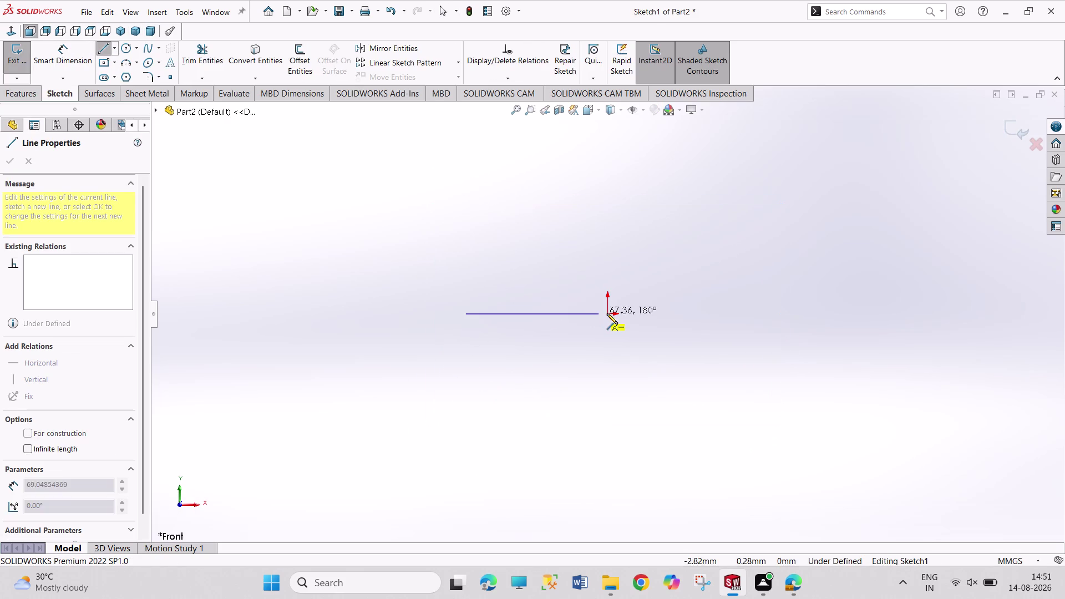
drag(607, 314, 609, 307)
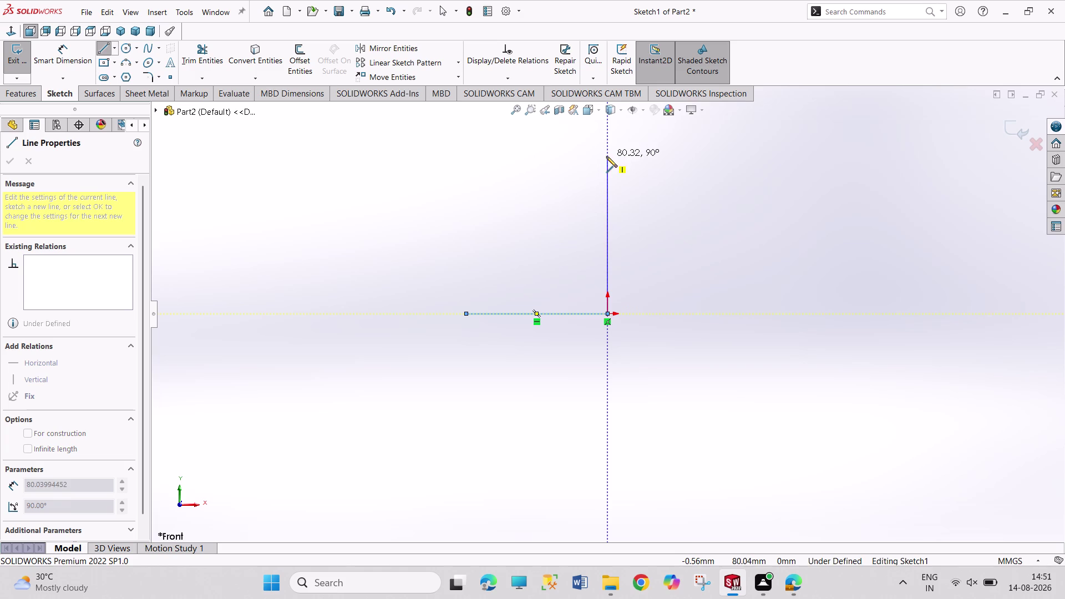
click(607, 157)
click(571, 159)
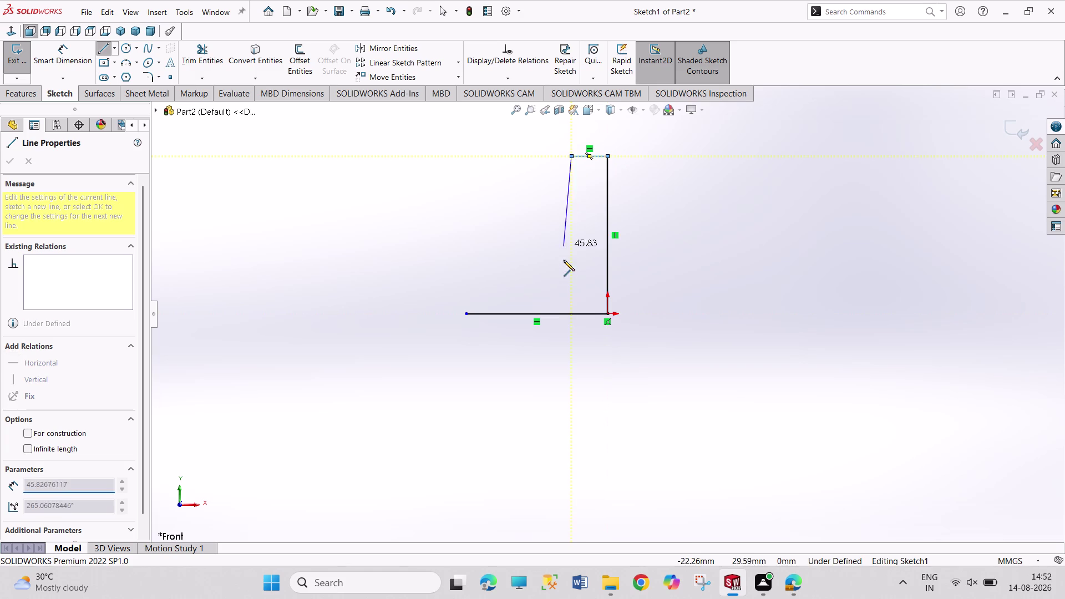
drag(572, 287, 562, 287)
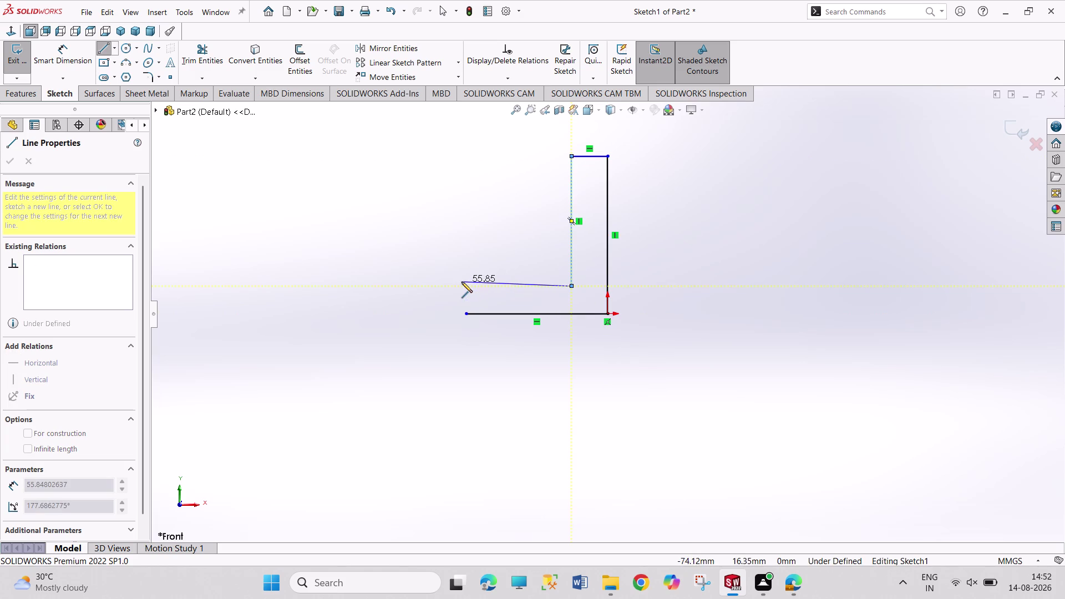
click(463, 285)
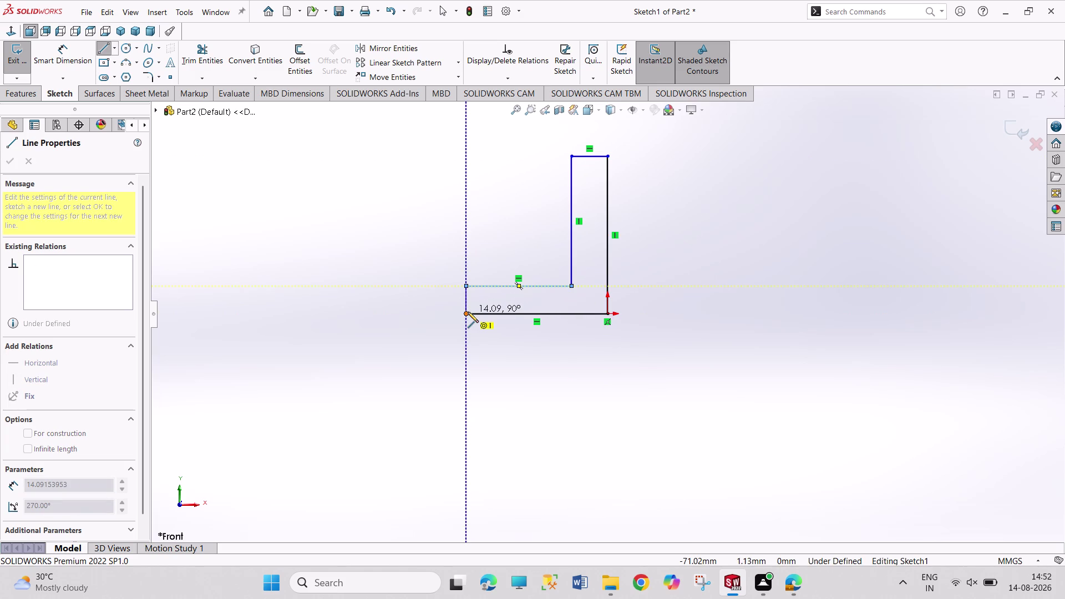
click(468, 312)
right_drag(455, 418, 450, 296)
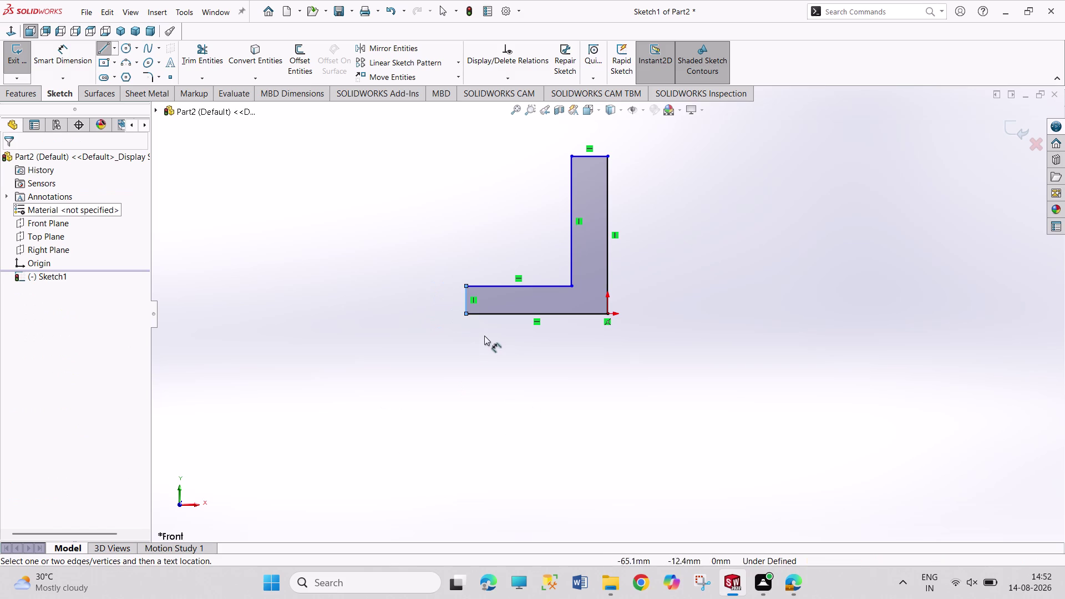
Dimension the profile's bottom length and outer height to 40 mm each.
click(495, 317)
click(519, 359)
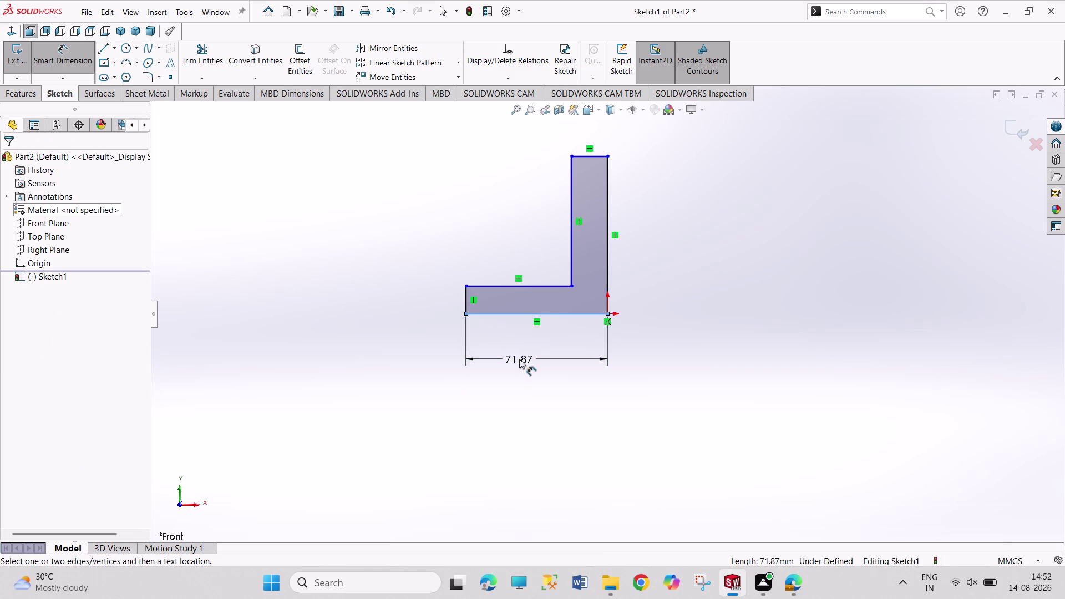
text(40)
key(Return)
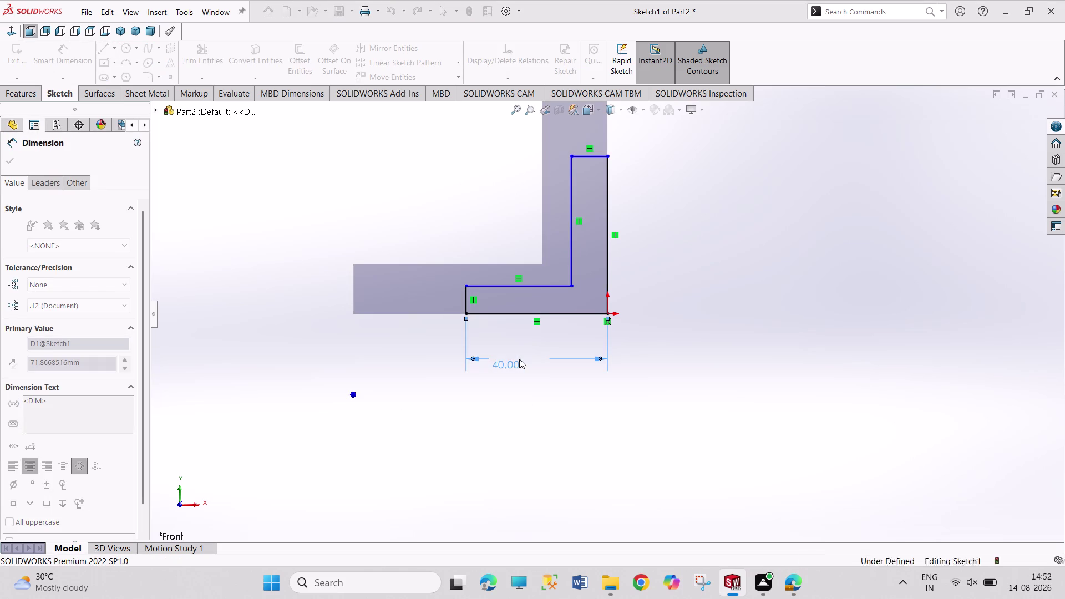
click(606, 264)
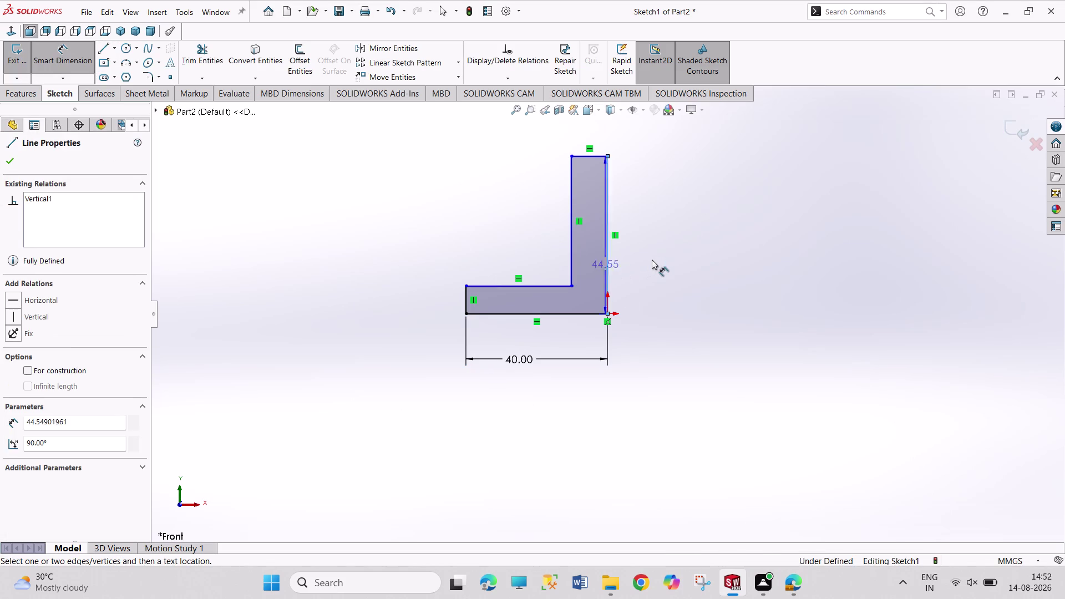
click(652, 259)
text(40)
key(Return)
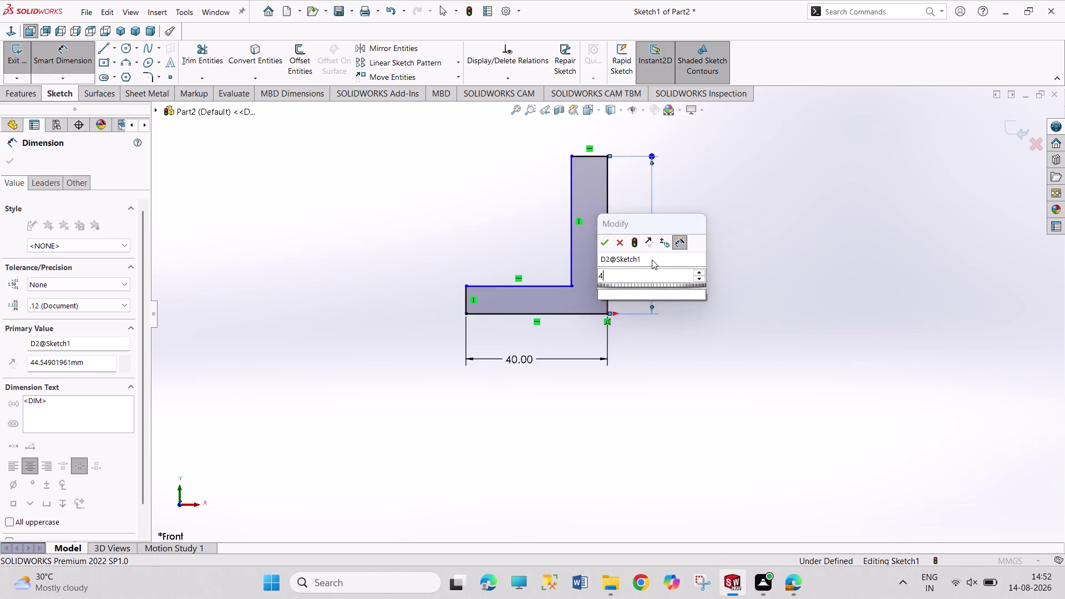
right_click(785, 298)
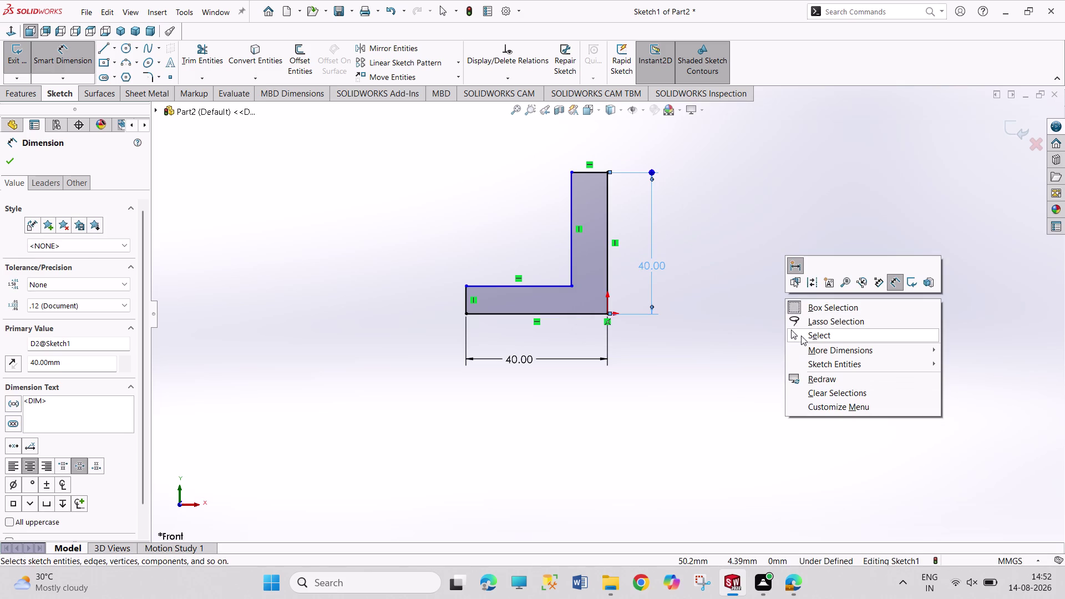
click(802, 336)
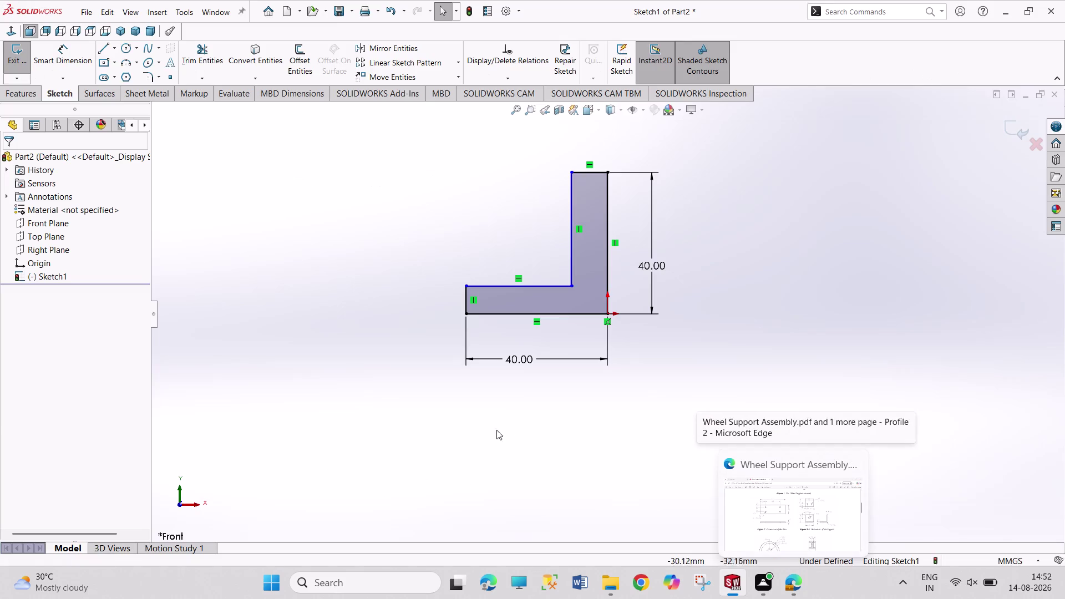
Dimension both leg thicknesses to 5 mm, fully defining the sketch.
right_drag(409, 398, 396, 250)
click(467, 304)
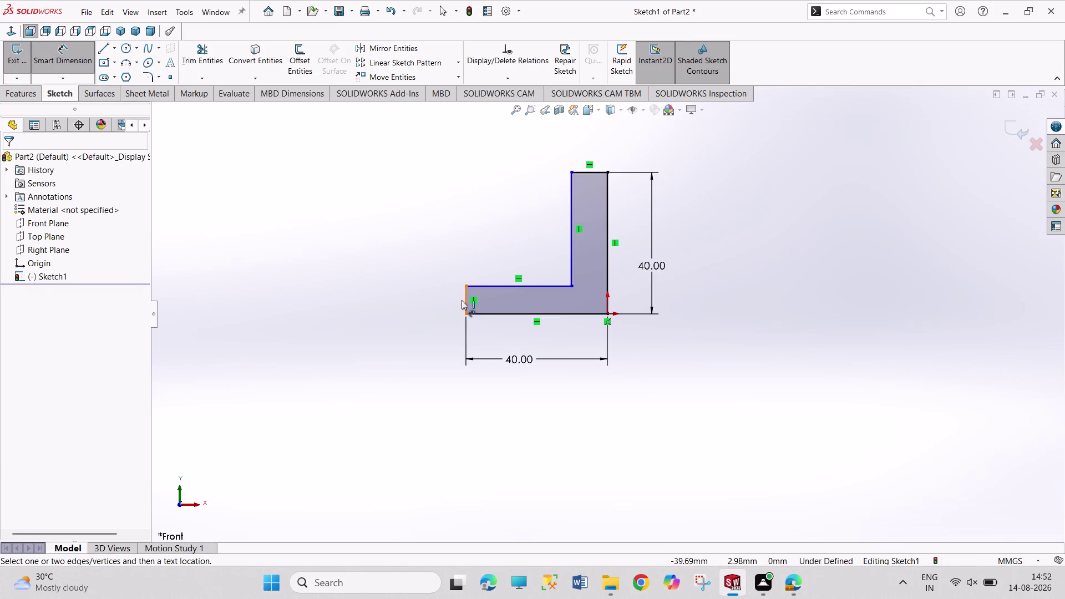
click(403, 254)
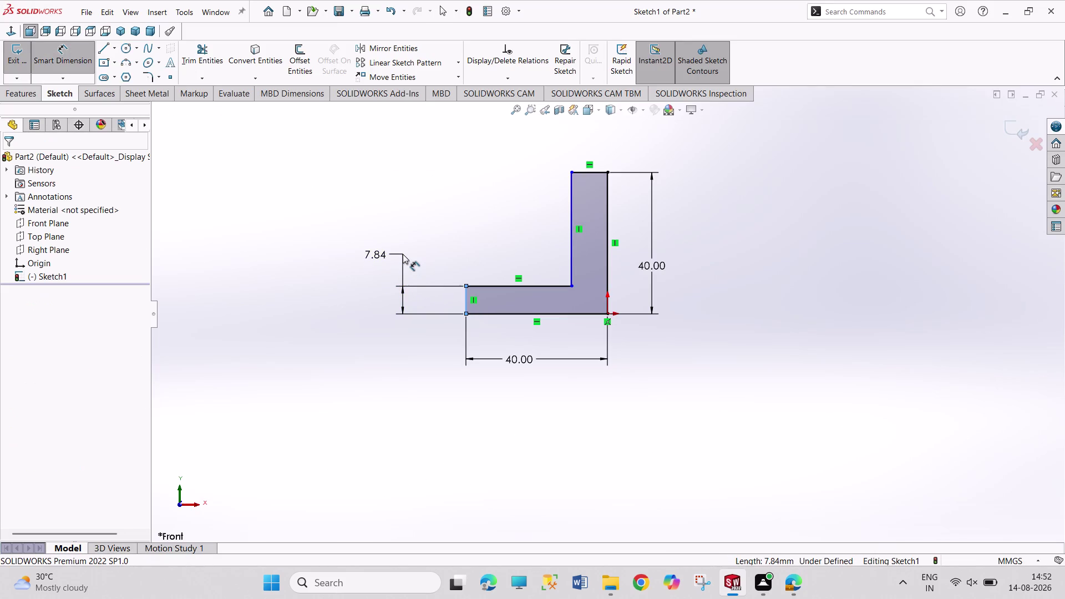
key(5)
key(Return)
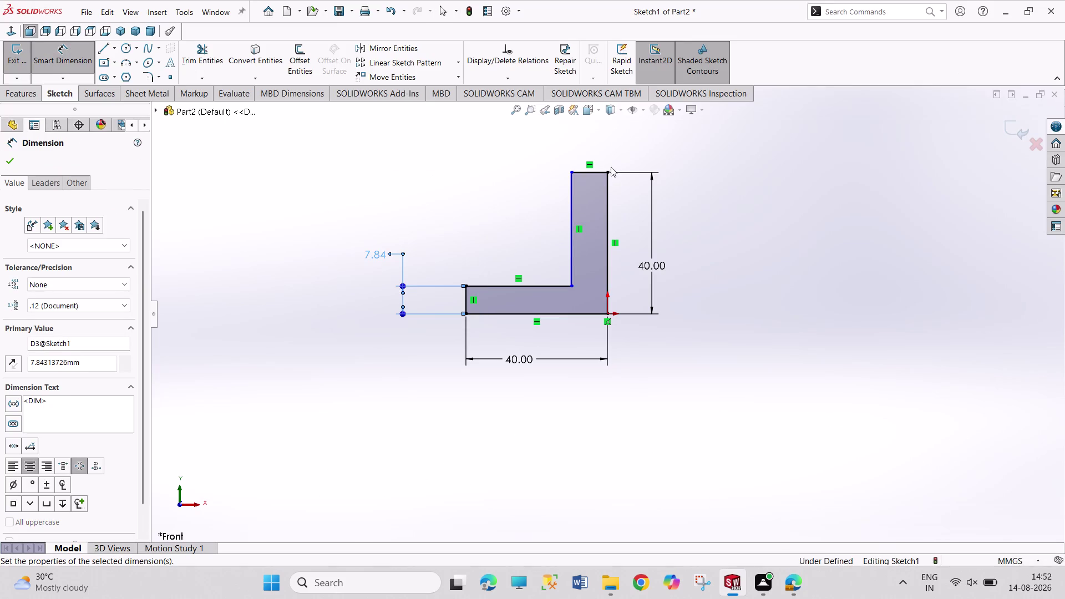
click(601, 173)
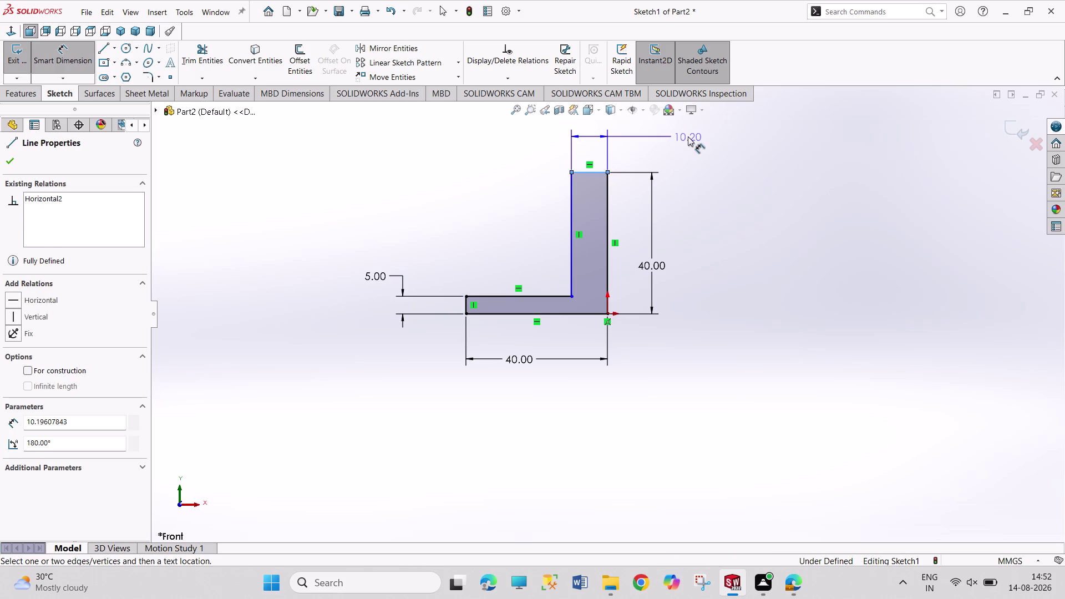
click(688, 136)
key(5)
key(Return)
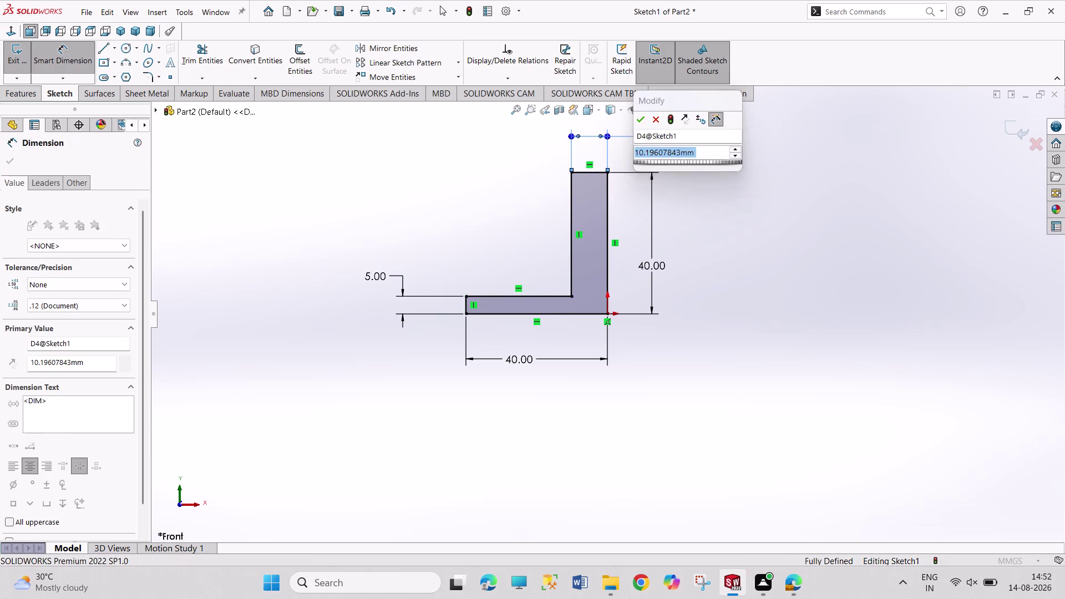
right_click(773, 256)
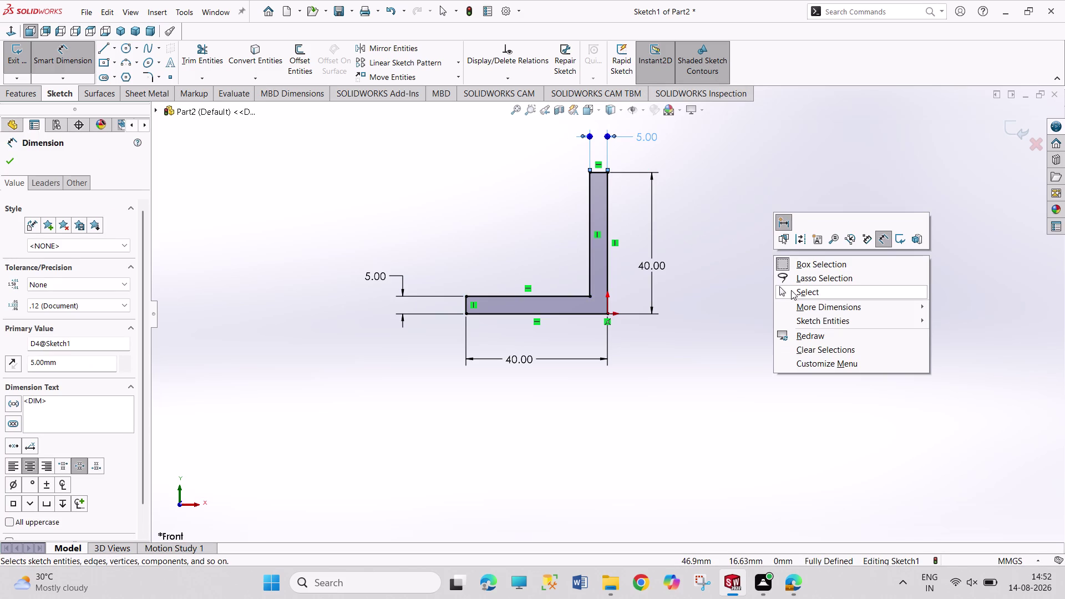
click(792, 291)
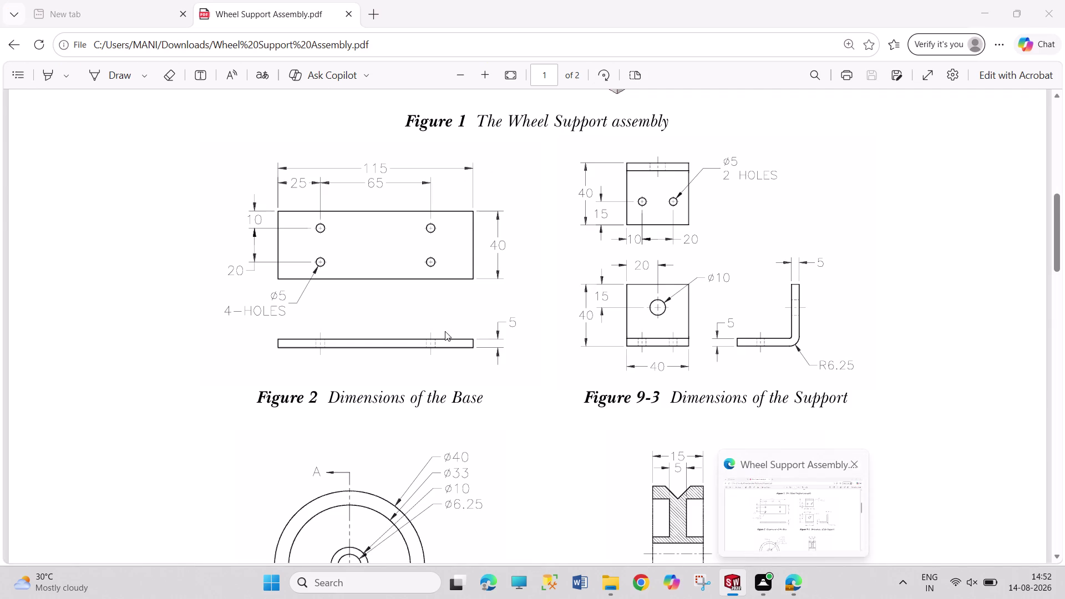
click(6, 58)
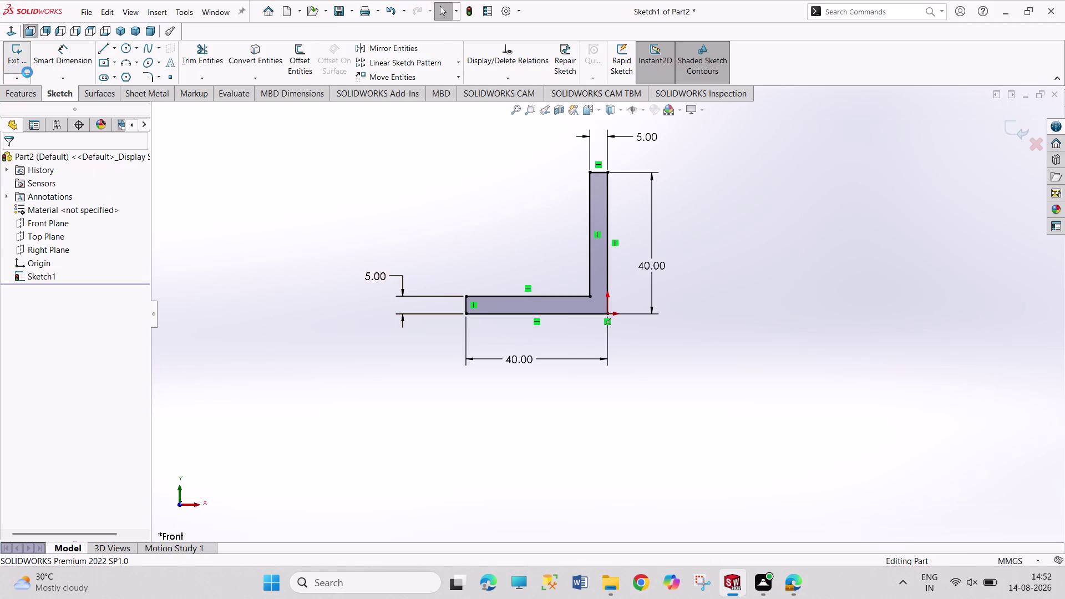
Extrude the L profile 40 mm with the Mid Plane end condition.
click(26, 66)
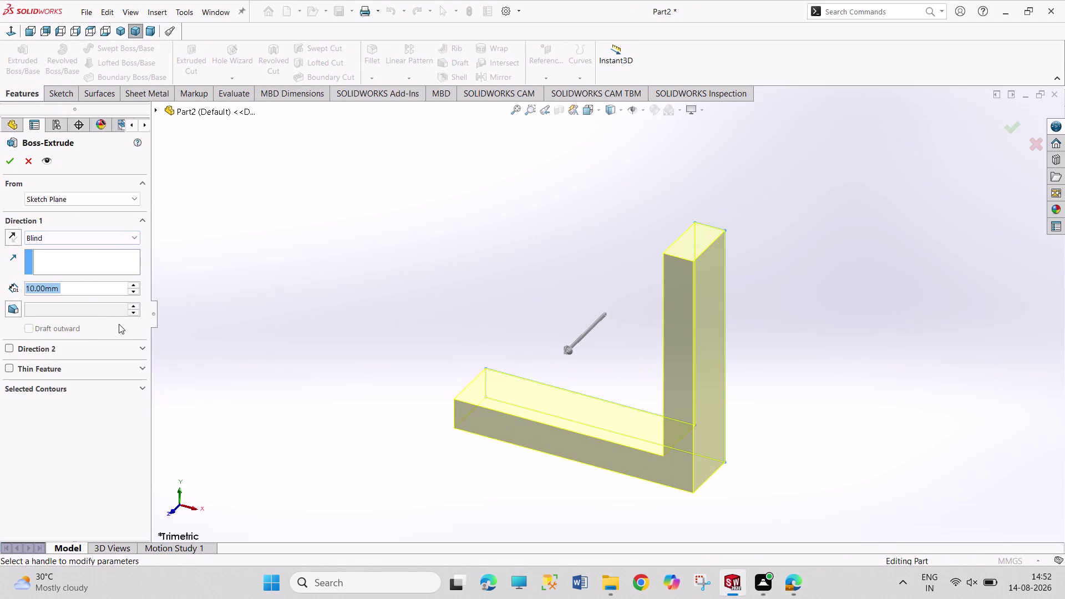
text(40)
key(Return)
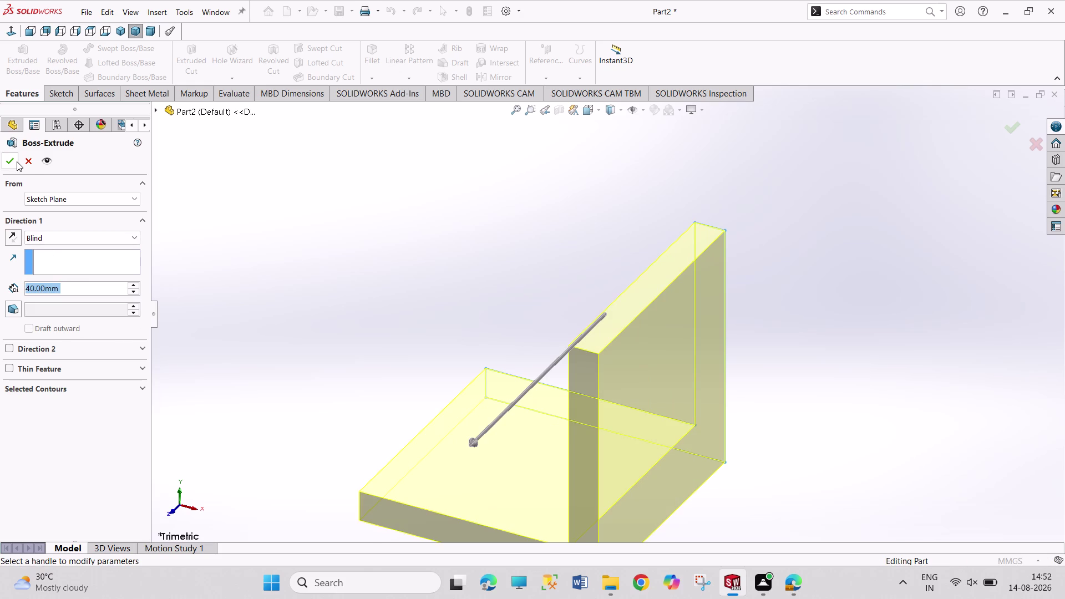
click(95, 245)
click(109, 233)
click(117, 296)
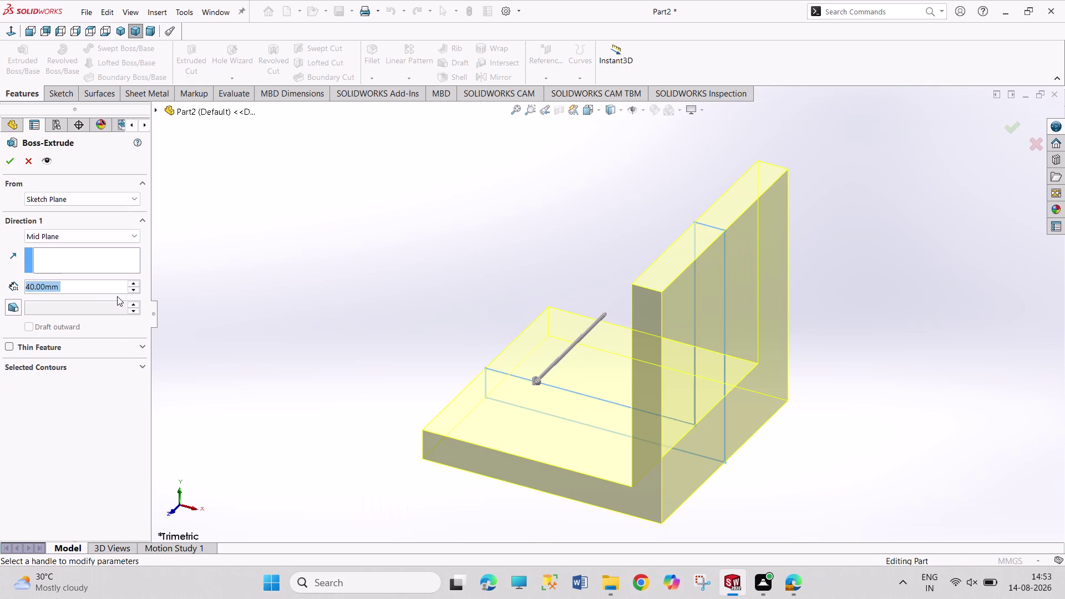
click(16, 164)
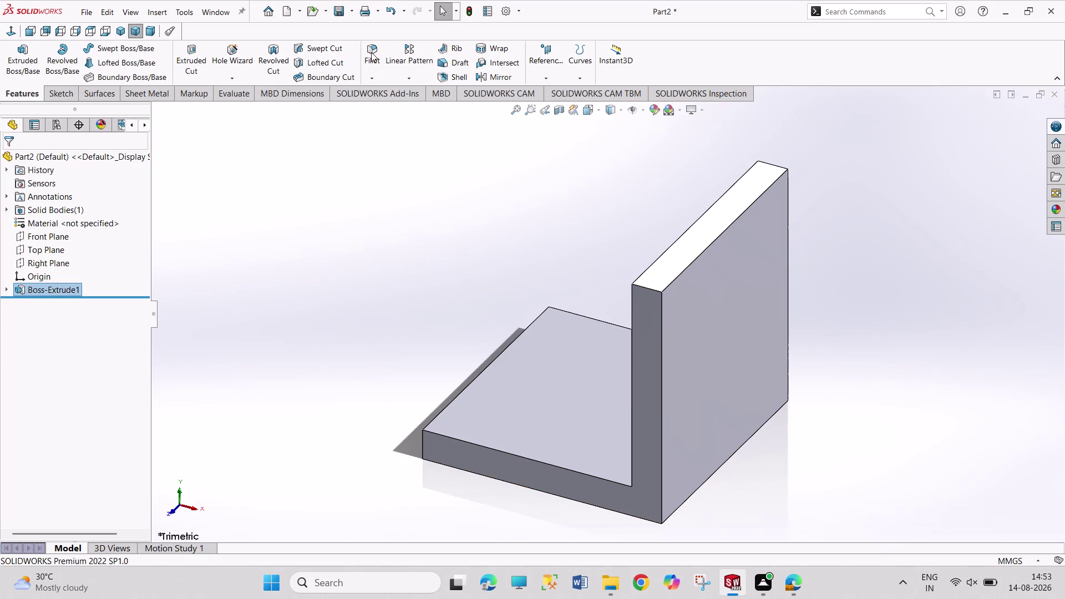
Fillet the bracket's inner corner edge at 6.25 mm radius and orbit to inspect it.
click(371, 52)
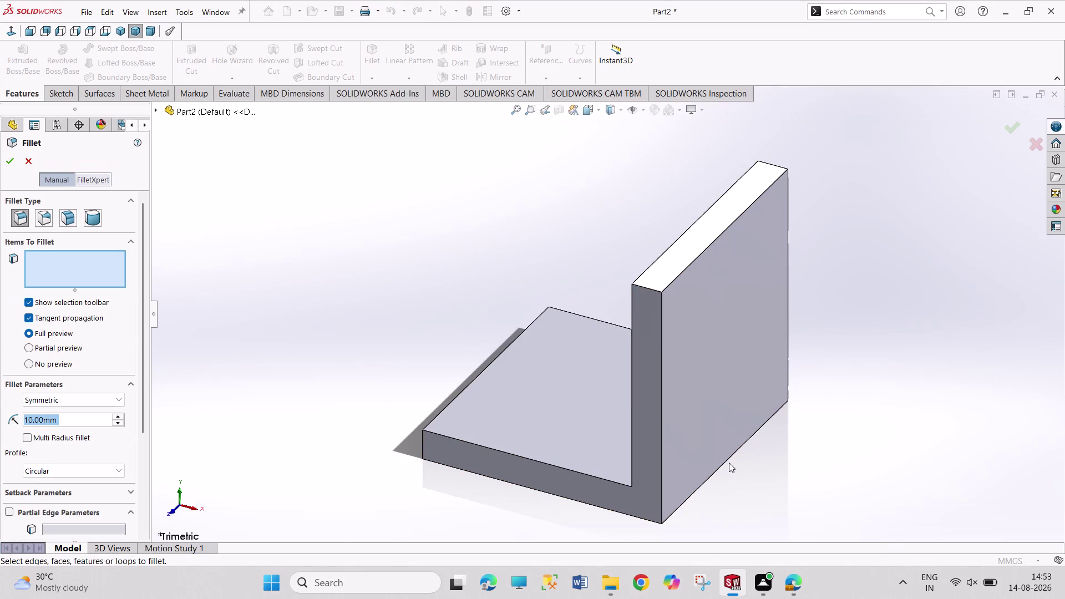
click(727, 459)
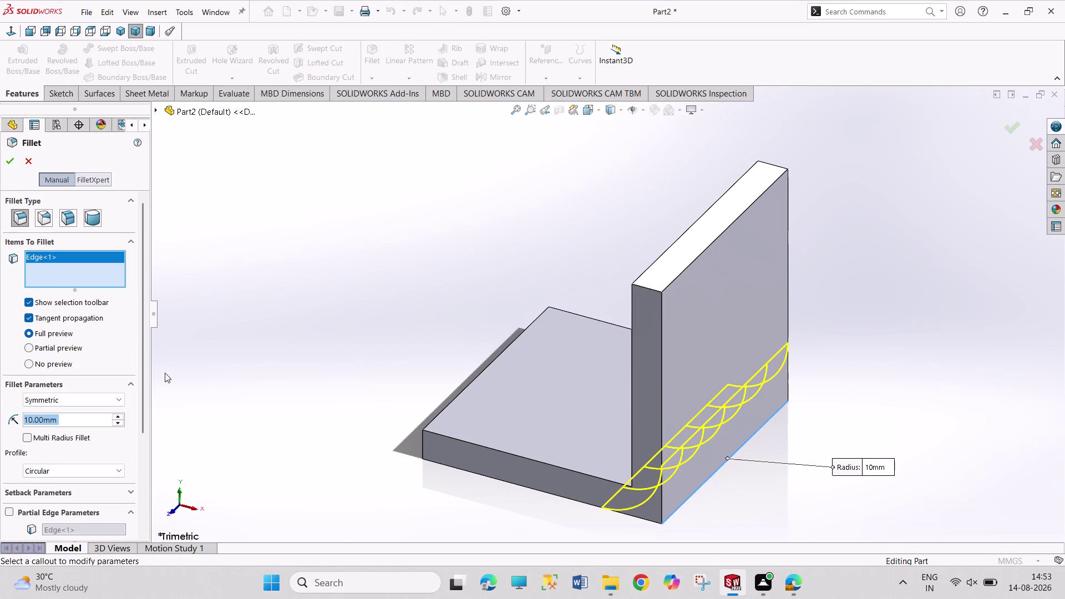
text(6.25)
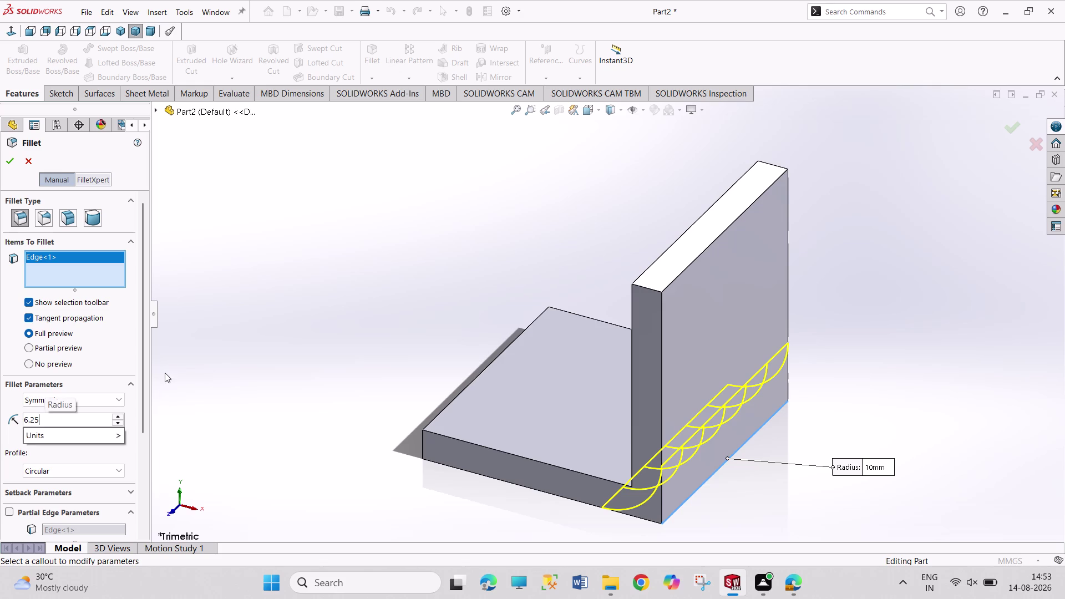
key(Return)
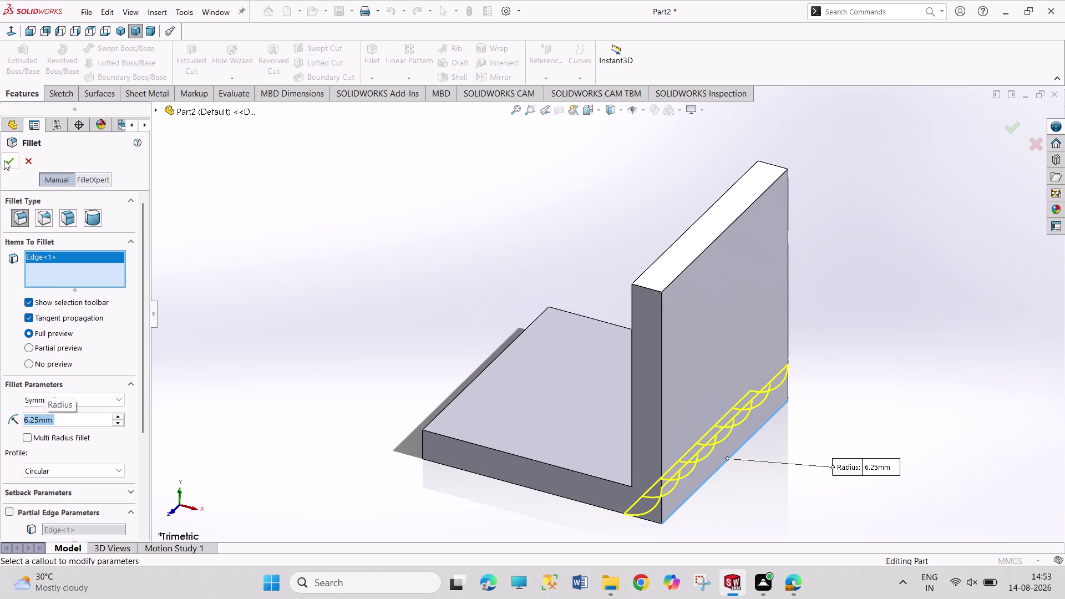
click(4, 160)
middle_drag(284, 253, 321, 179)
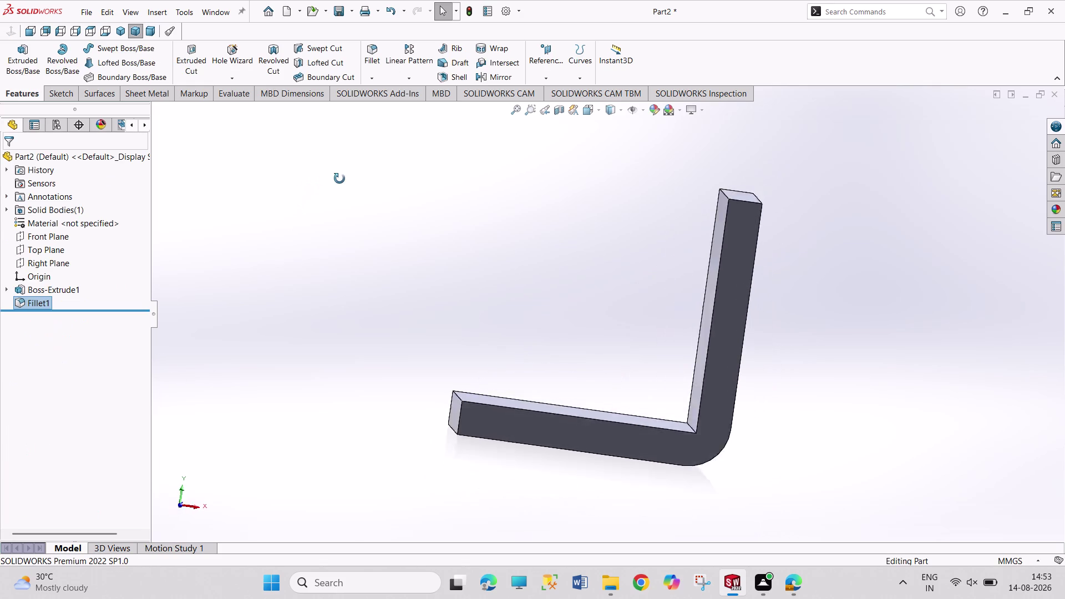
middle_drag(321, 180, 392, 206)
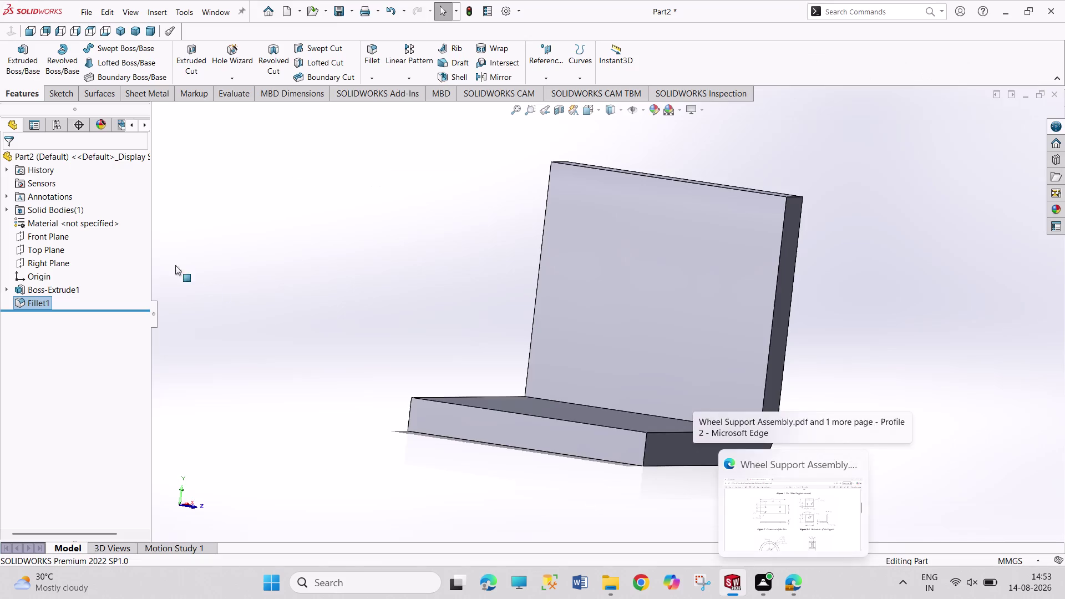
Start a sketch on the base's top face and draw two vertically aligned circles.
middle_drag(392, 345, 390, 489)
click(543, 407)
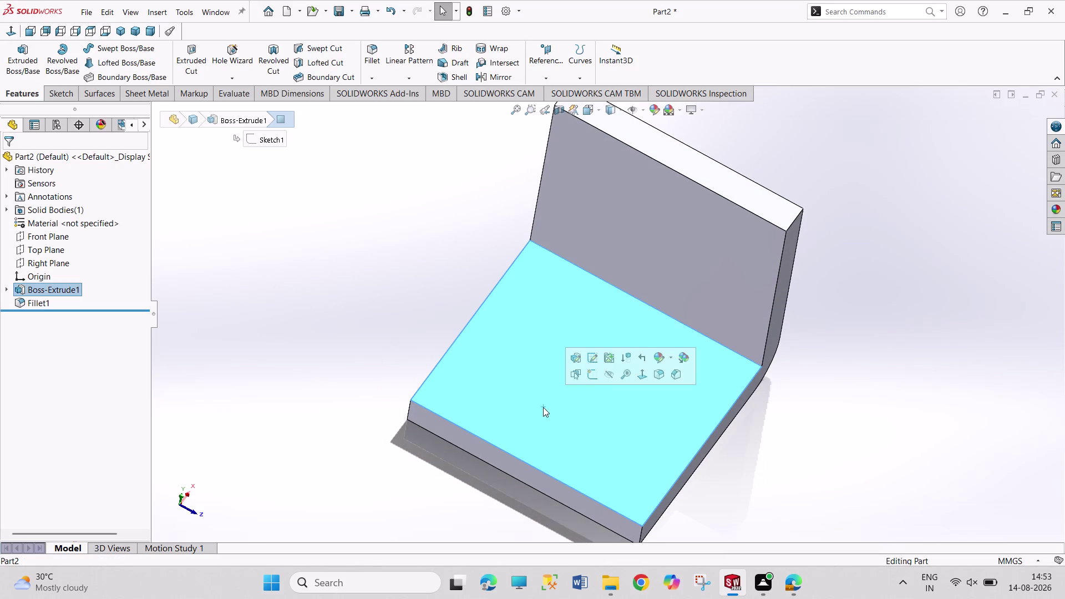
click(598, 376)
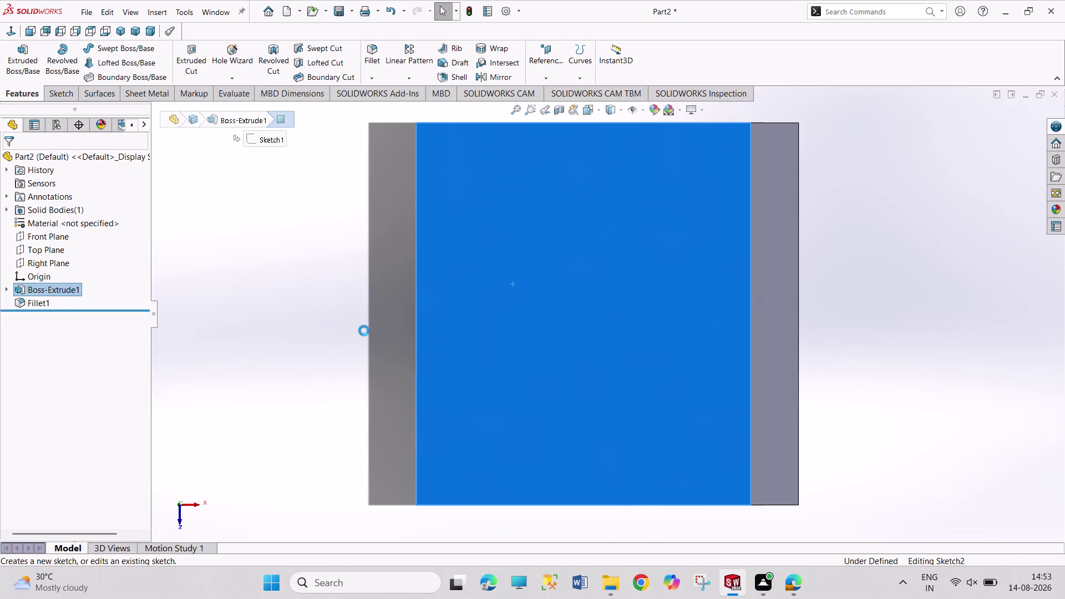
click(128, 46)
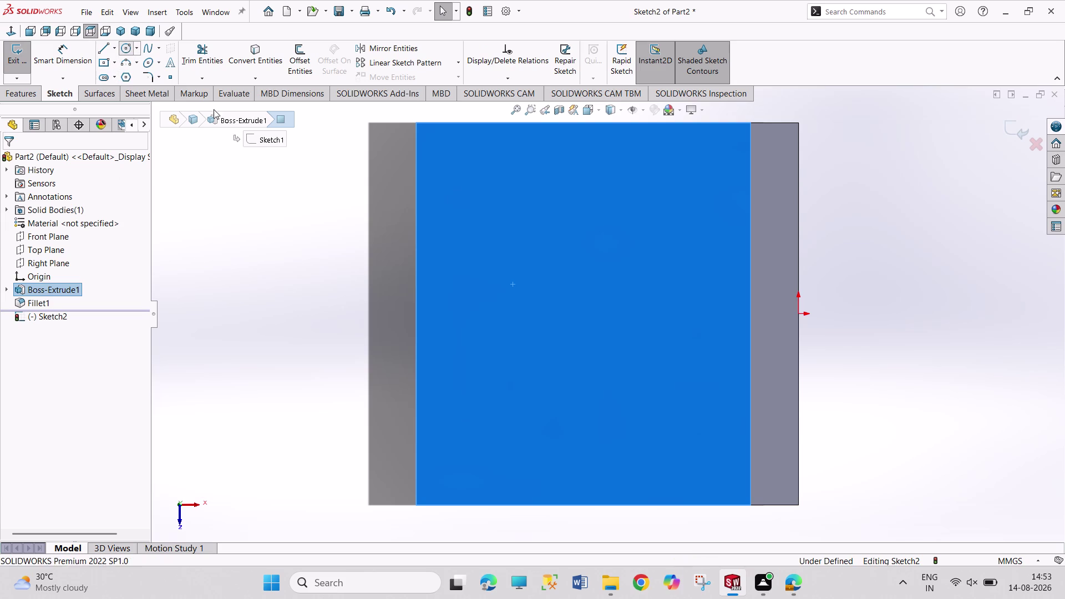
click(553, 198)
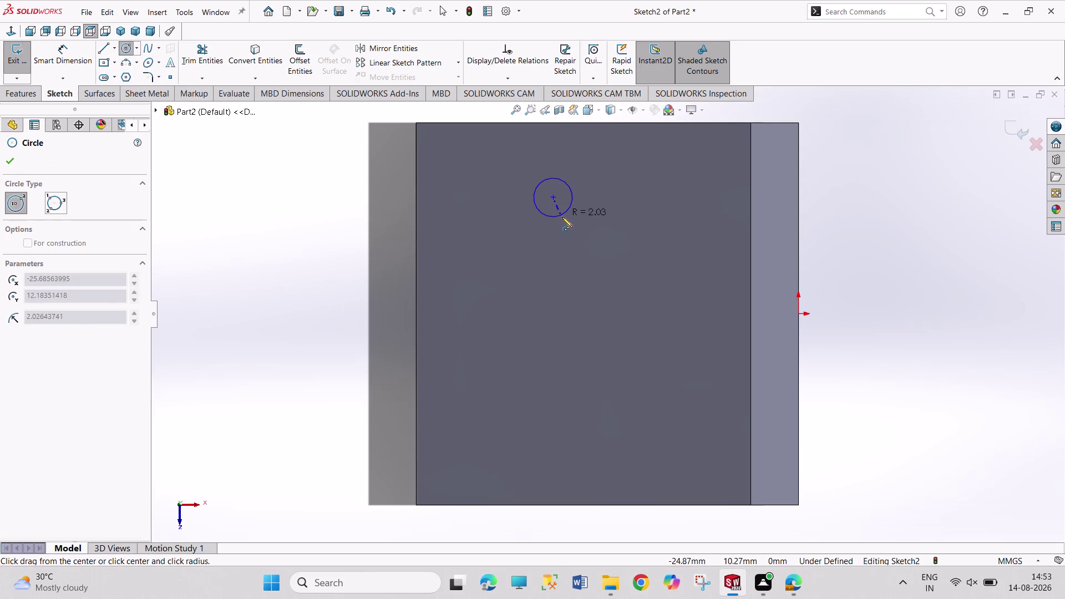
click(563, 219)
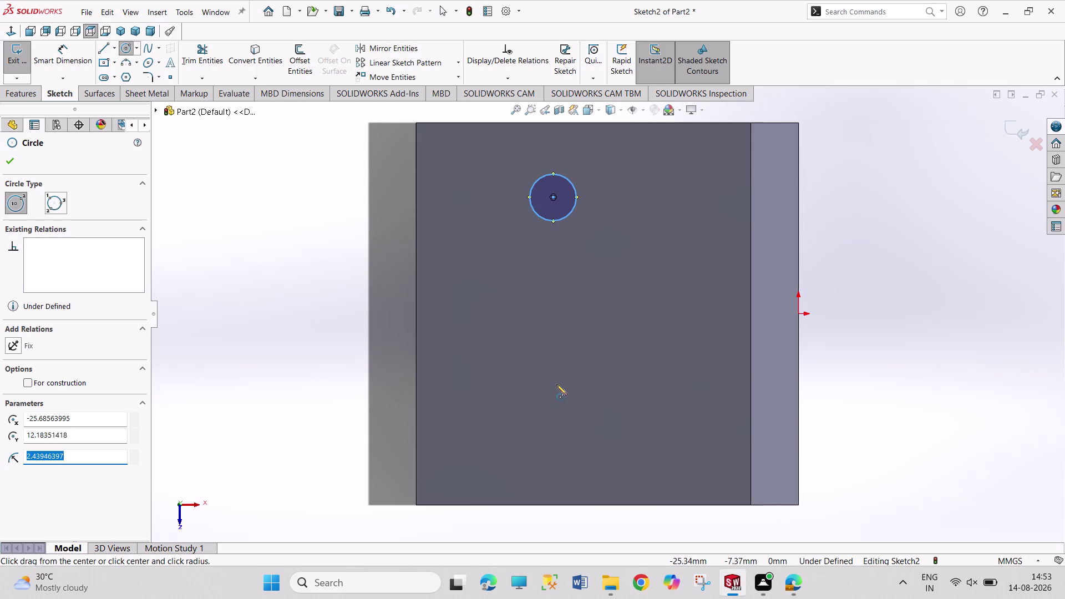
click(552, 384)
click(560, 407)
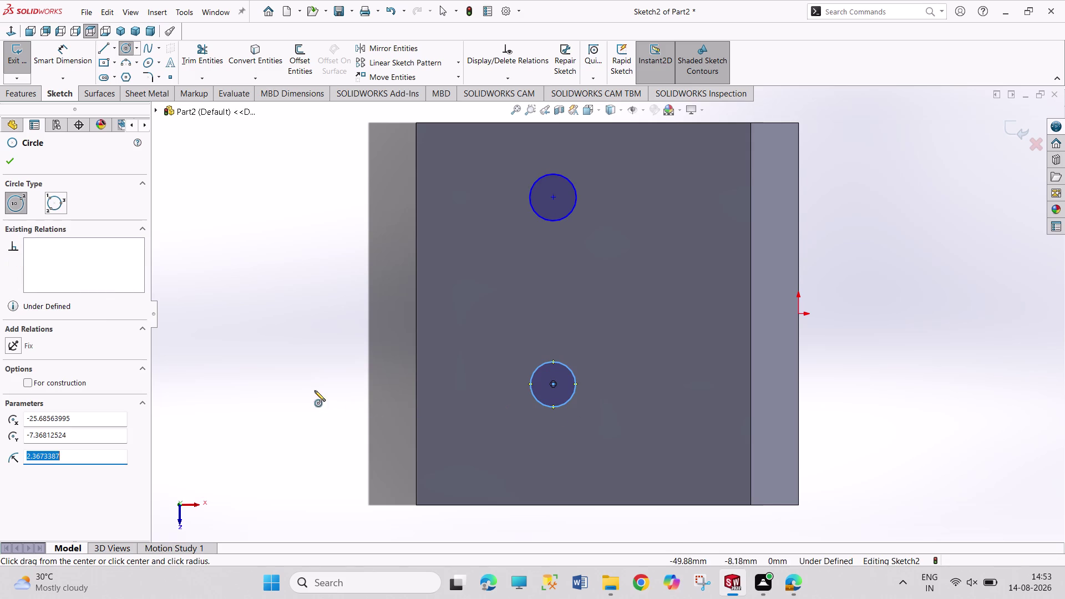
Set the upper circle diameter to 5 mm and make both circles equal.
right_drag(311, 386, 281, 205)
click(561, 219)
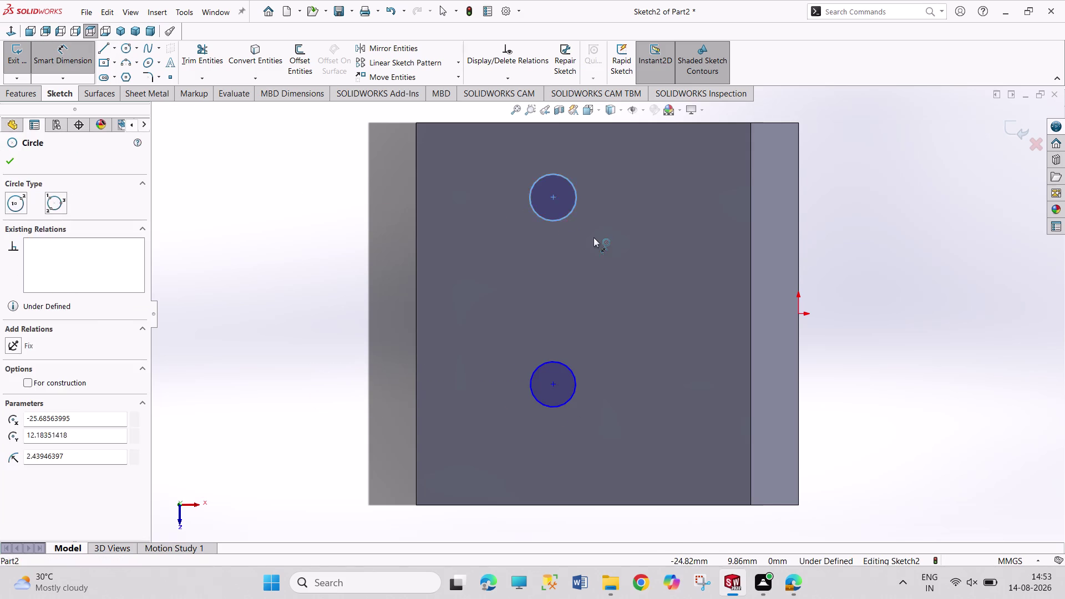
click(594, 238)
key(5)
key(Return)
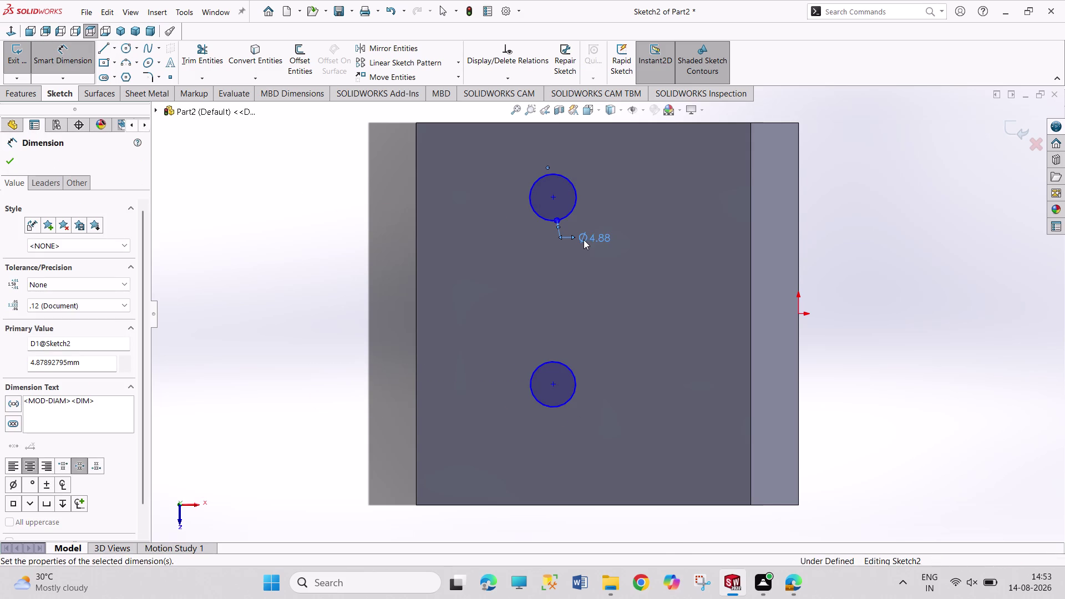
right_click(889, 261)
click(907, 299)
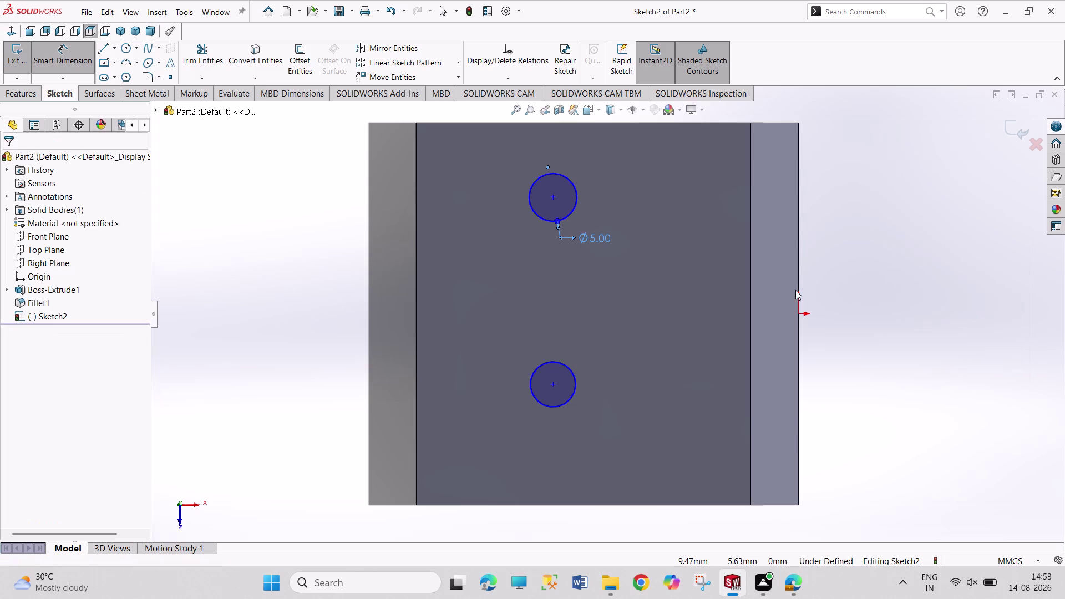
click(578, 205)
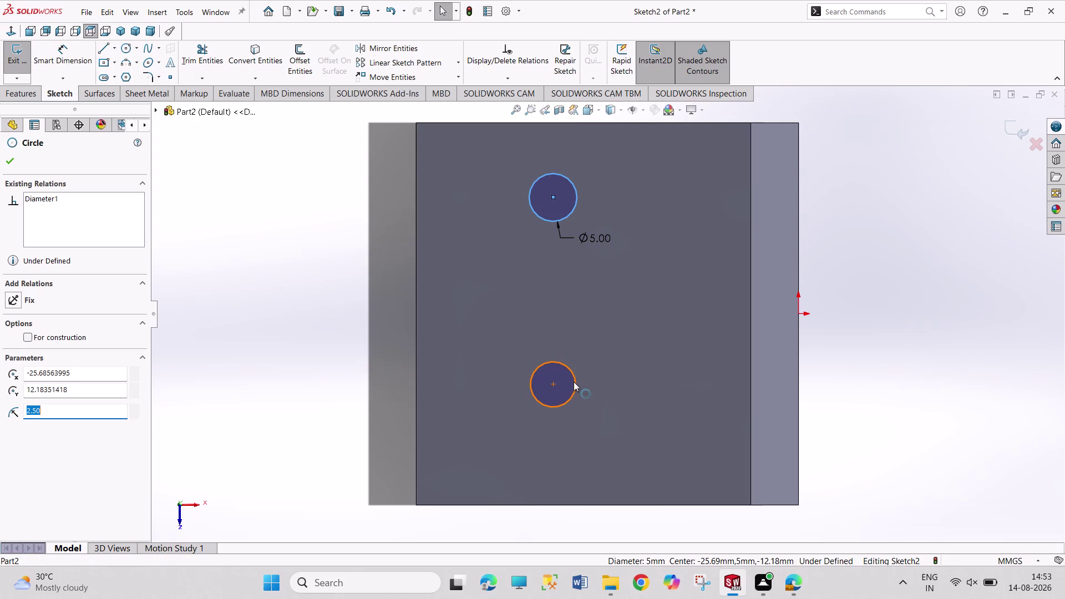
click(574, 381)
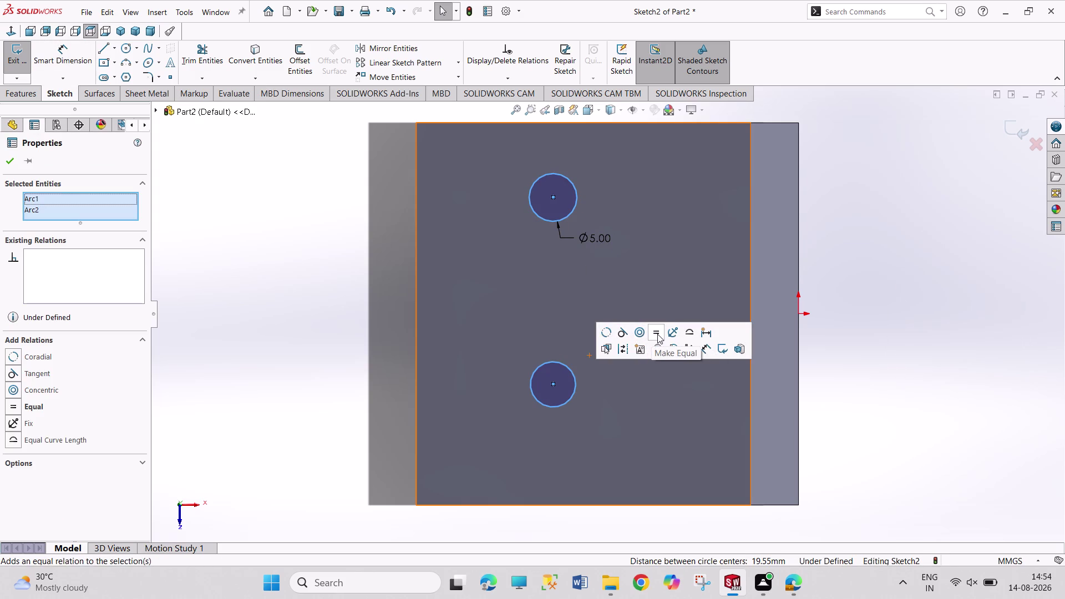
click(658, 334)
Locate the circle centres 10 mm from the top and bottom edges.
right_drag(879, 324, 899, 170)
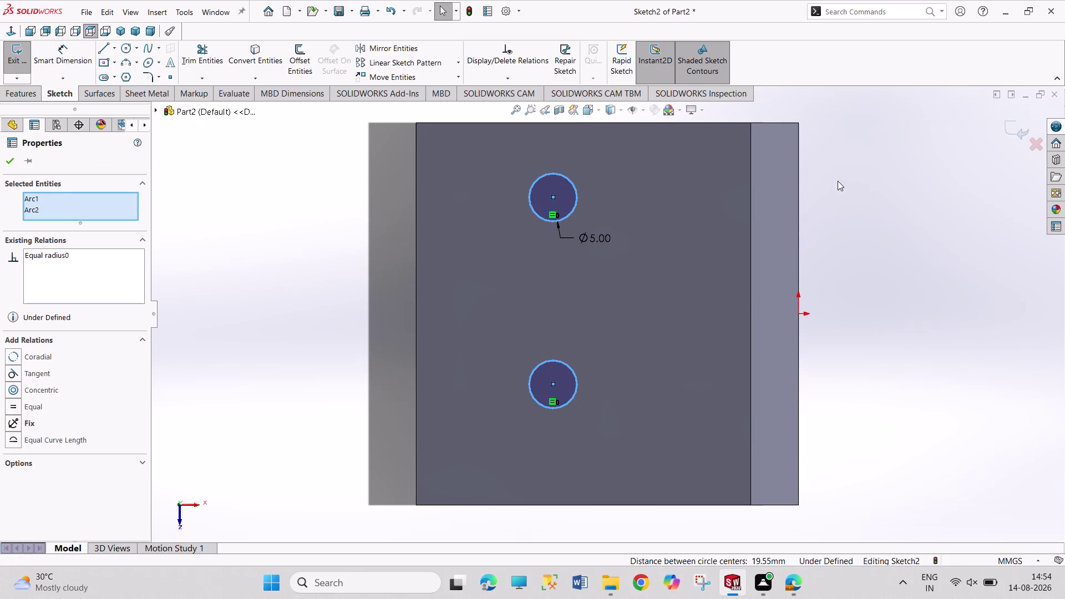
right_drag(864, 207, 870, 99)
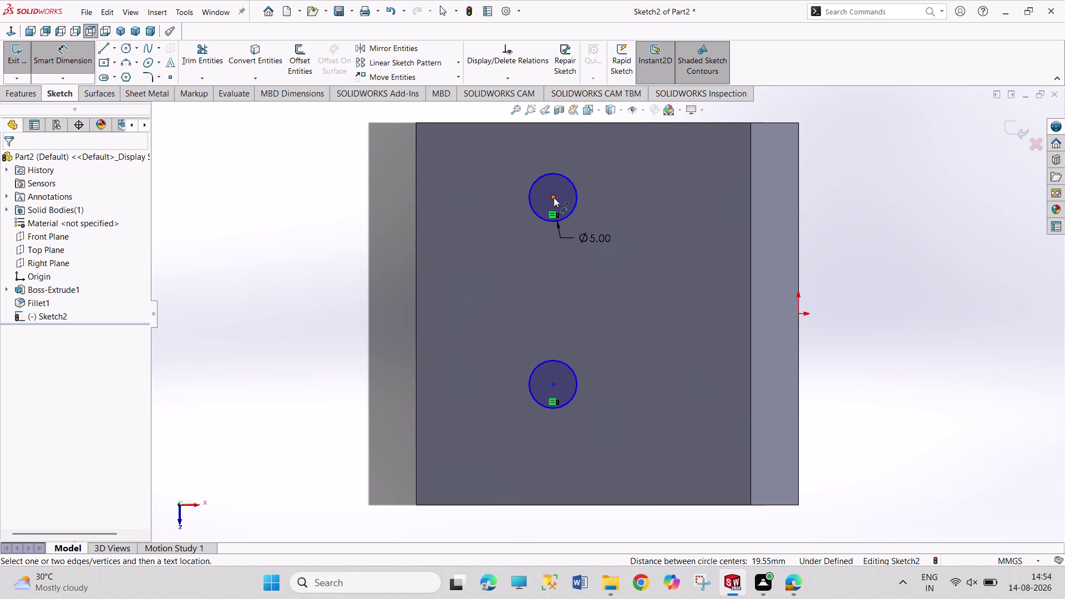
drag(554, 197, 552, 192)
drag(529, 121, 523, 125)
drag(479, 123, 463, 132)
click(366, 162)
text(10)
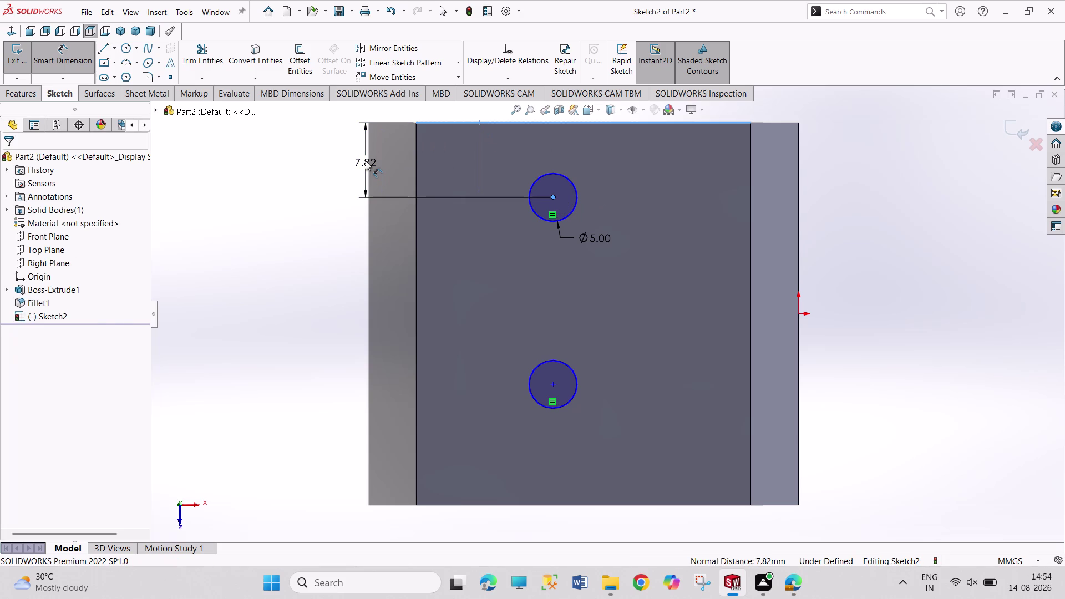
key(Return)
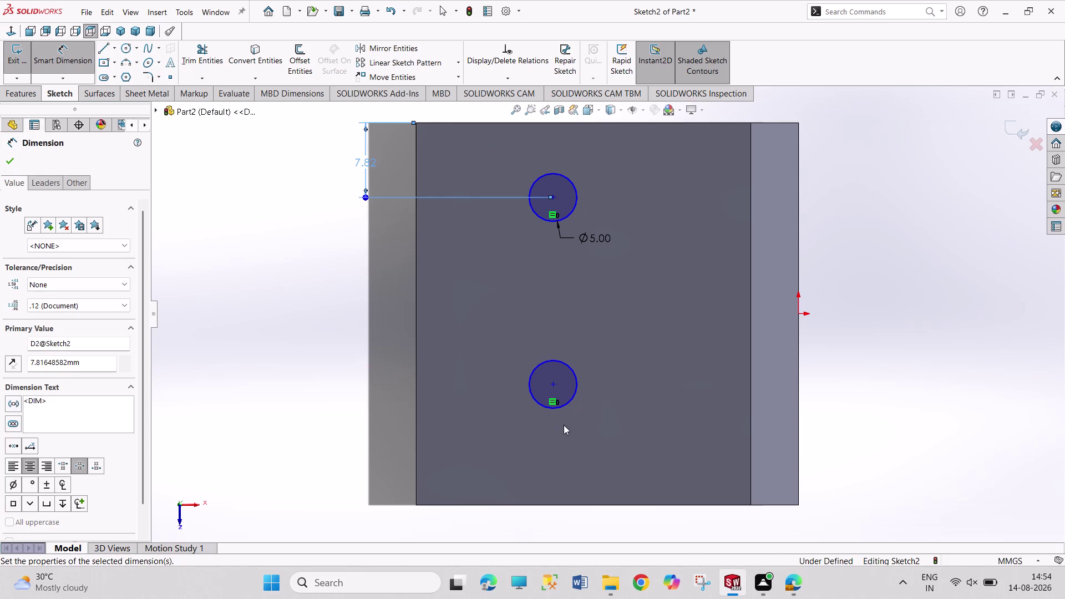
click(555, 385)
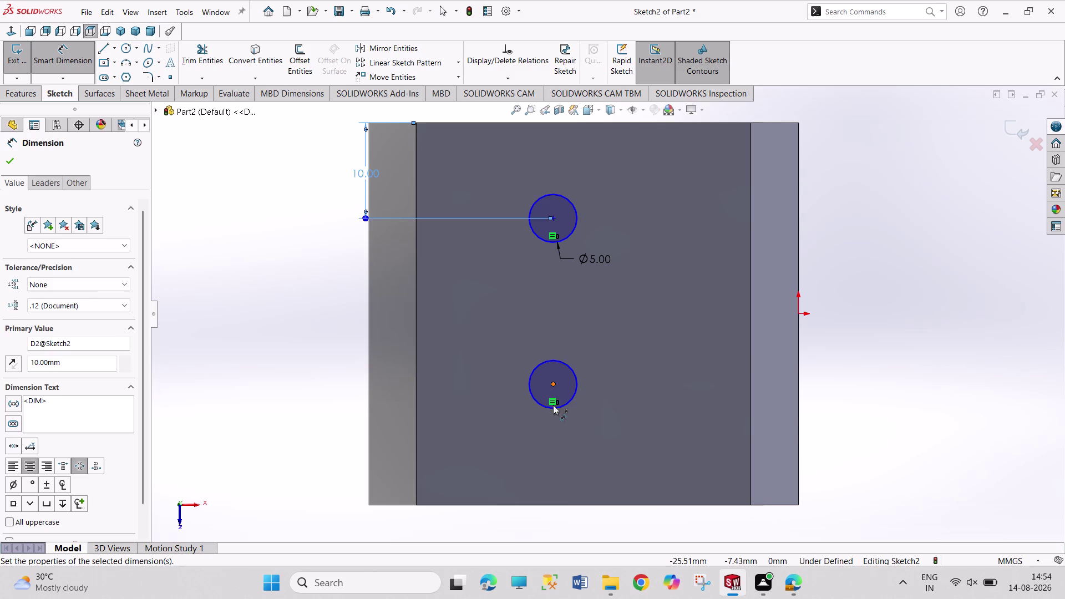
click(555, 505)
click(338, 420)
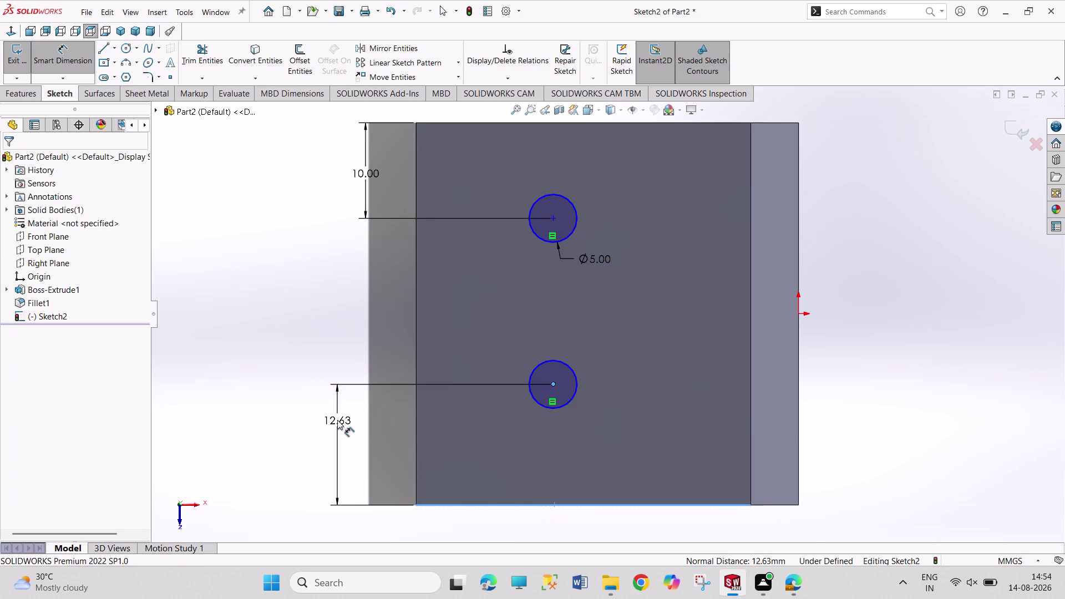
text(10)
key(Return)
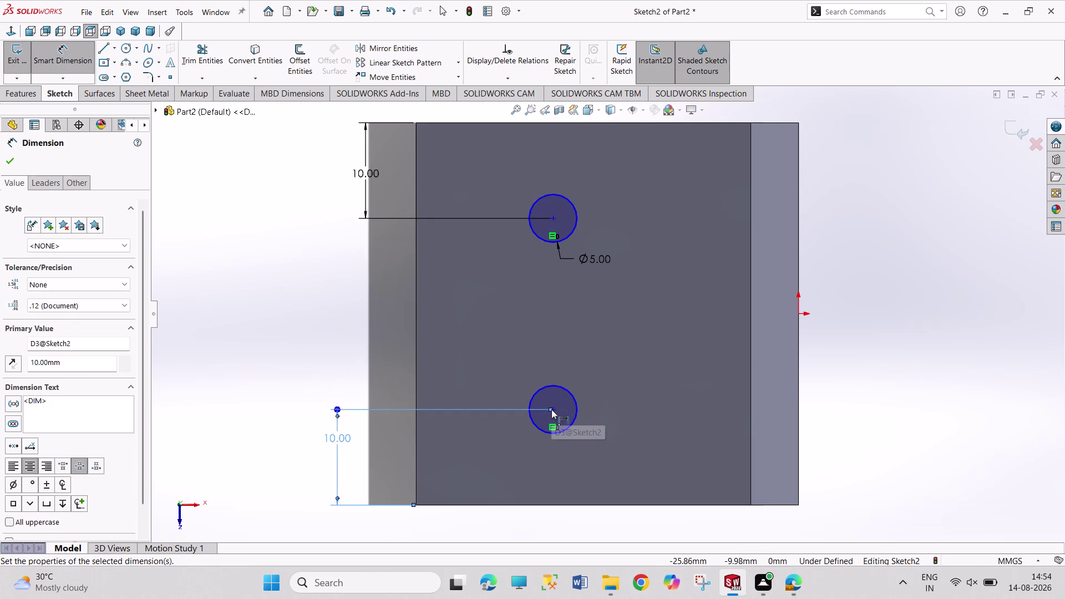
drag(554, 410, 556, 401)
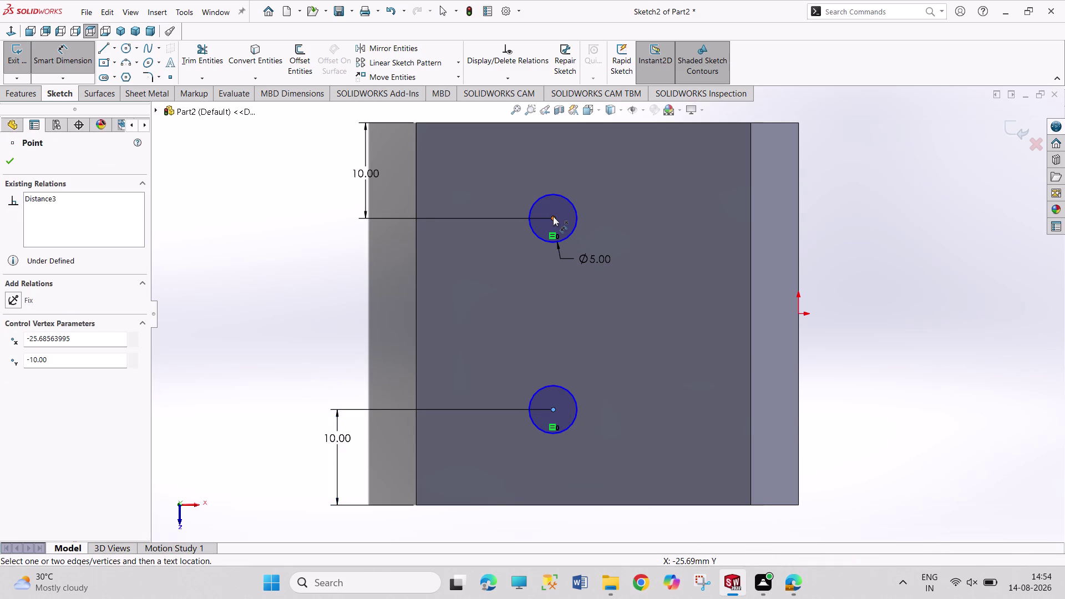
Add a 20 mm centre spacing and a 15 mm distance from the left edge.
click(553, 216)
click(345, 311)
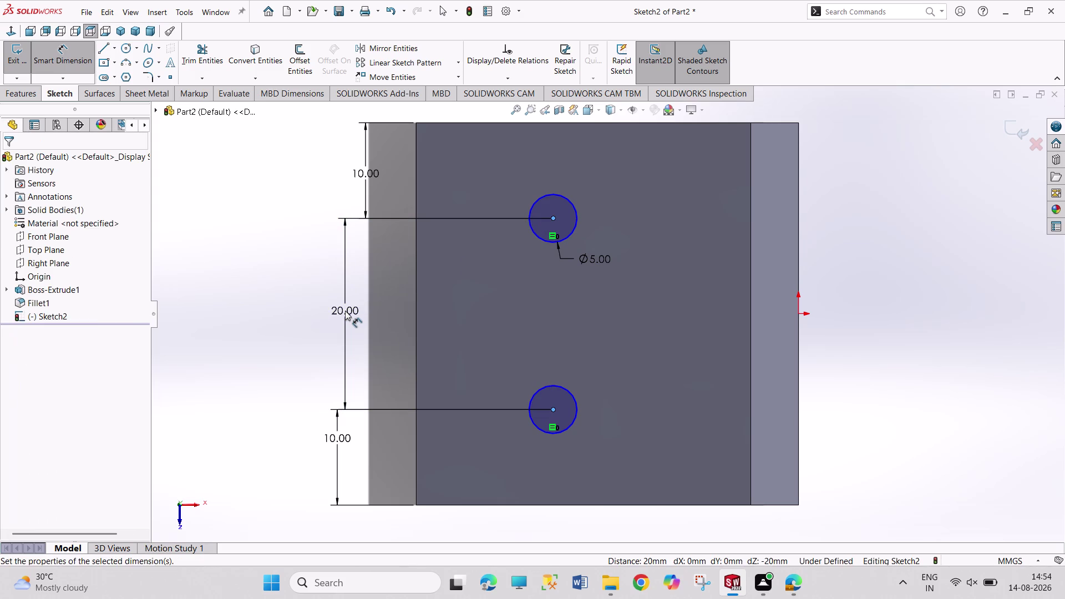
click(299, 294)
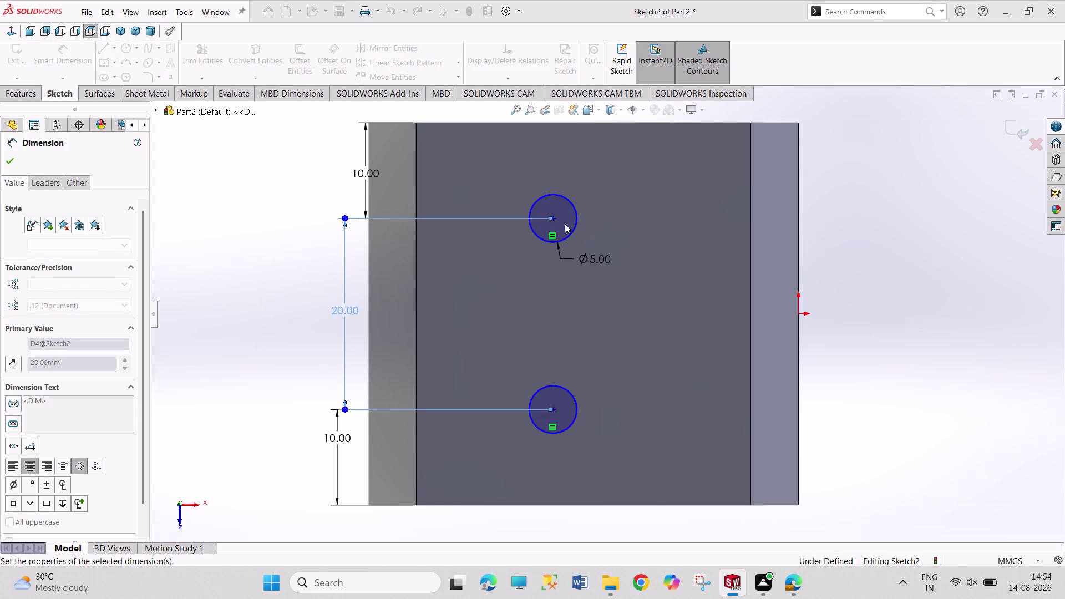
right_click(276, 285)
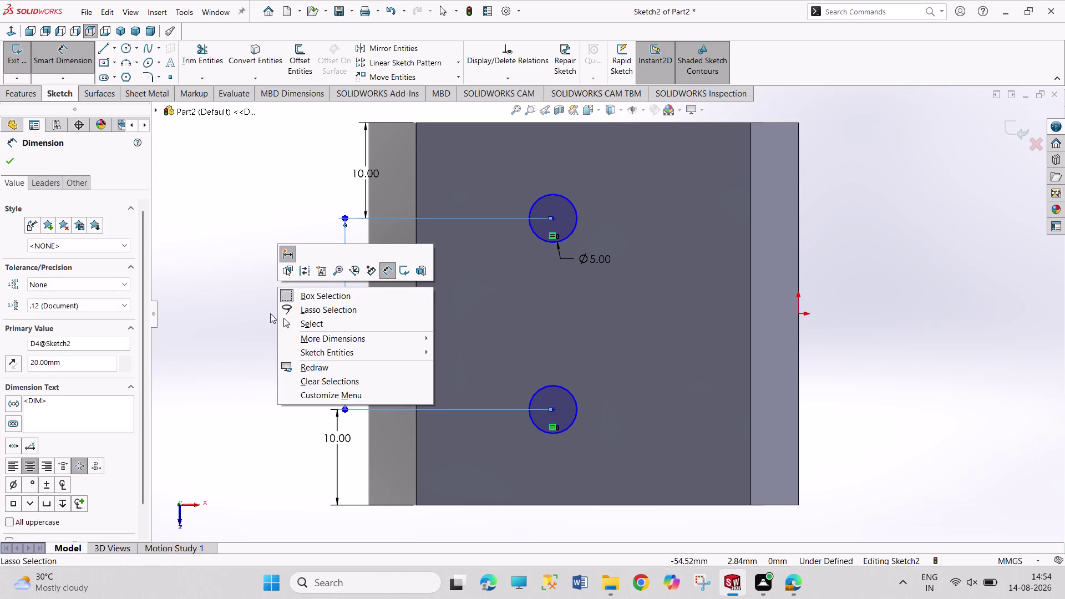
click(241, 332)
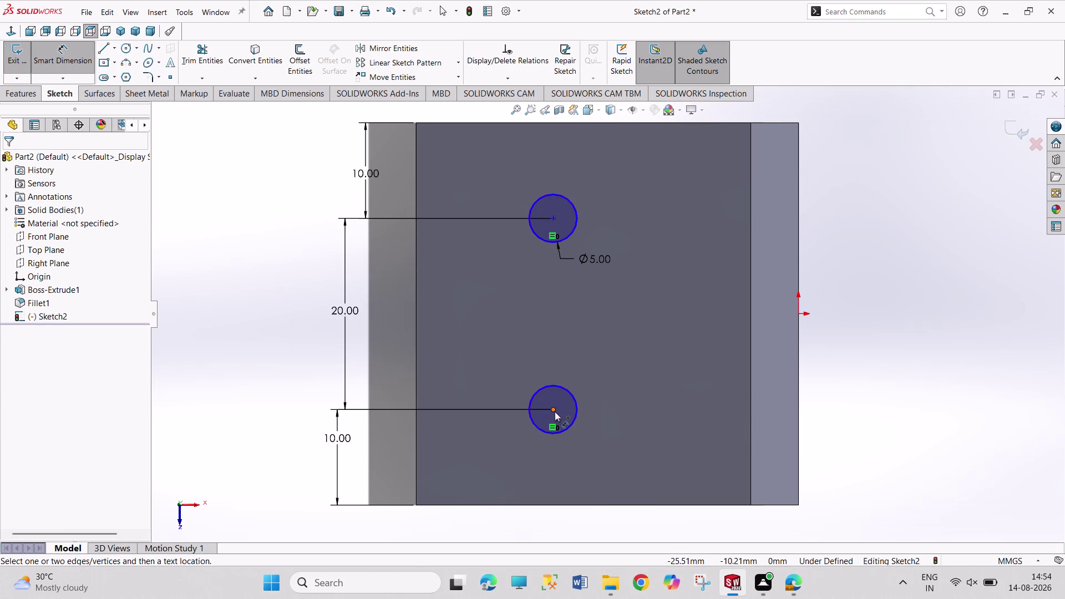
drag(555, 412, 549, 415)
click(418, 448)
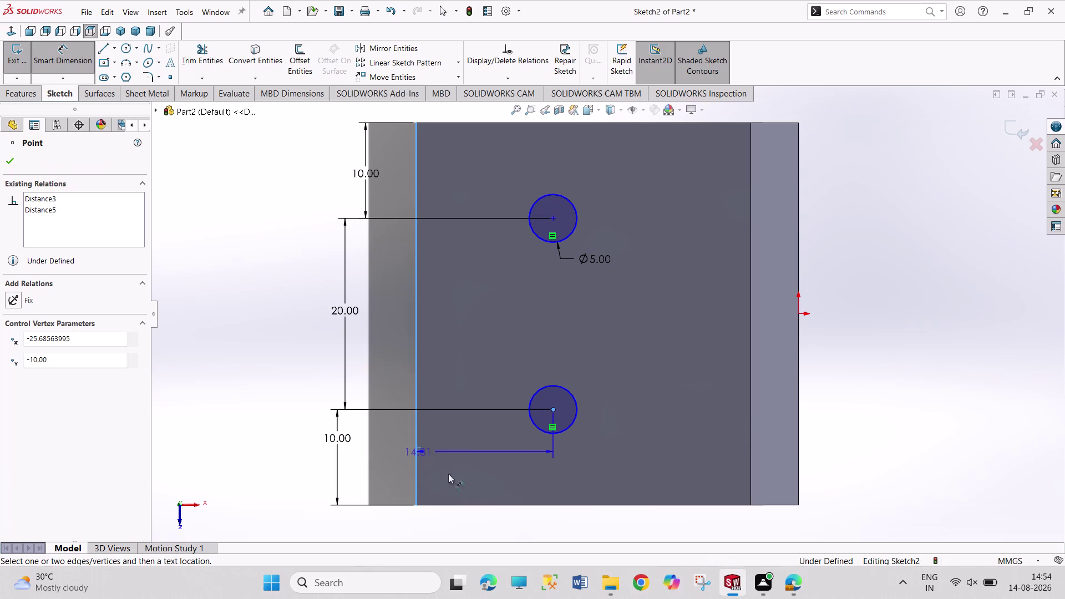
click(486, 522)
text(15)
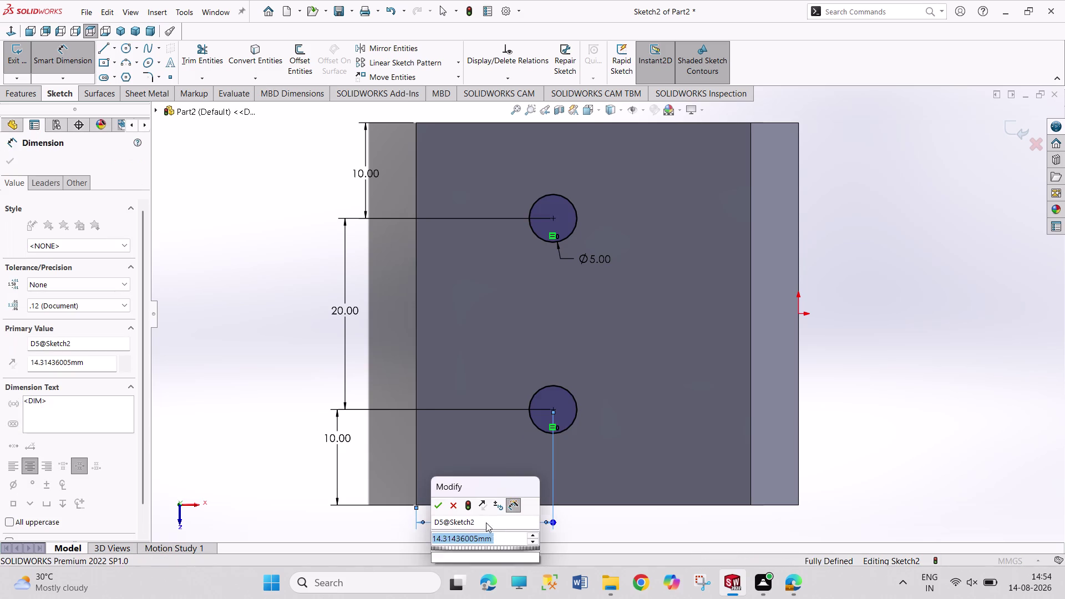
key(Return)
right_click(851, 393)
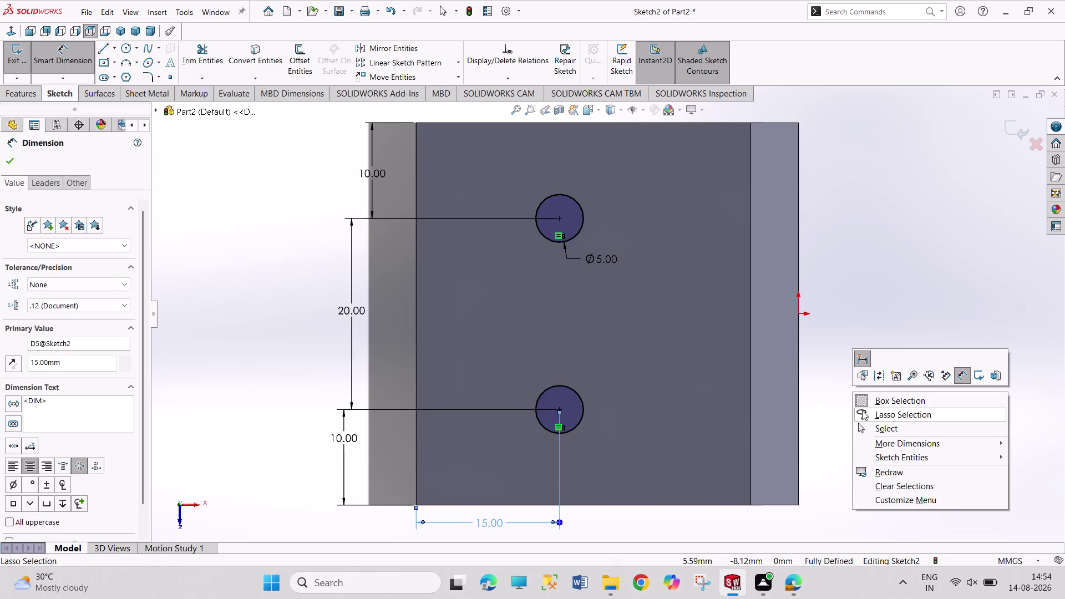
click(867, 427)
Delete the conflicting 20 mm spacing dimension and exit the sketch.
click(561, 409)
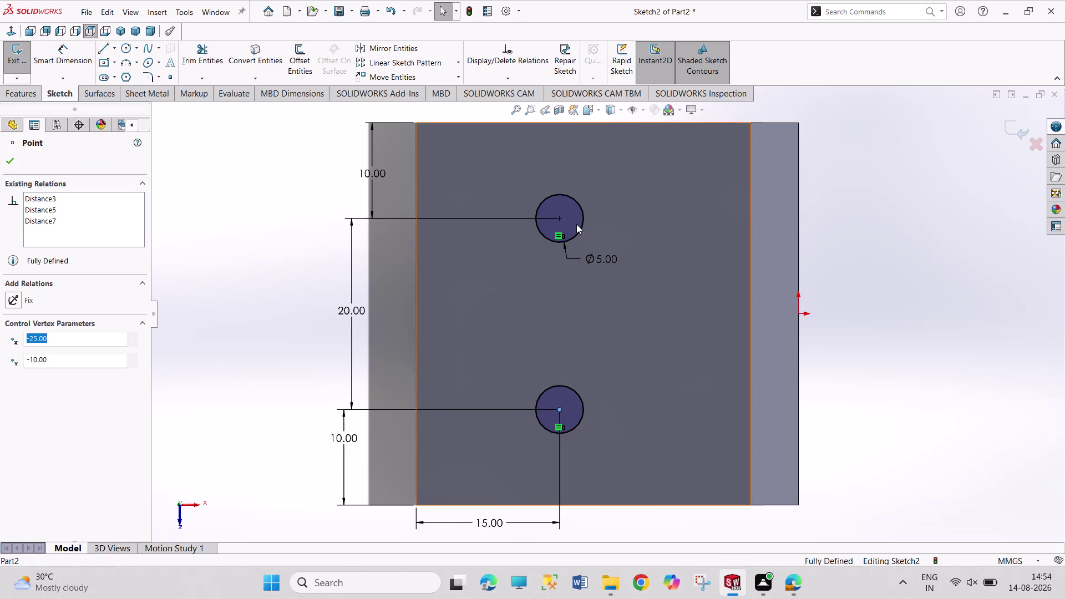
click(561, 222)
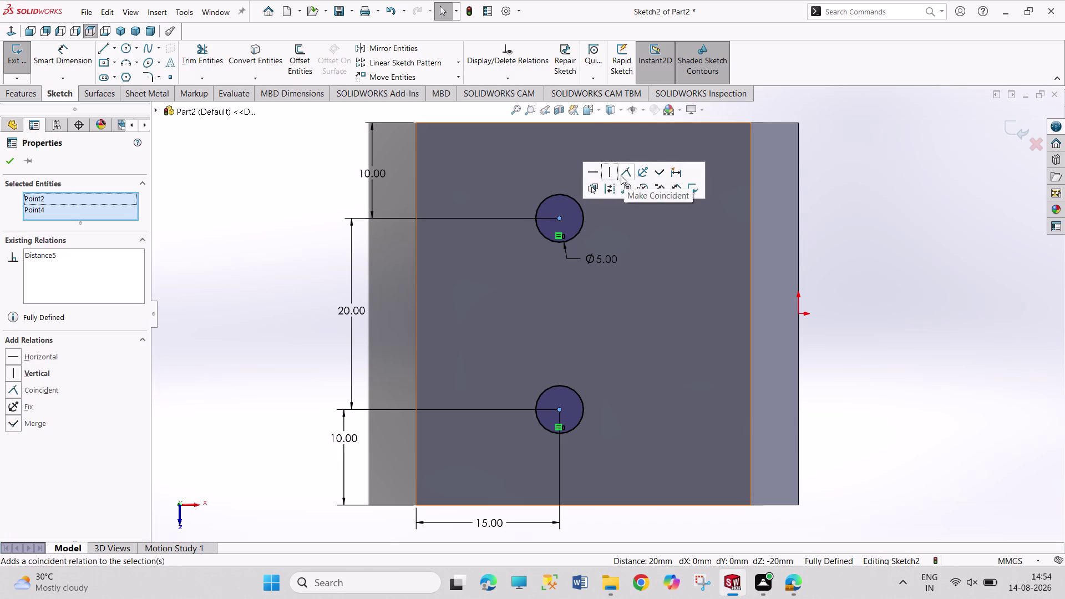
click(612, 171)
click(901, 272)
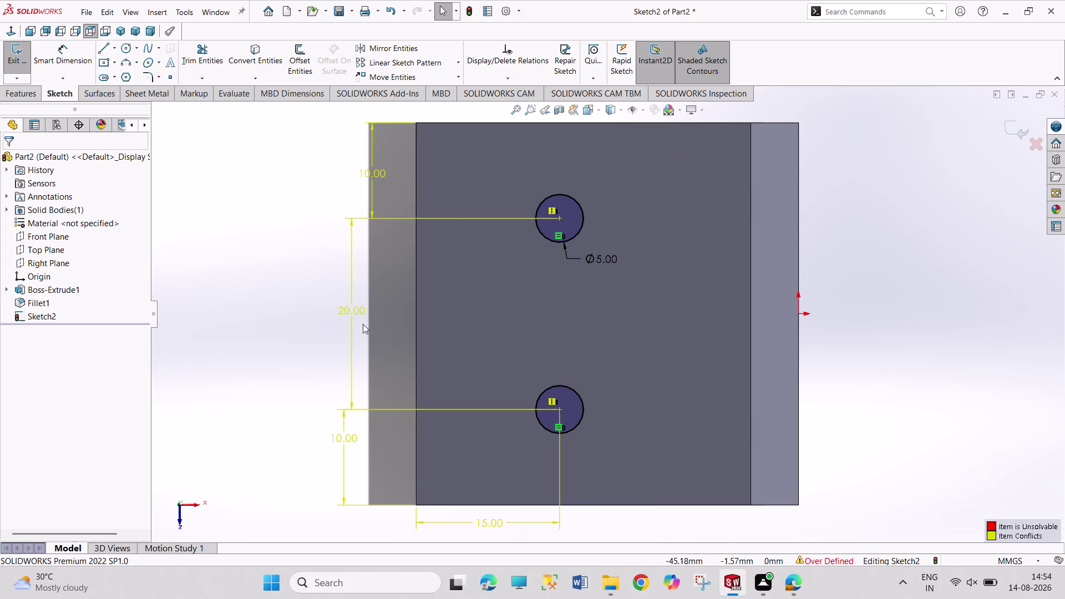
right_click(360, 313)
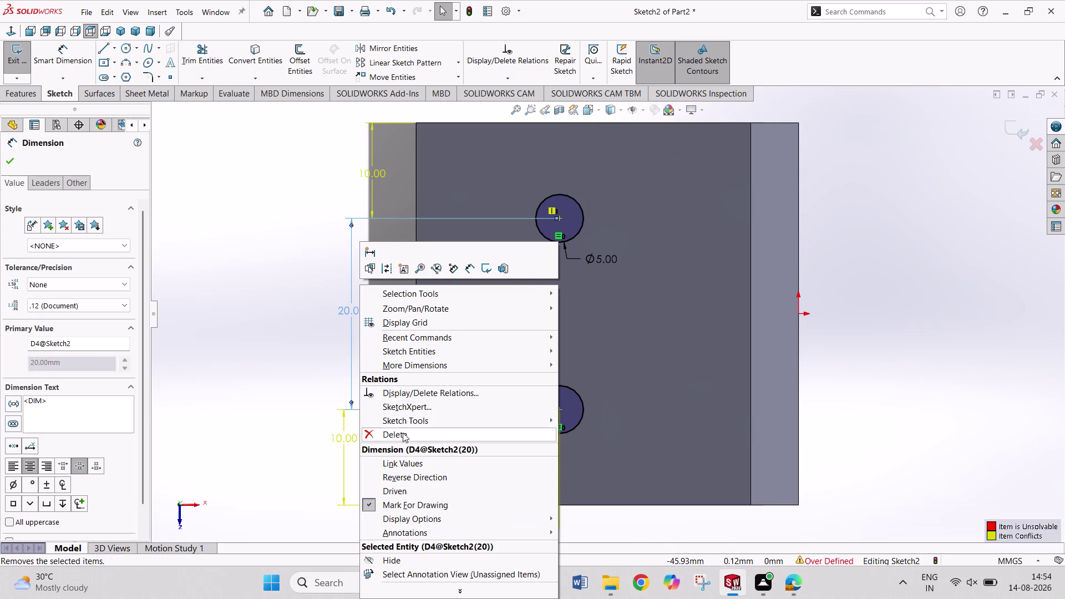
click(403, 434)
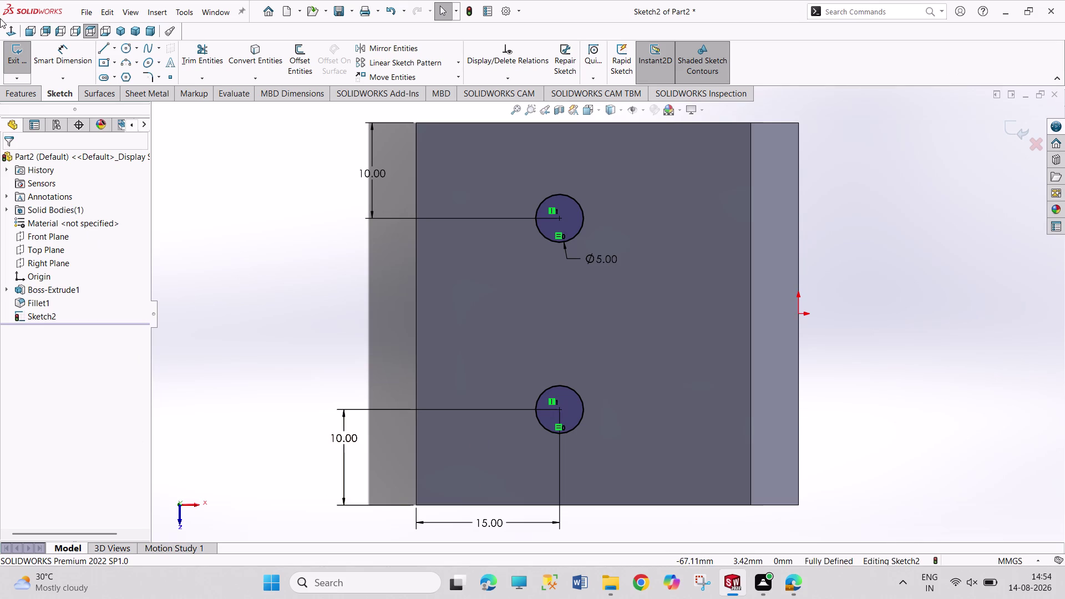
click(10, 61)
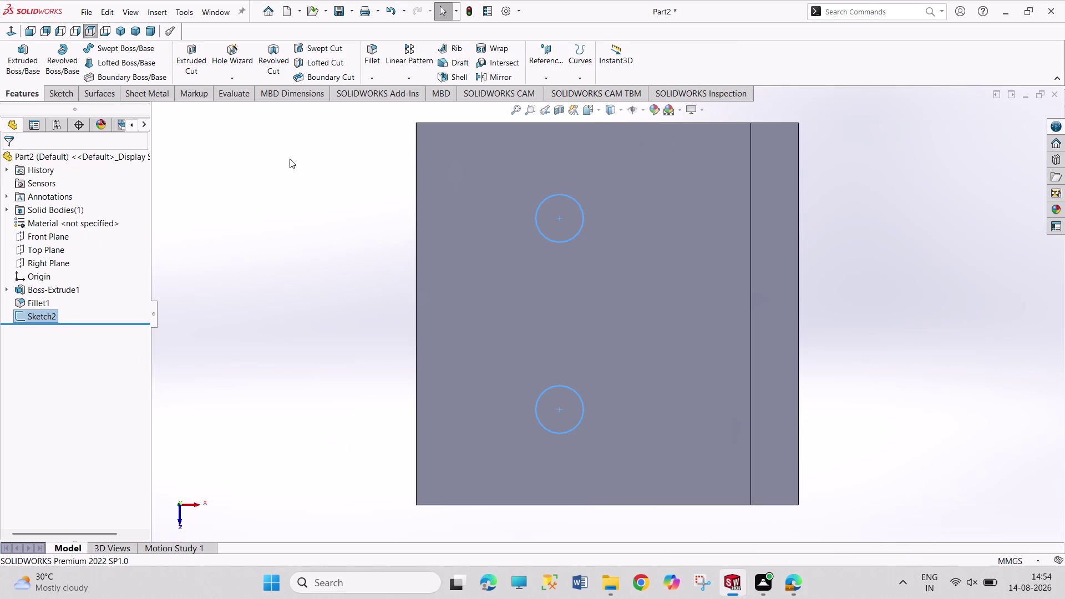
Cut the two Ø5 holes Mid Plane 40 mm, then sketch on the upright face.
click(192, 57)
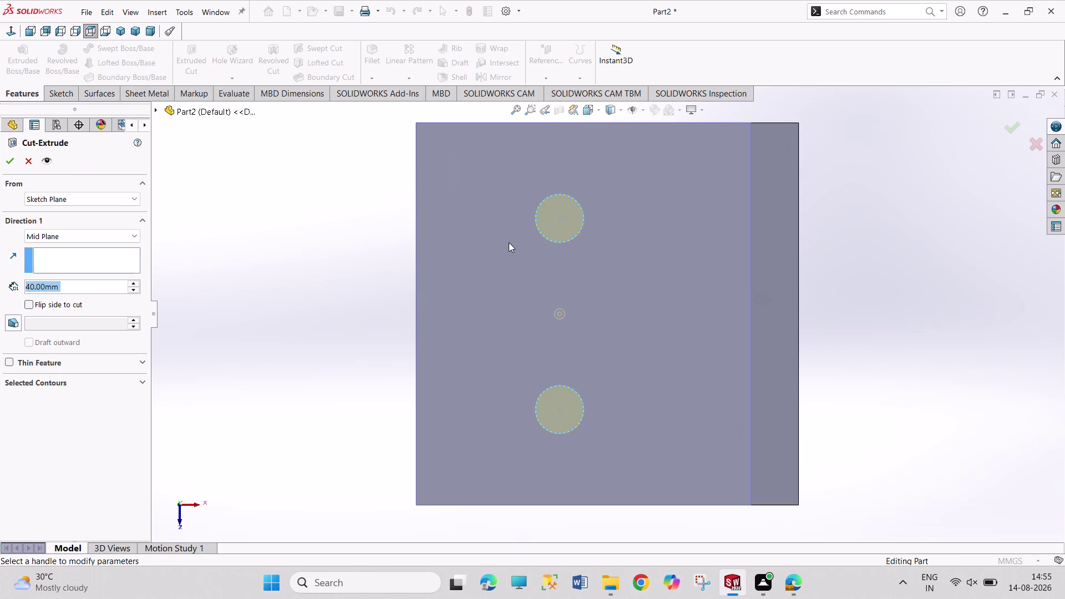
click(5, 160)
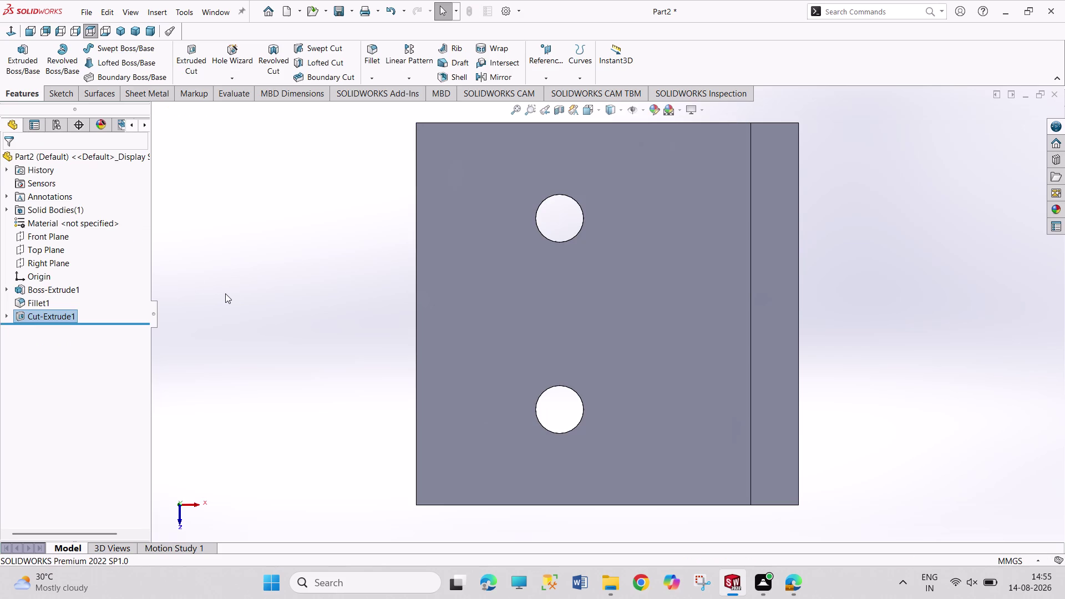
middle_drag(229, 295, 308, 224)
click(693, 276)
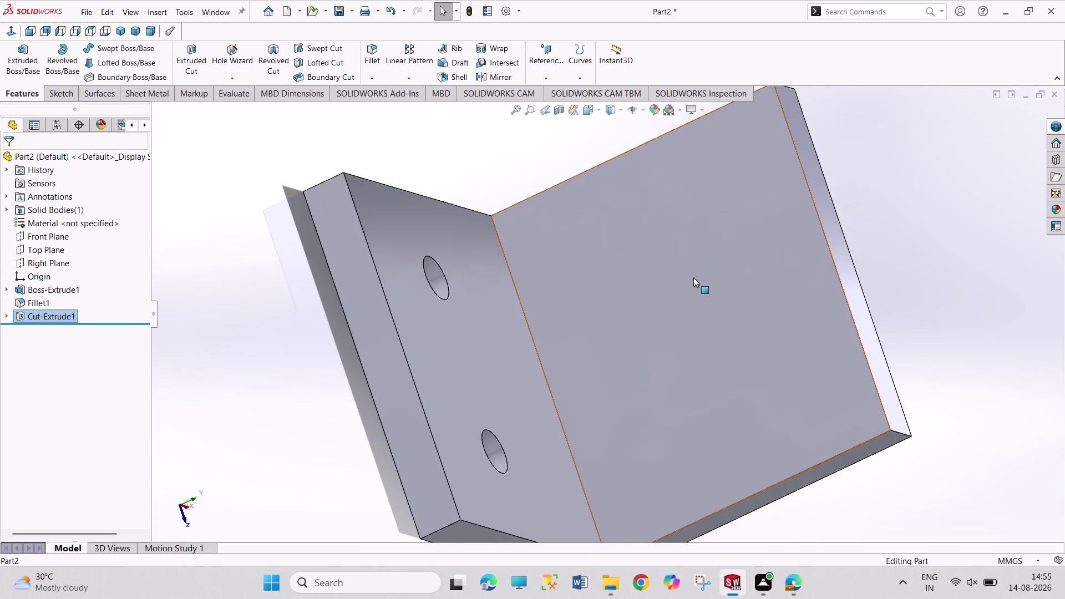
click(742, 245)
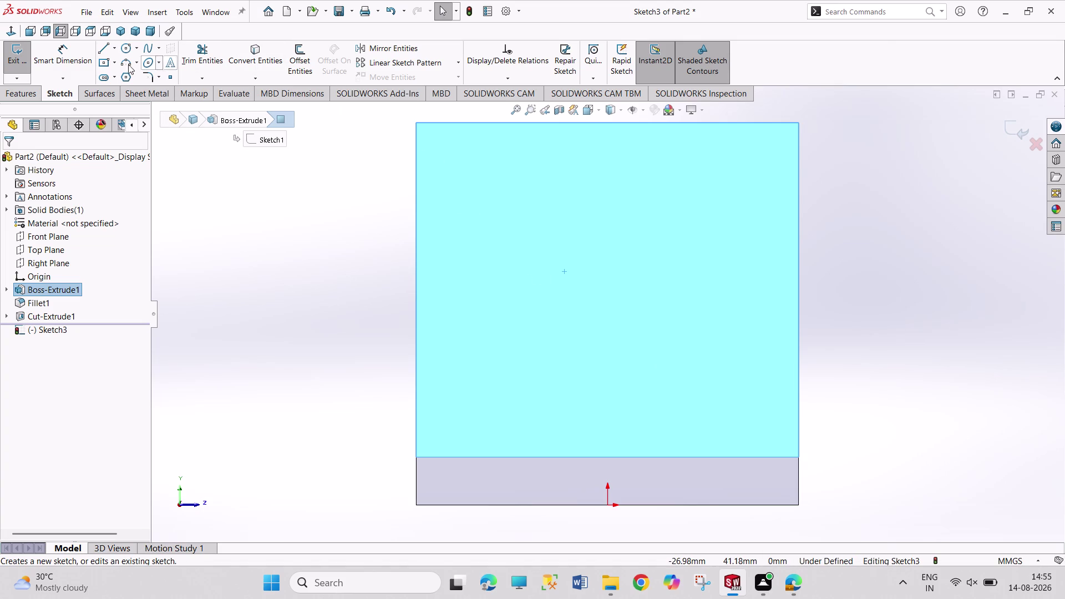
Draw a circle centred above the origin and begin dimensioning its diameter.
click(127, 49)
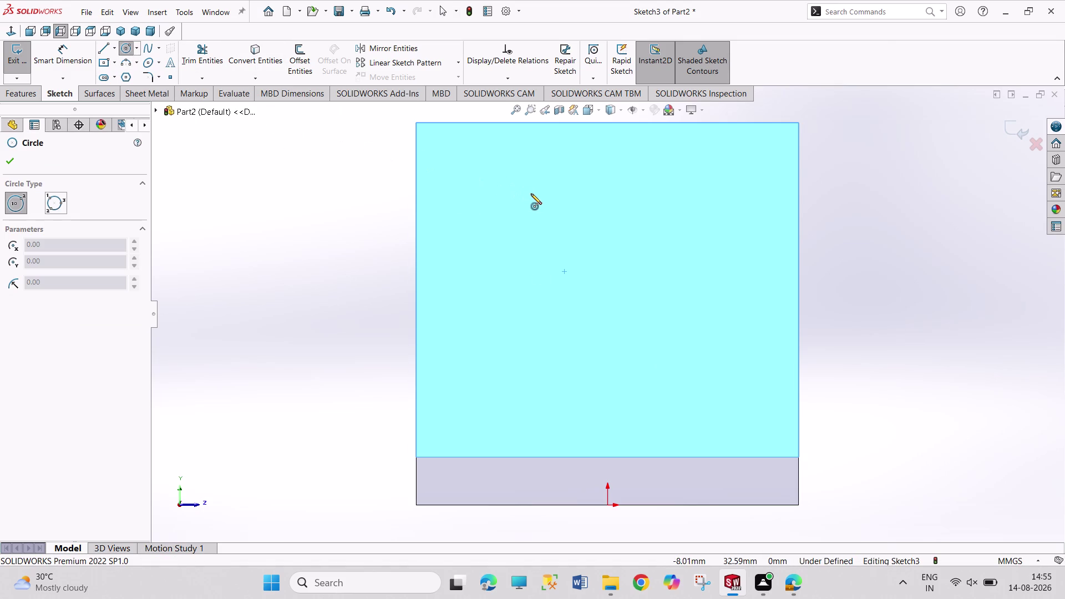
click(609, 208)
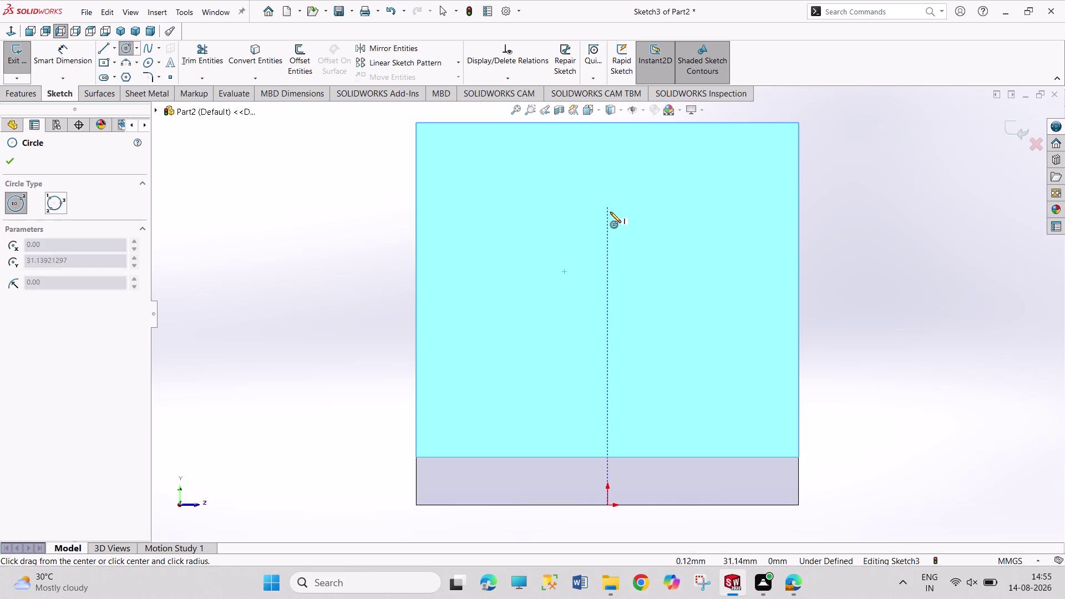
click(618, 234)
right_drag(918, 286, 886, 165)
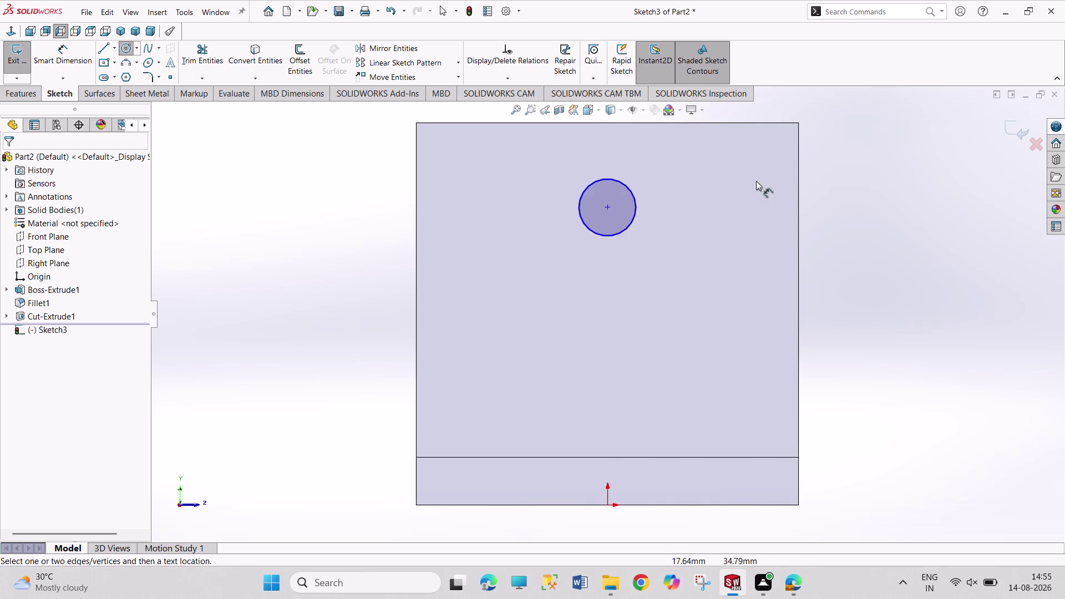
click(635, 210)
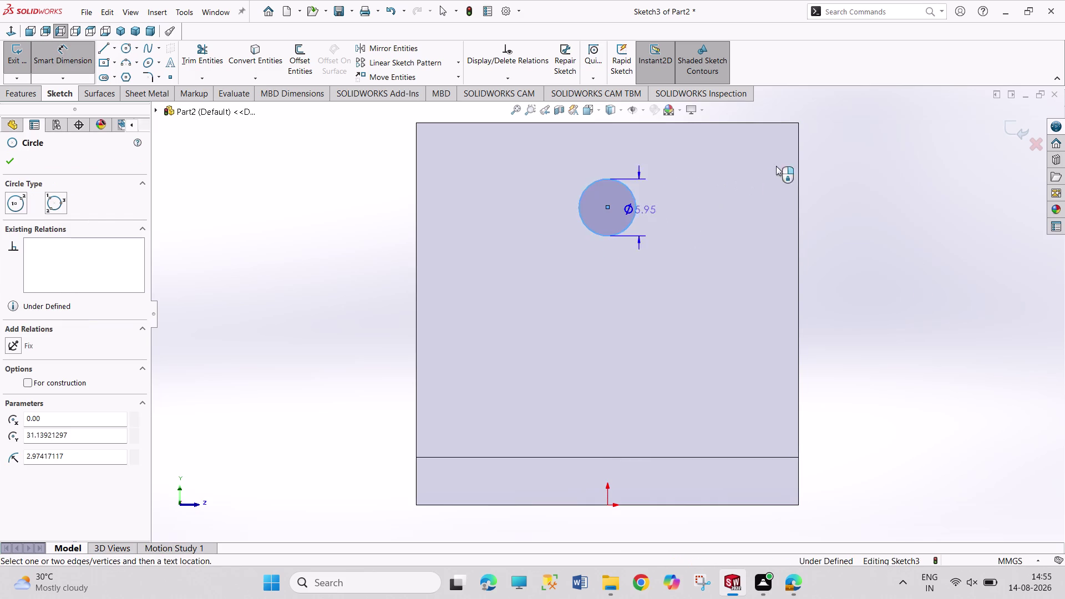
Dimension the Sketch3 circle Ø10 and its centre 15 mm from the top edge.
click(838, 159)
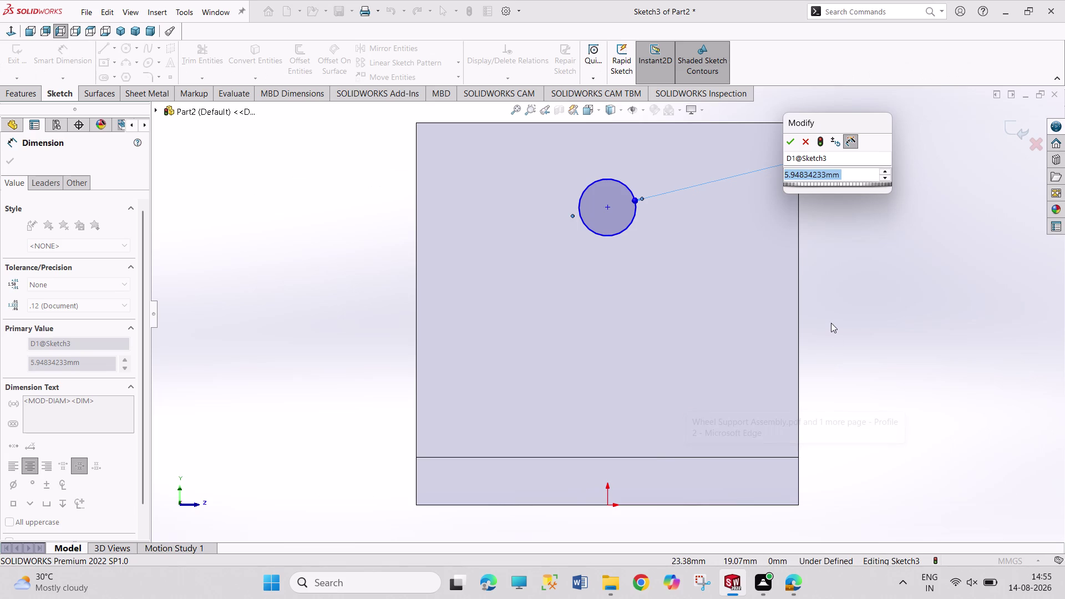
text(10)
key(Return)
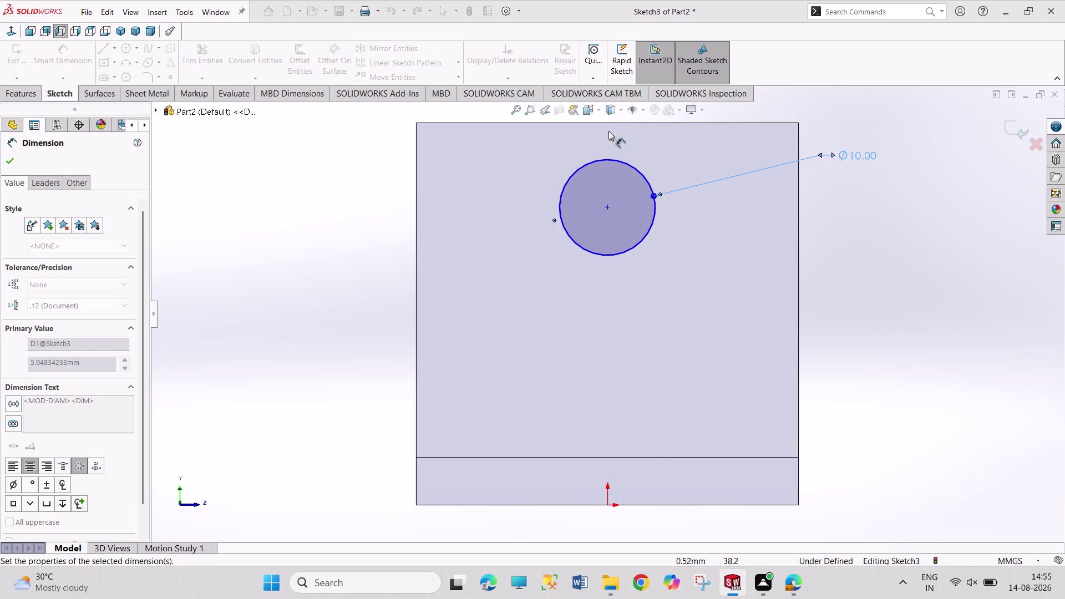
click(603, 123)
click(607, 207)
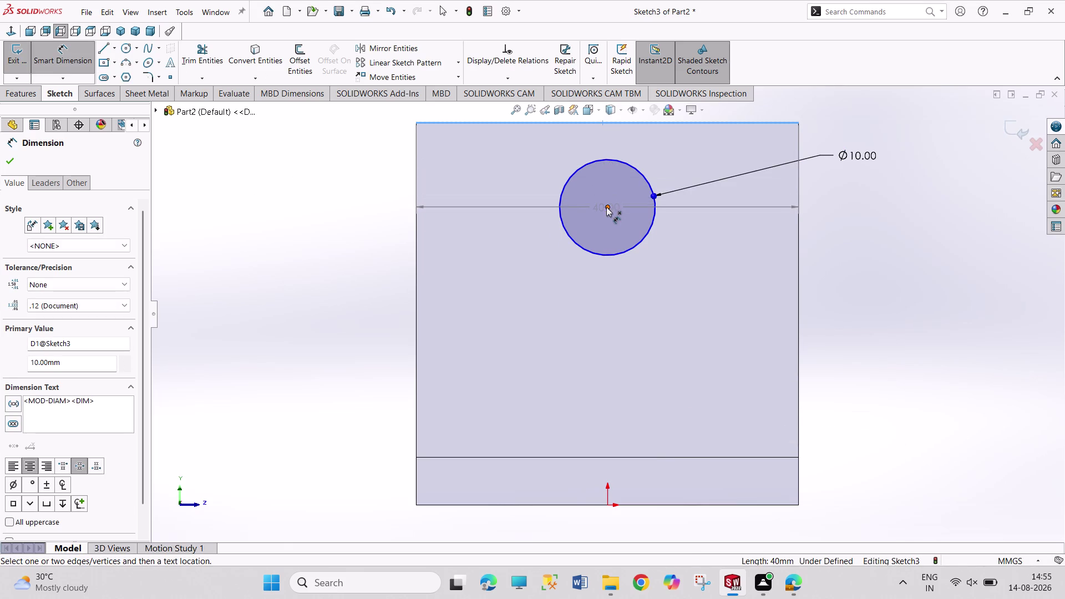
click(340, 187)
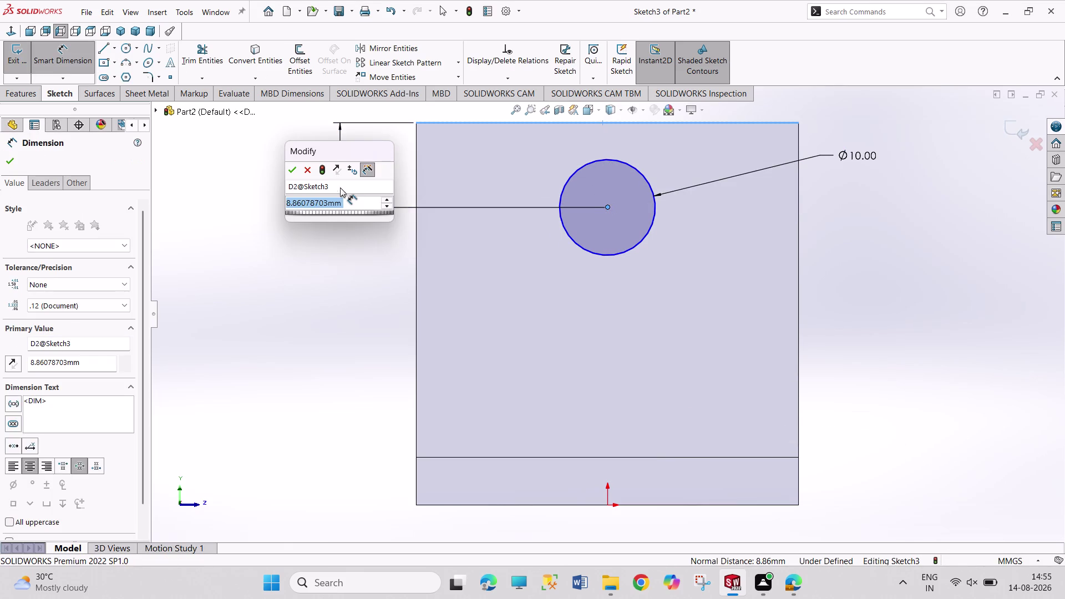
text(15)
key(Return)
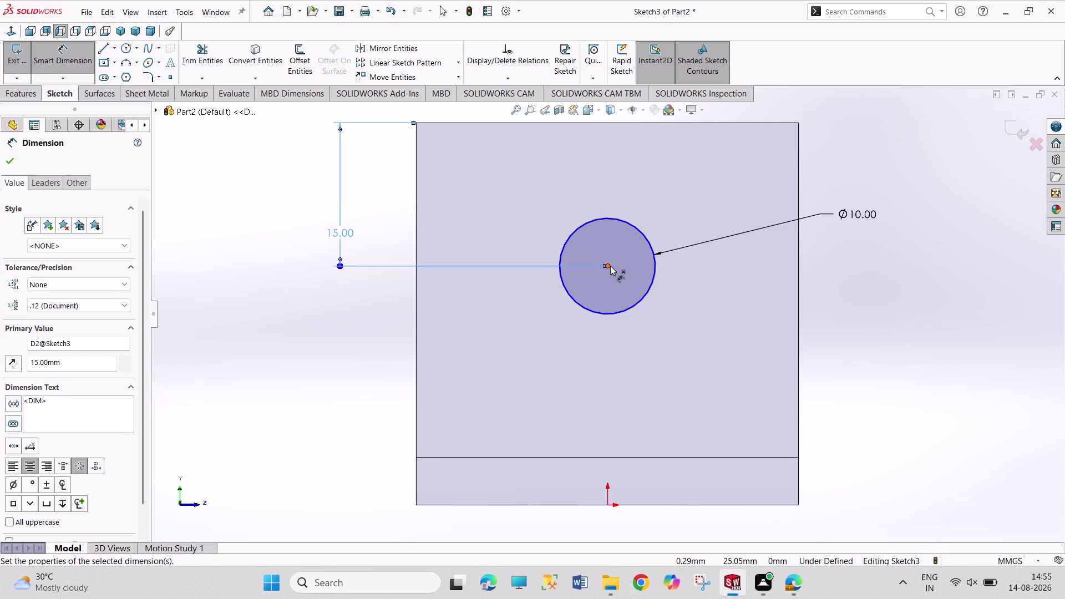
right_click(288, 376)
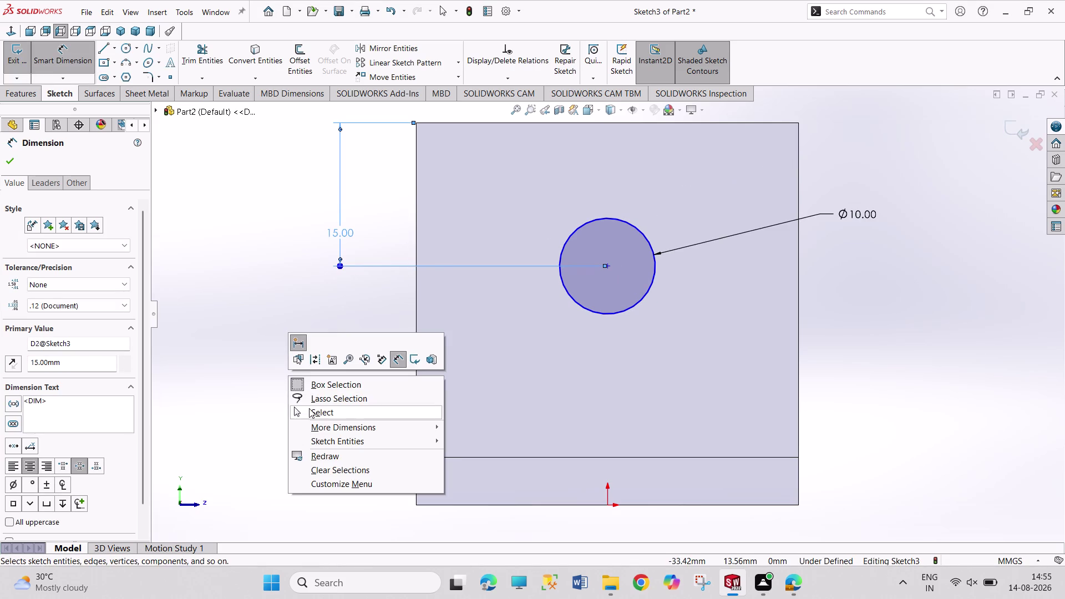
click(312, 411)
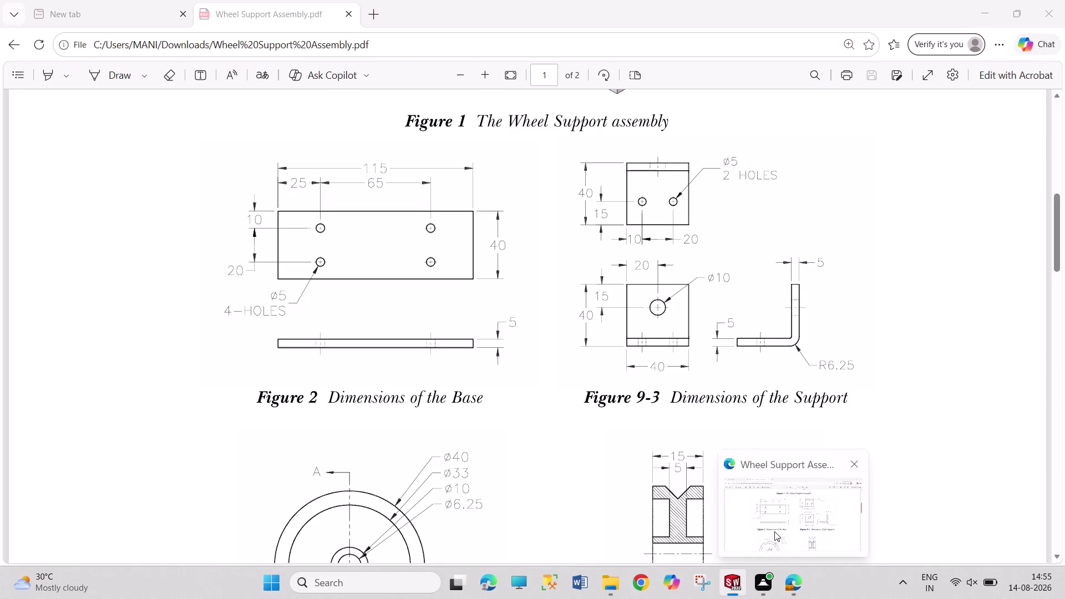
right_drag(950, 424, 906, 254)
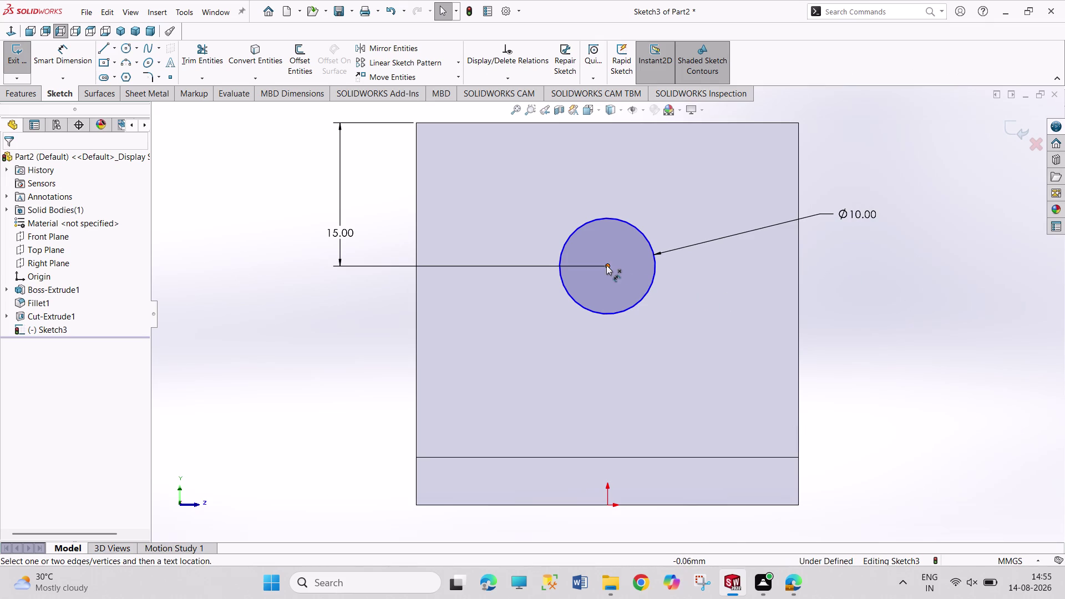
Dimension the circle centre 20 mm from the left edge and exit the sketch.
click(607, 265)
click(417, 303)
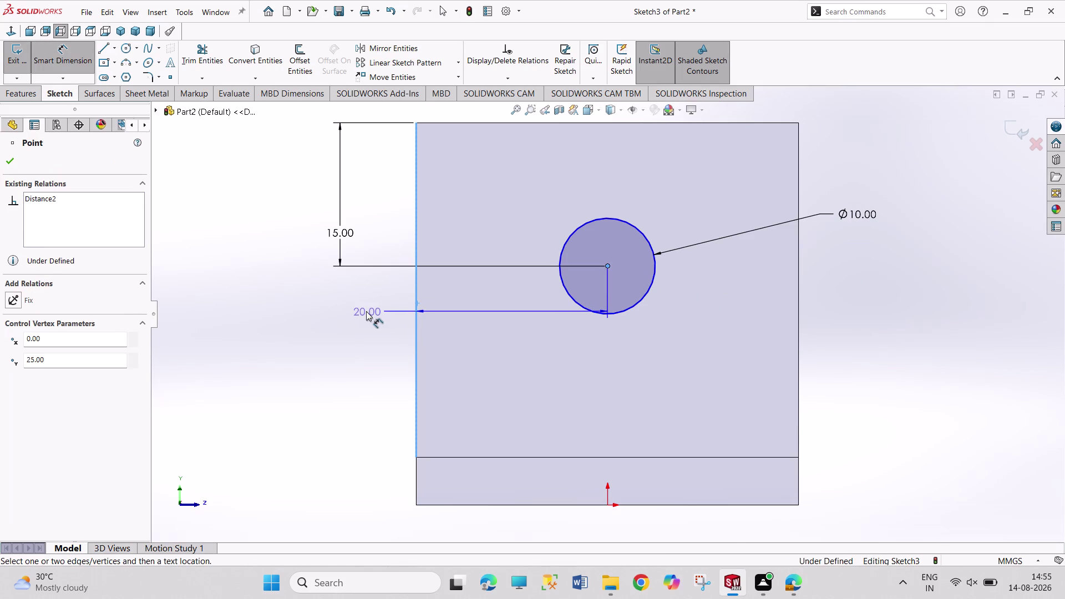
click(366, 311)
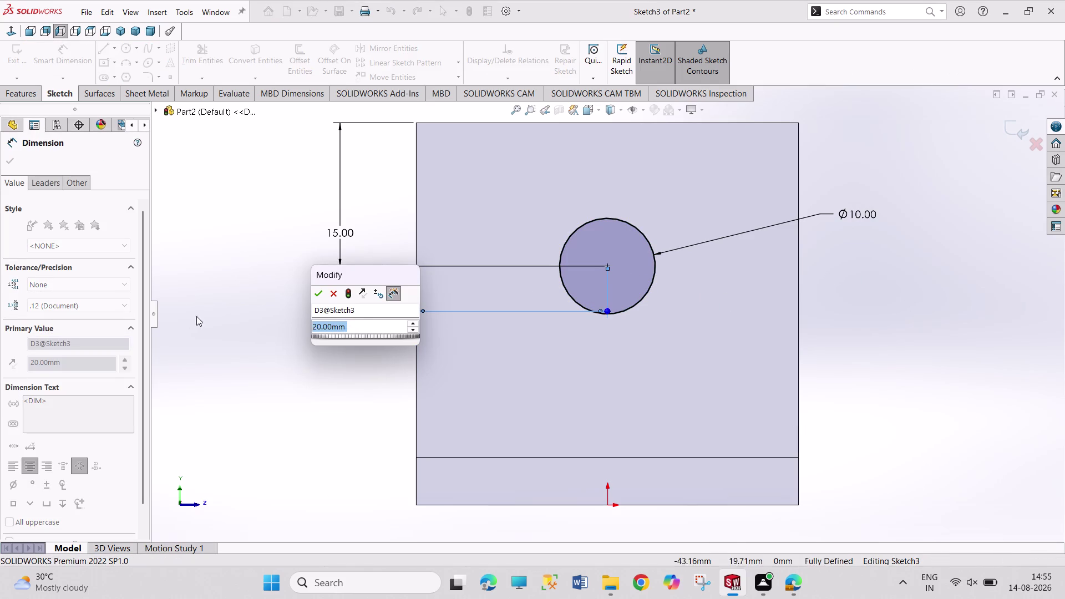
click(322, 296)
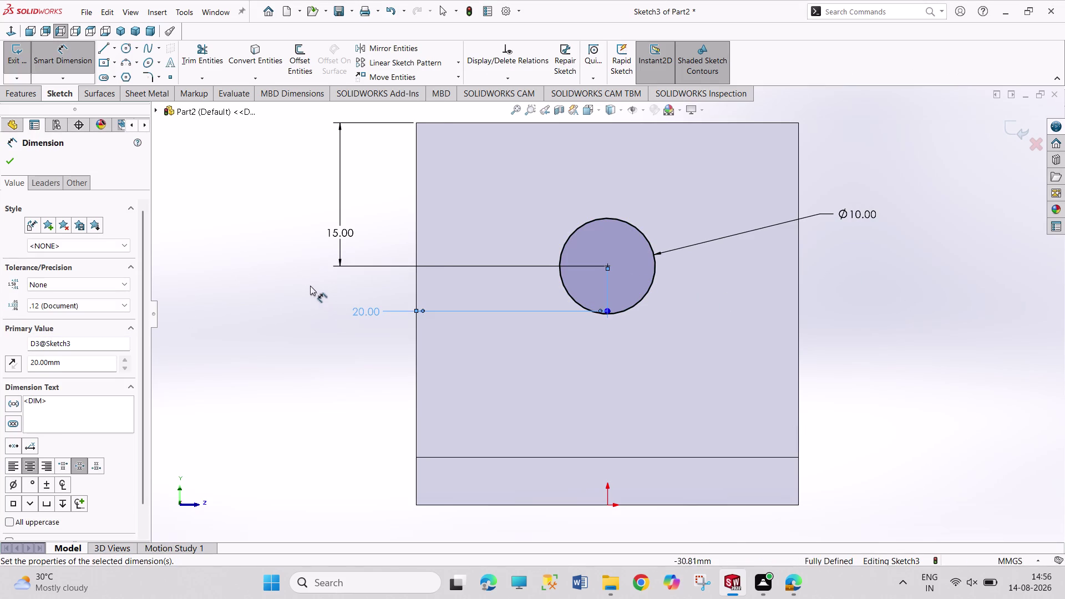
click(13, 158)
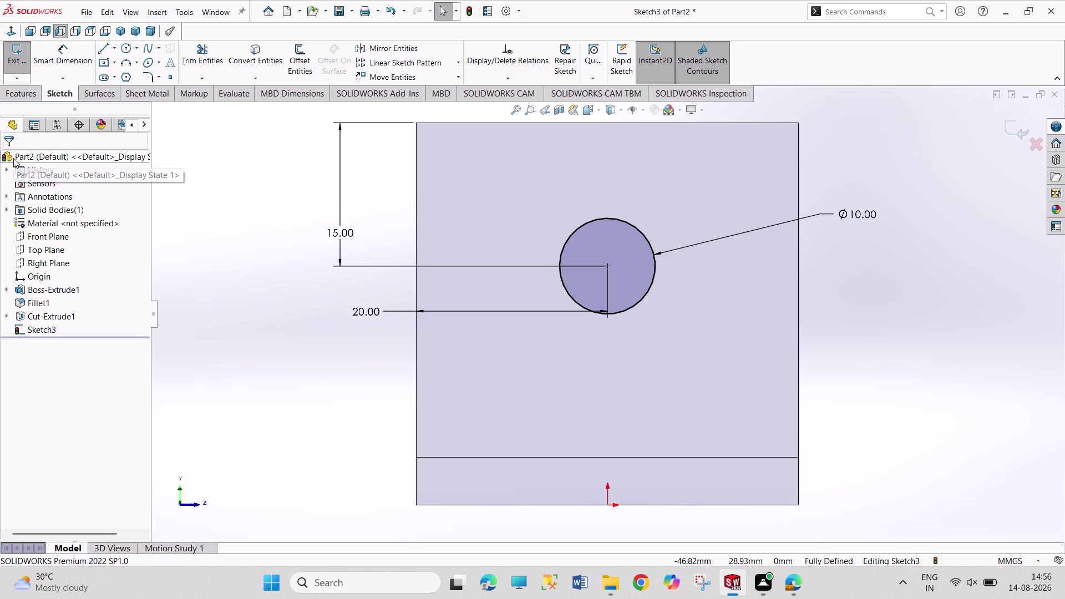
click(19, 55)
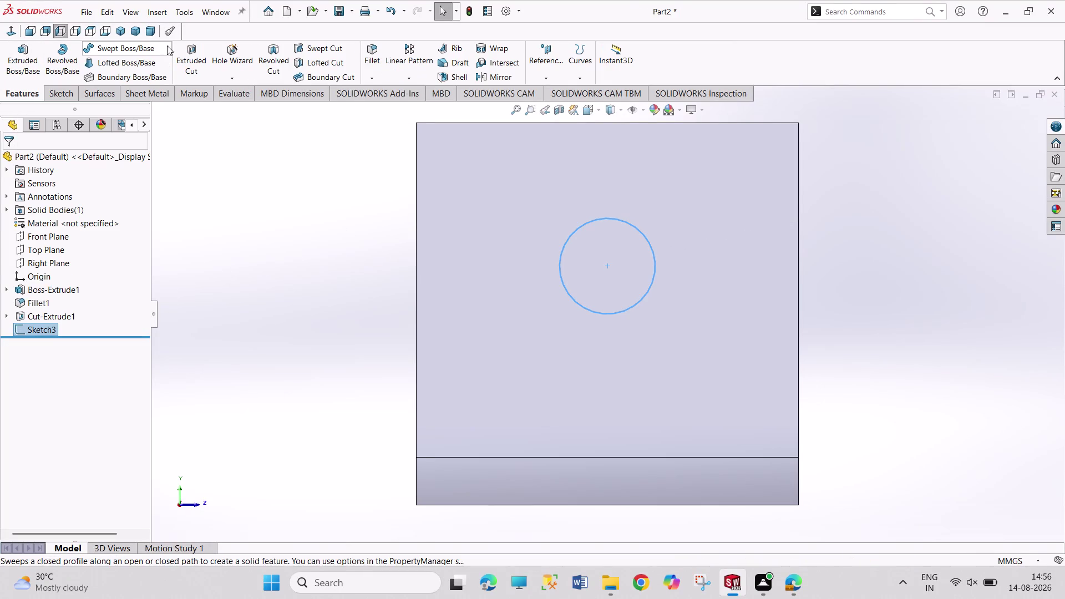
Extrude-cut the Ø10 hole through the upright, view isometrically, and bring up Save As.
click(183, 59)
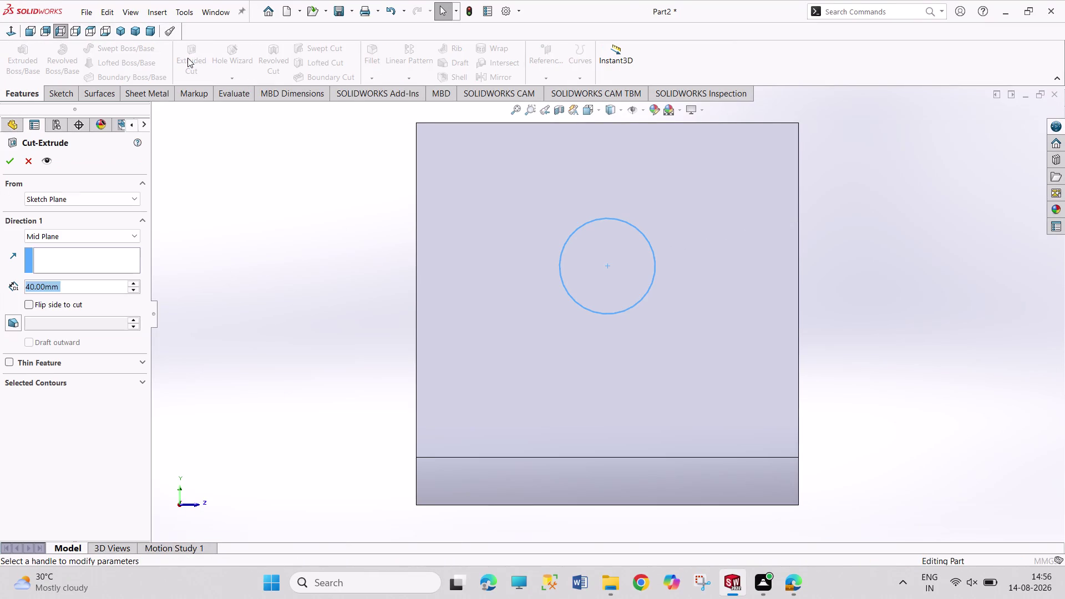
click(7, 162)
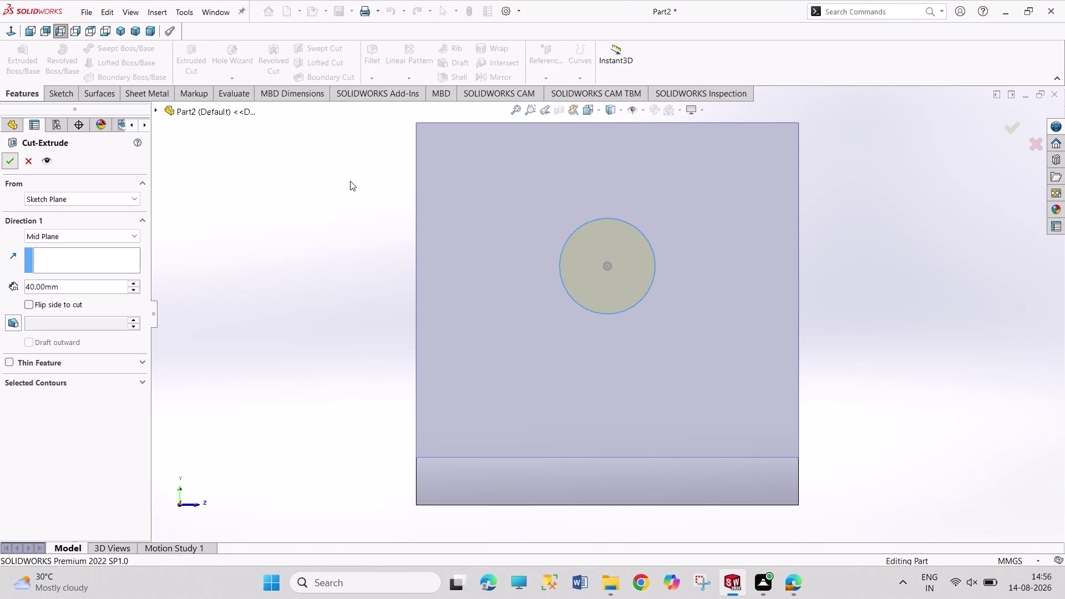
click(357, 191)
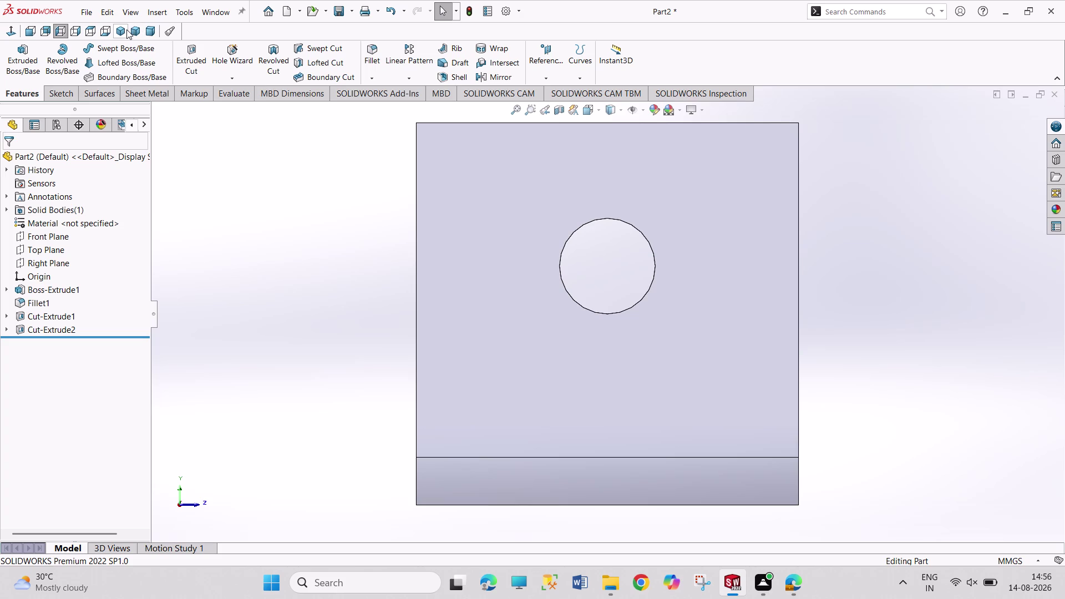
click(126, 30)
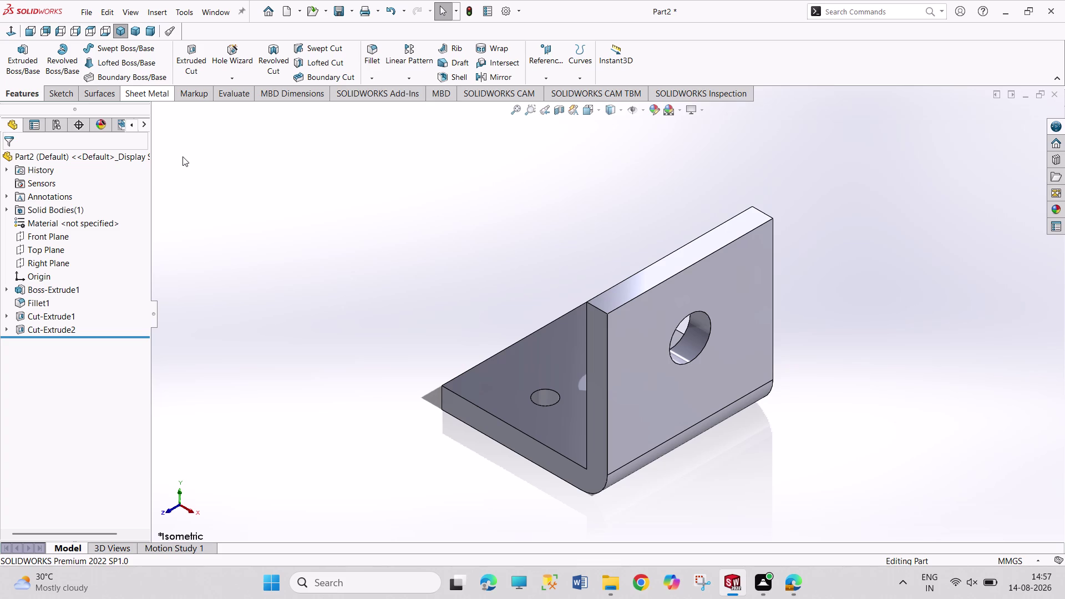
key(ctrl+s)
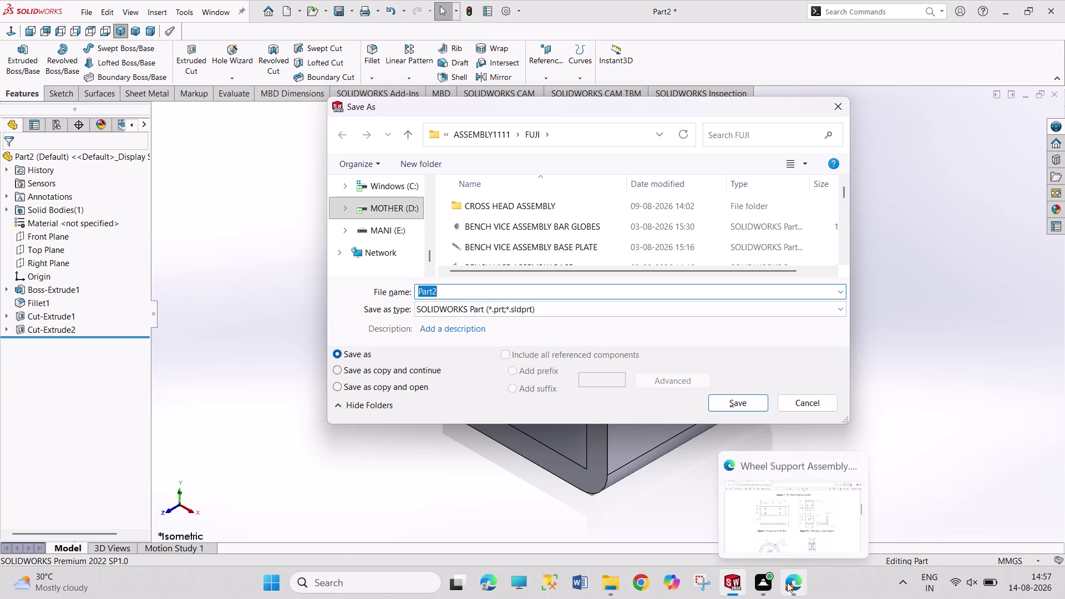
Save the bracket part under the name 'WHEEL SUPPORT 1.2 SUPPORT'.
key(1)
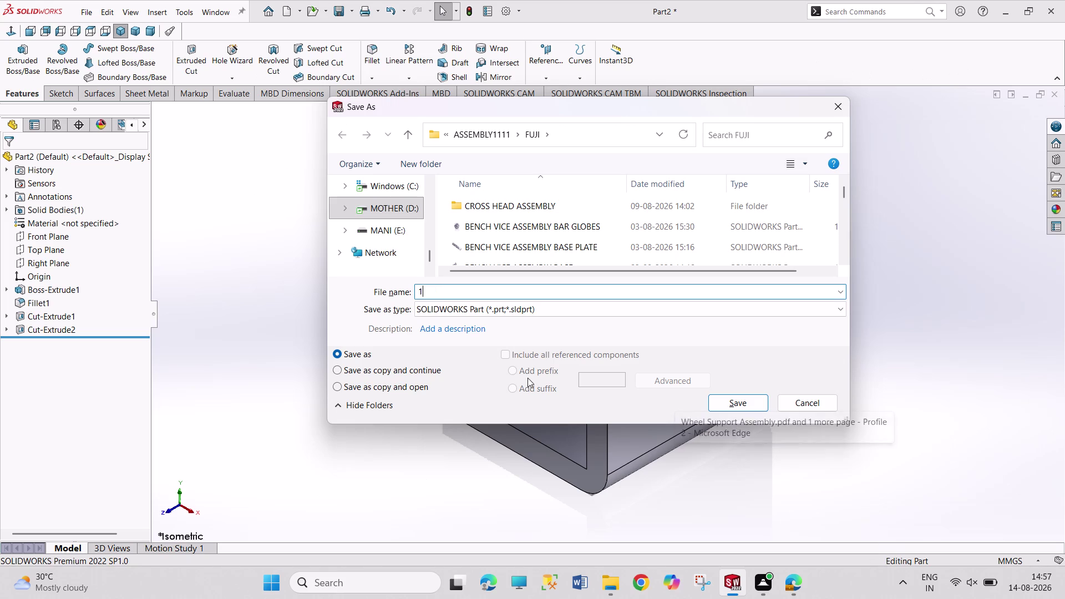
key(w)
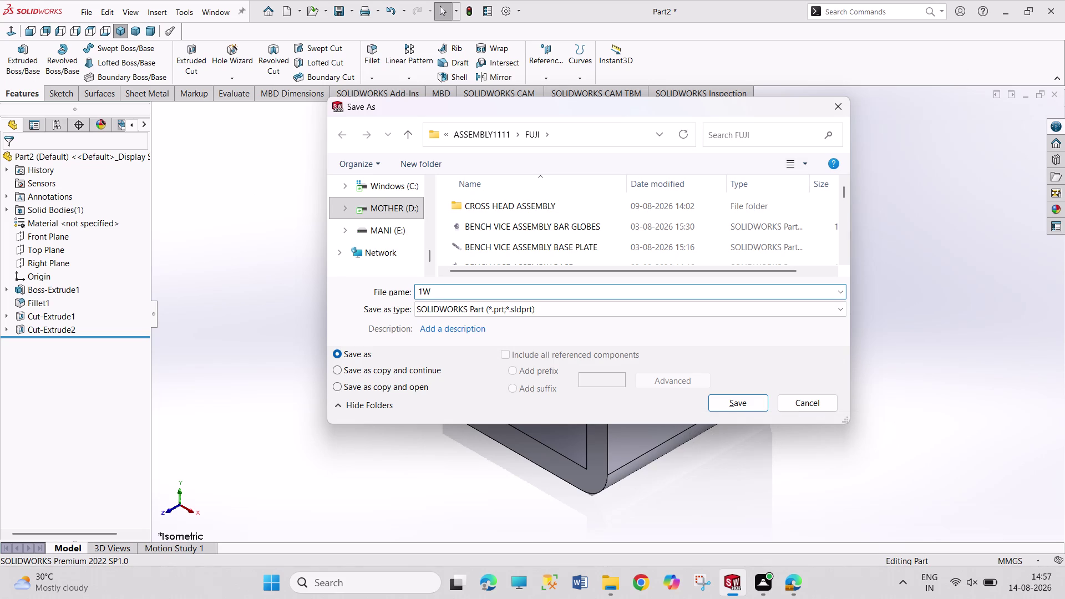
key(BackSpace)
key(BackSpace)
text(WHEEL)
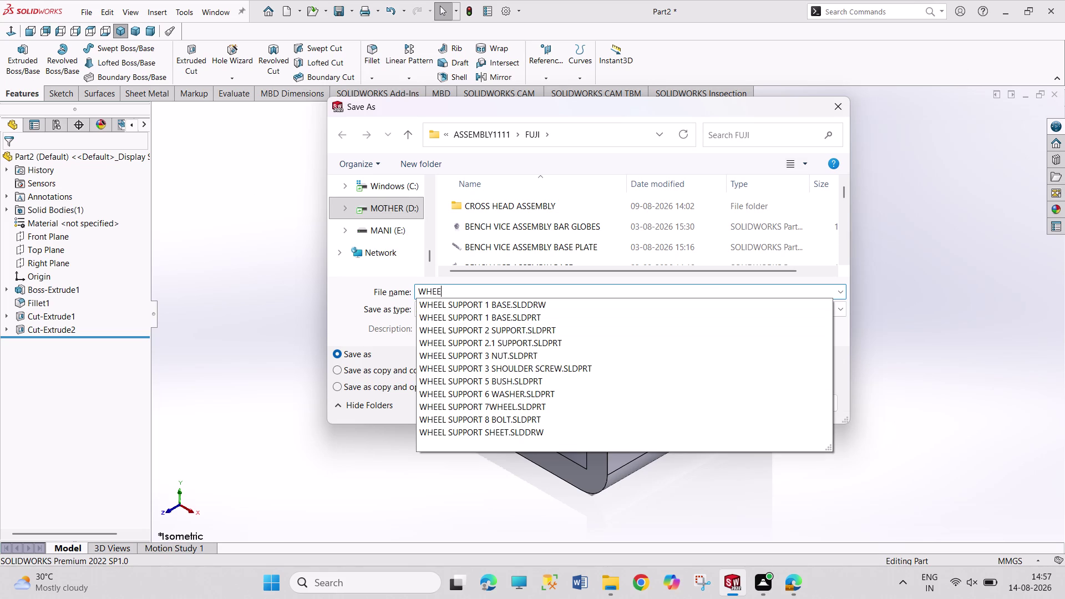
key(space)
text(S)
text(U)
text(PPO)
text(RT)
key(space)
text(1.)
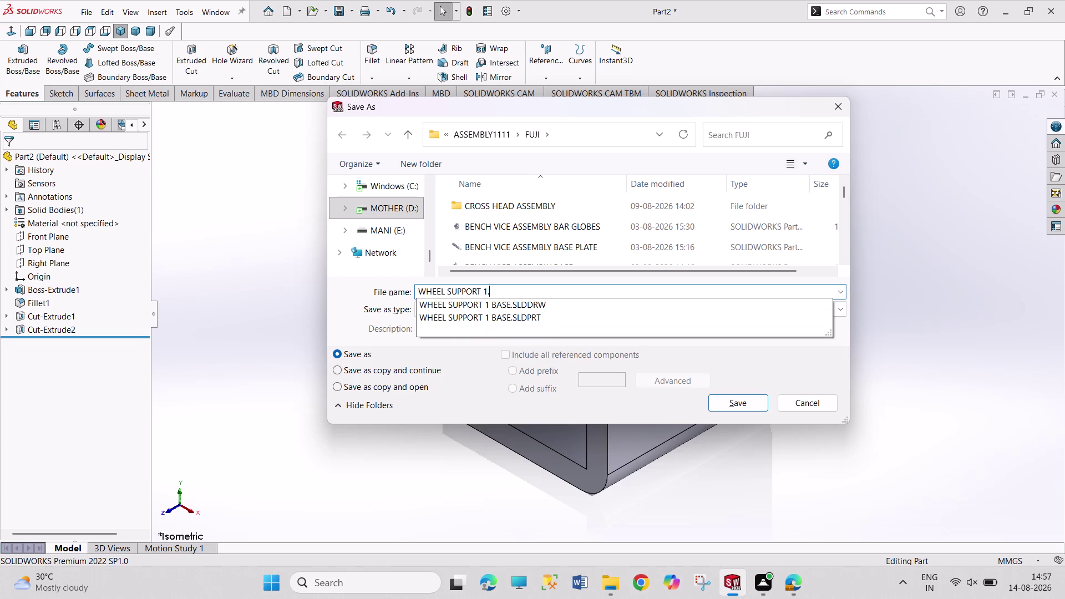
text(2)
key(space)
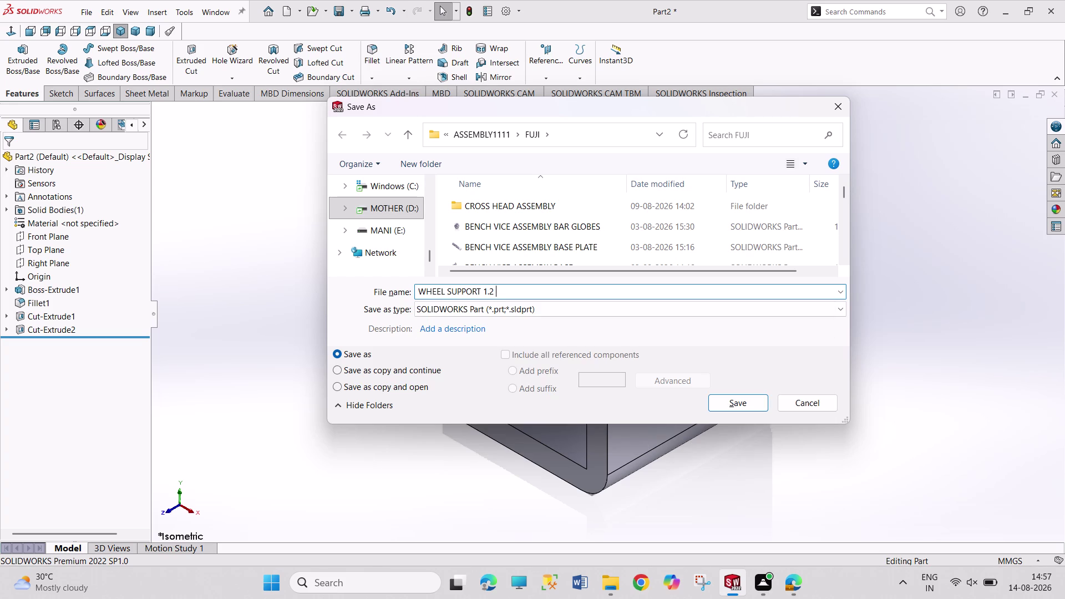
text(S)
text(UPPORT)
key(Return)
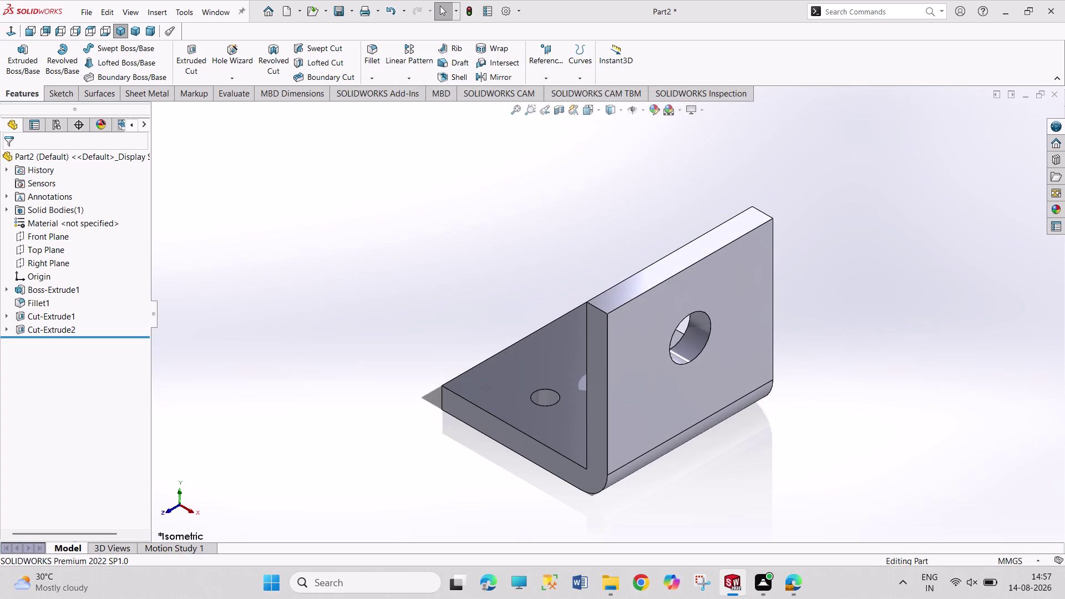
click(616, 576)
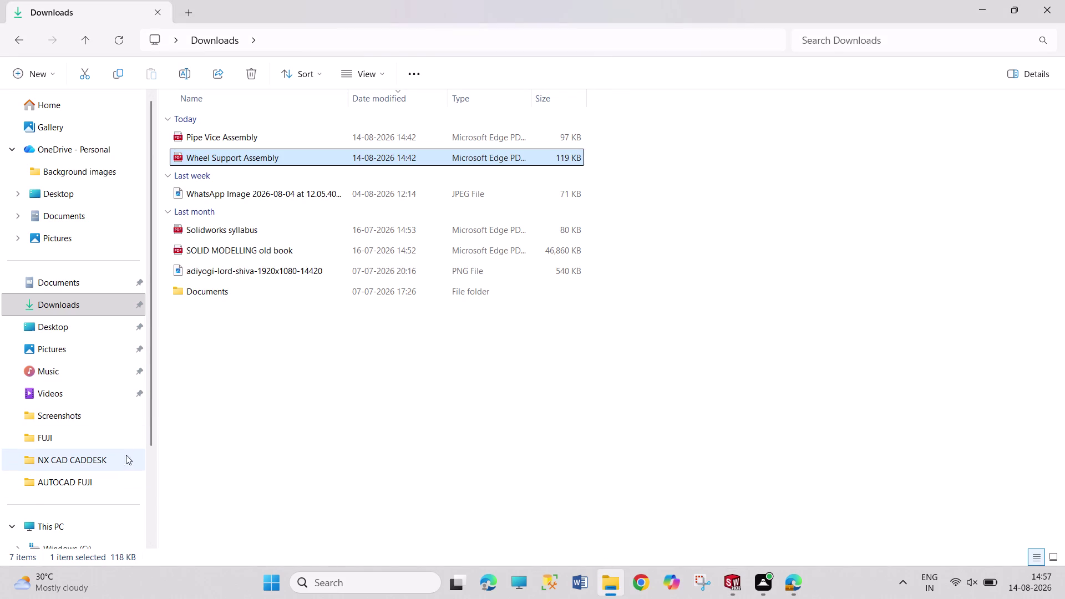
Open the FUJI folder and start renaming the FLYEHEEL 1.1 BASE file.
click(125, 437)
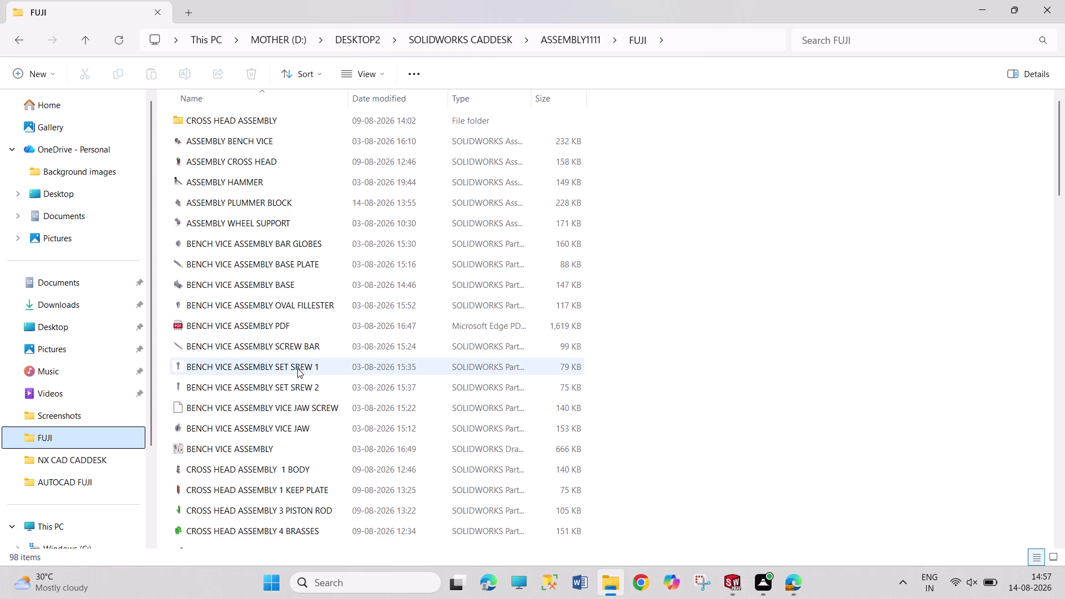
scroll(down, 3)
scroll(down, 3)
scroll(down, 3)
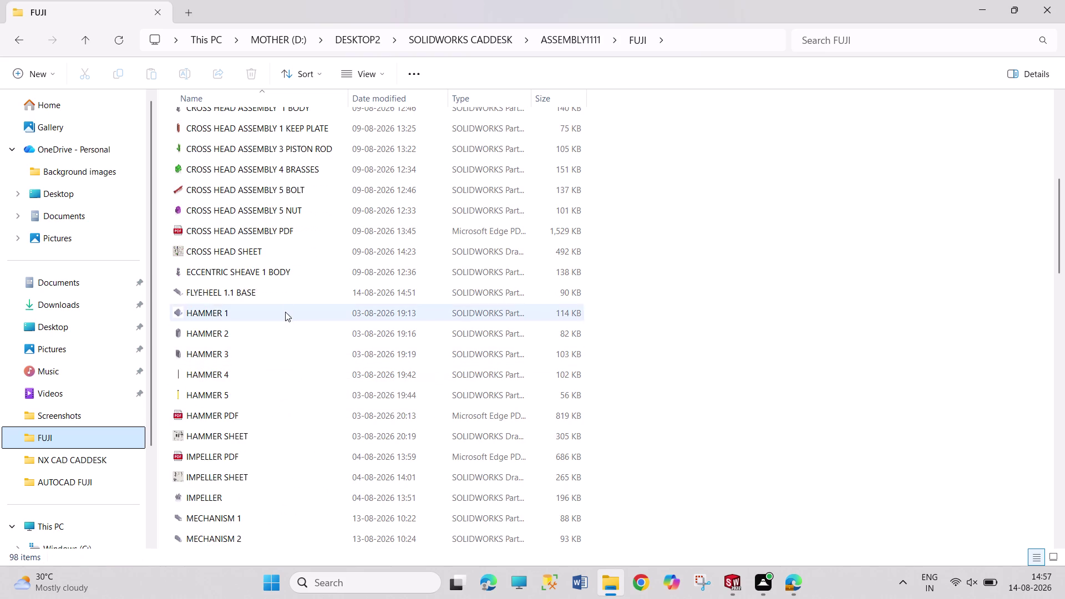
right_click(286, 292)
right_click(259, 292)
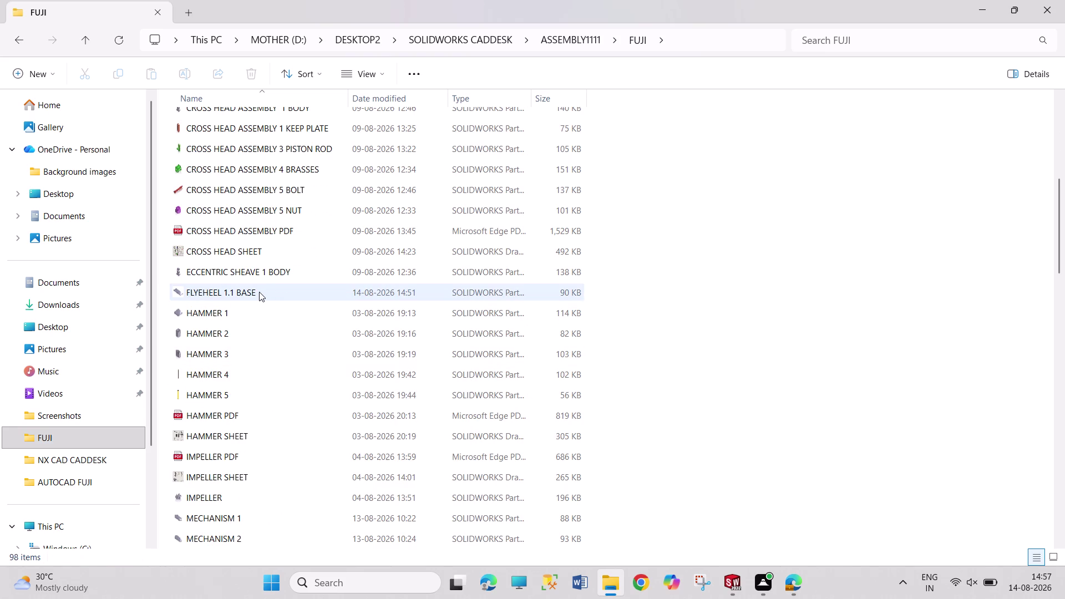
right_click(239, 296)
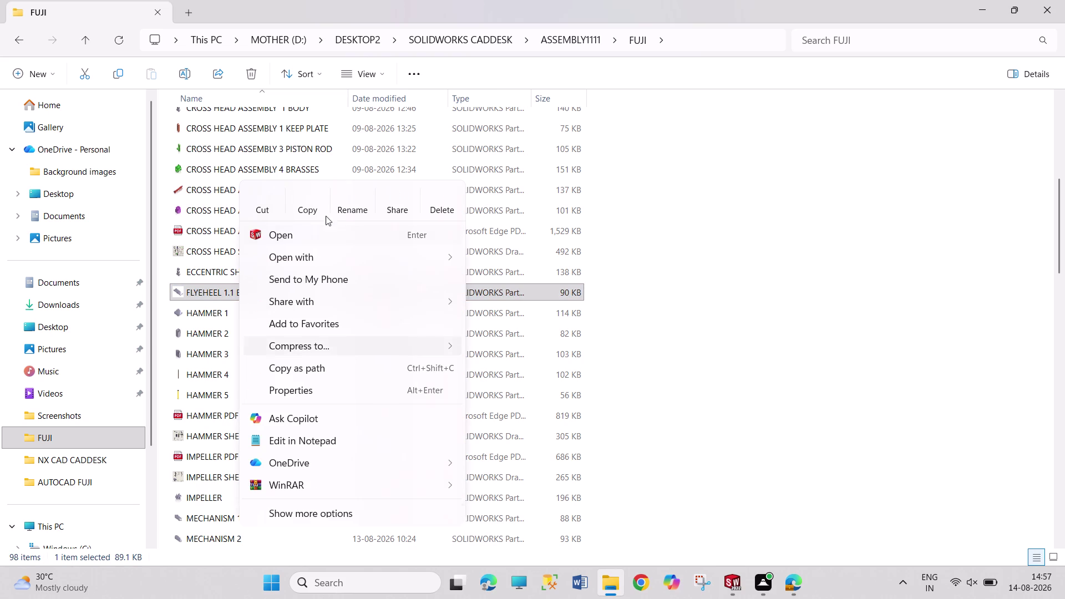
click(353, 197)
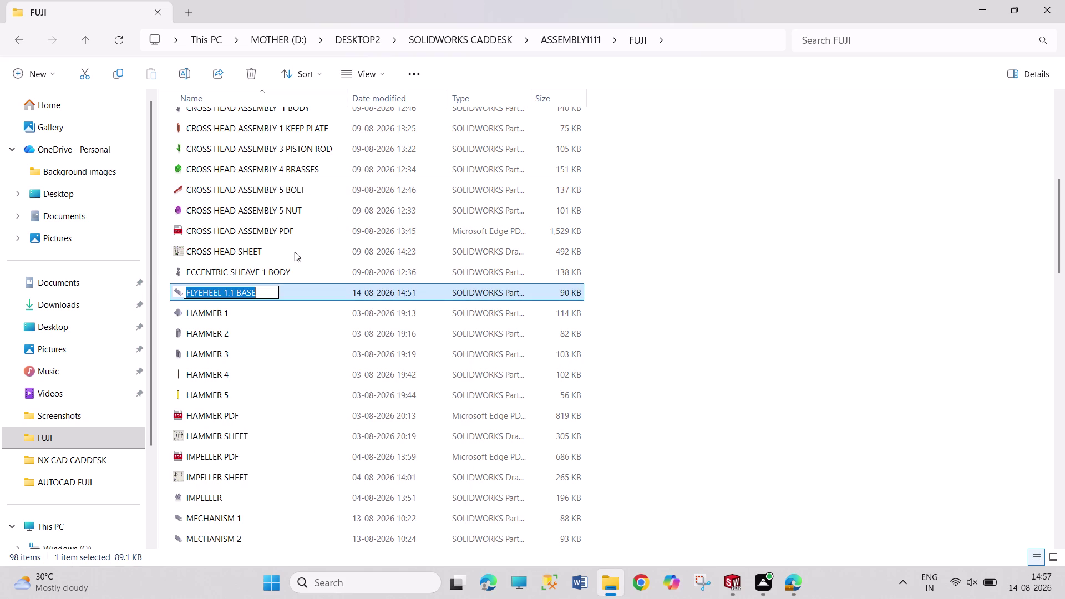
Remove the misspelled FLYE letters from the start of the file name.
drag(204, 293, 196, 294)
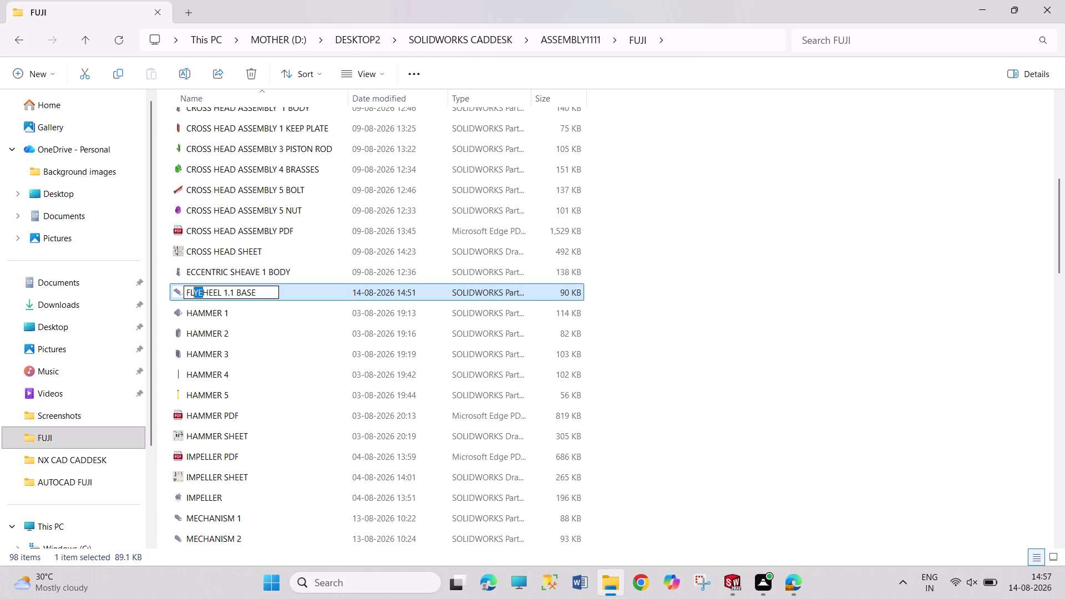
drag(195, 293, 156, 297)
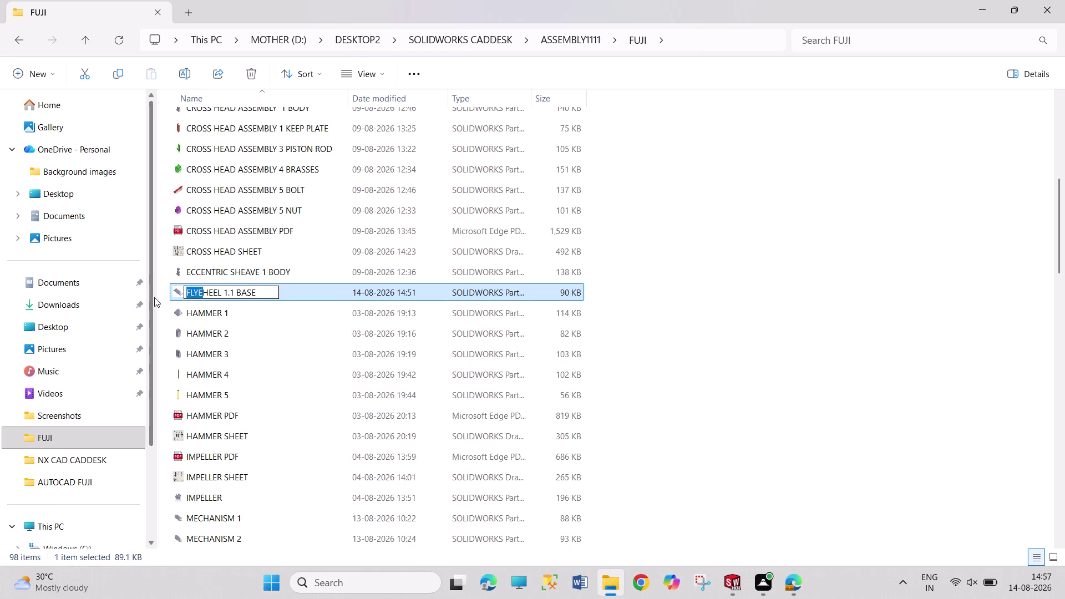
key(Left)
key(Right)
key(Right)
key(Right)
key(Right)
key(BackSpace)
key(BackSpace)
key(BackSpace)
key(BackSpace)
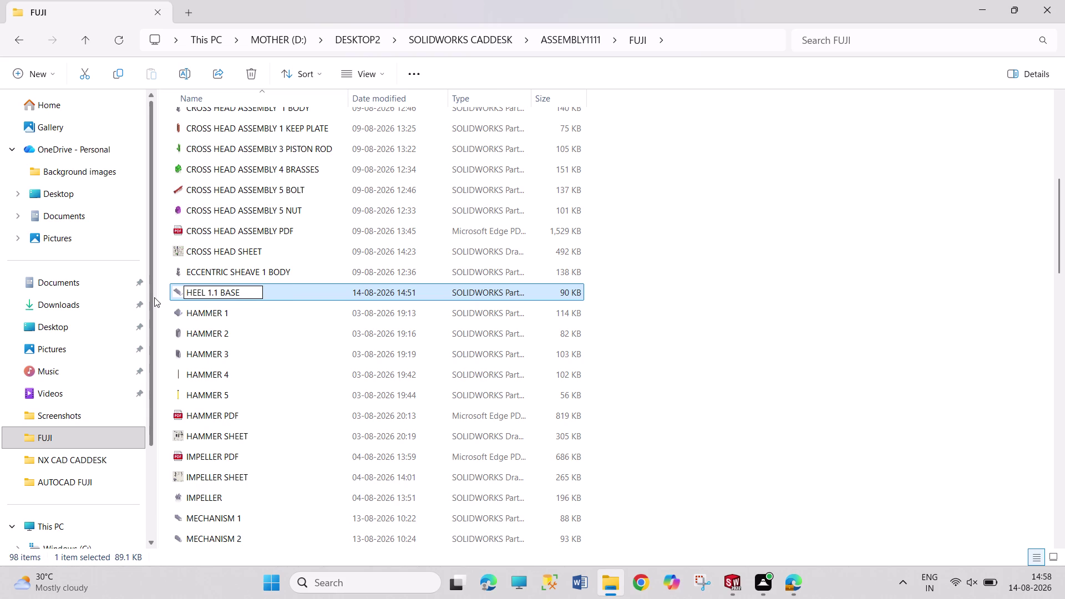
Retype the name as 'WHEEL SUPPORT 1.1 BASE' and confirm it.
key(w)
key(Right)
key(Right)
key(Right)
key(Right)
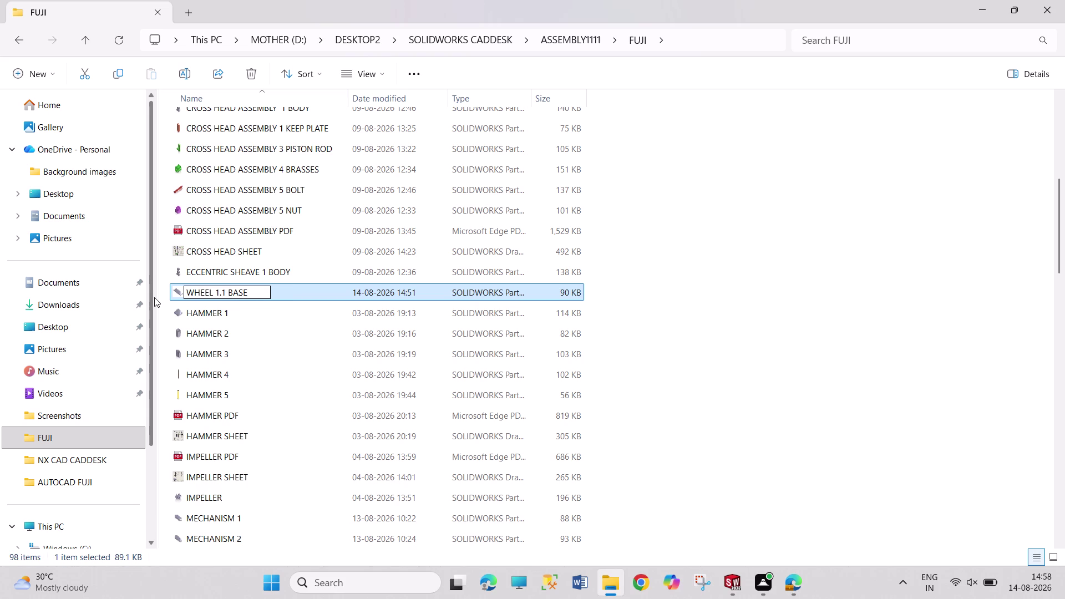
text(SUPP)
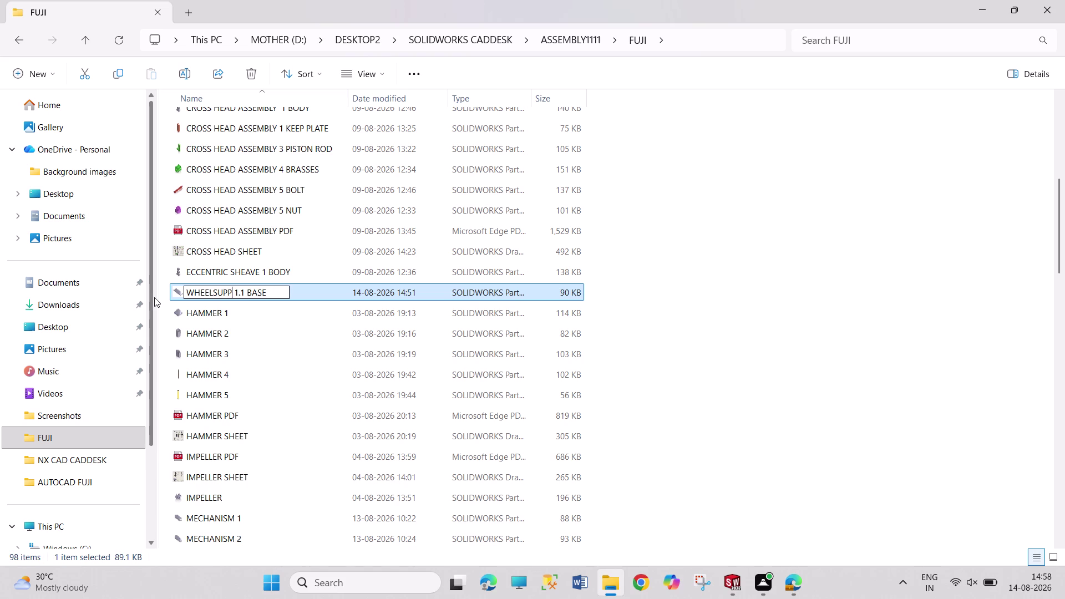
text(ORT)
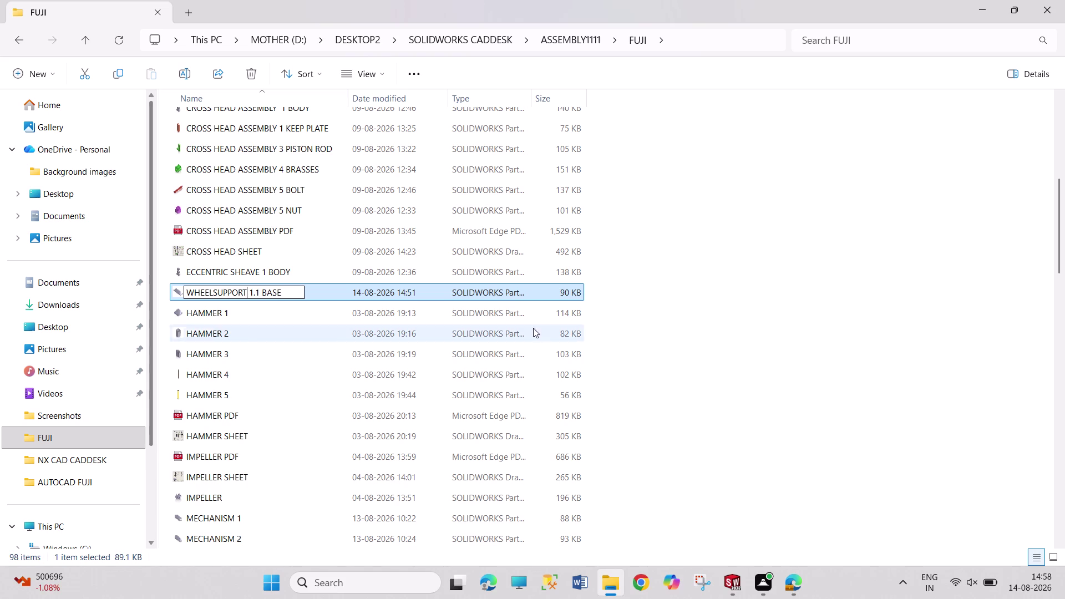
click(214, 294)
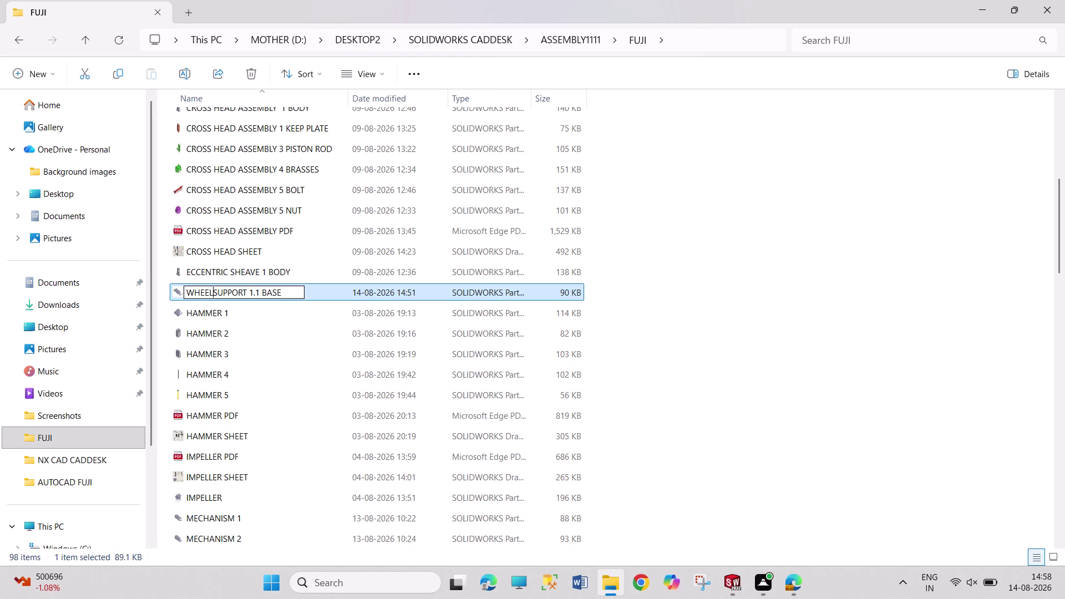
key(space)
click(793, 352)
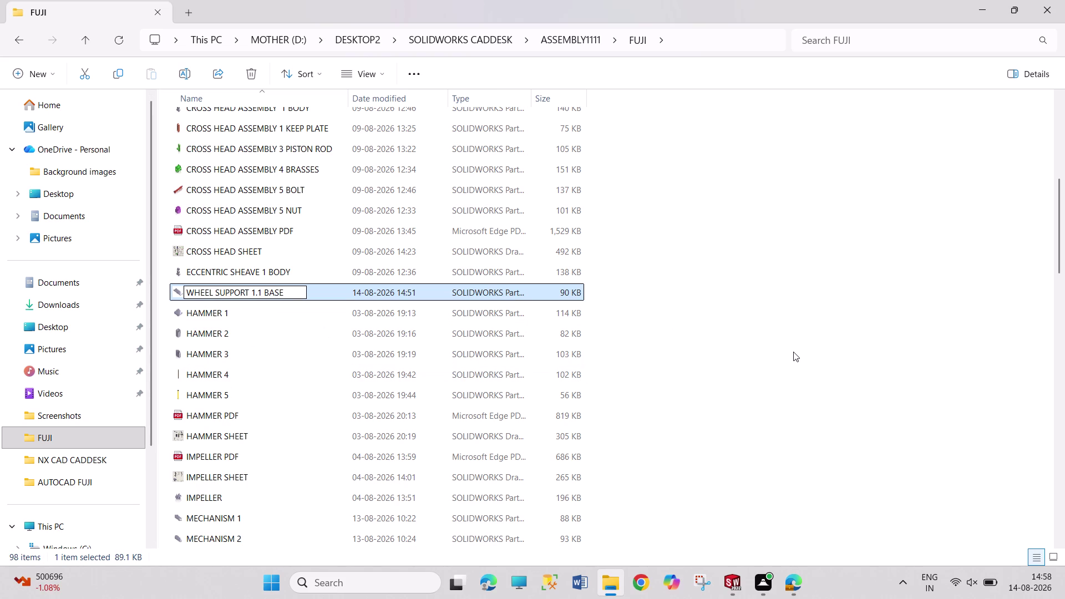
click(735, 332)
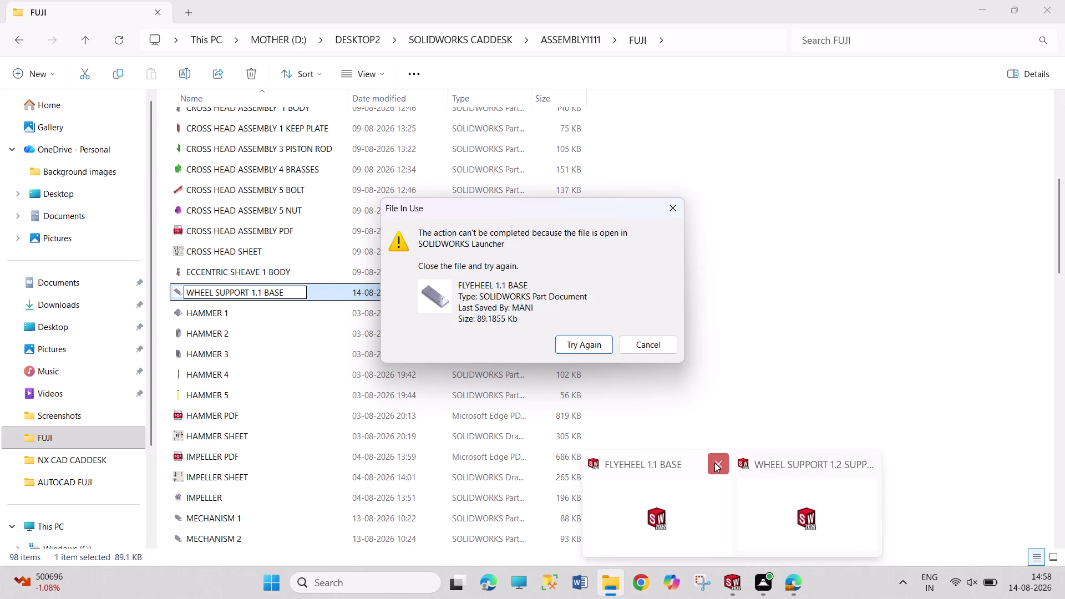
Close the open FLYEHEEL 1.1 BASE part, retry the rename, and return to SOLIDWORKS.
click(715, 463)
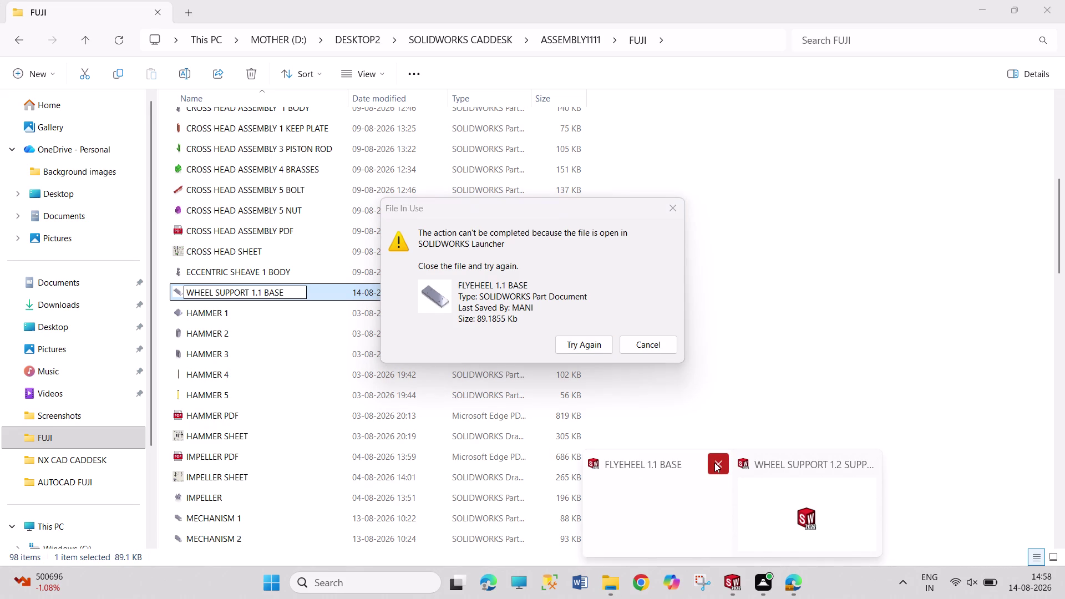
click(720, 464)
click(802, 526)
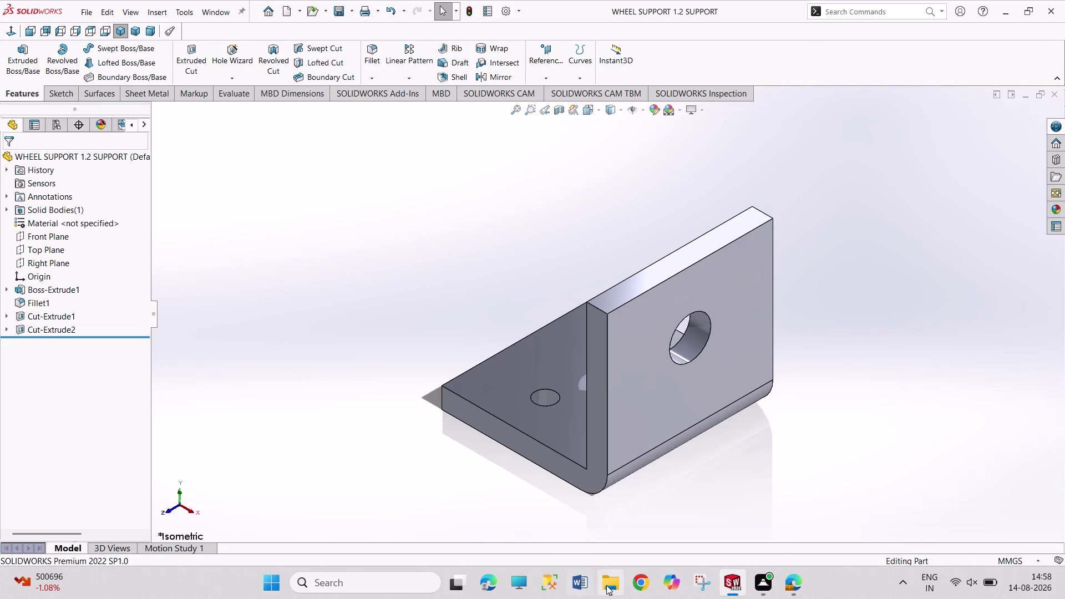
click(607, 585)
click(584, 346)
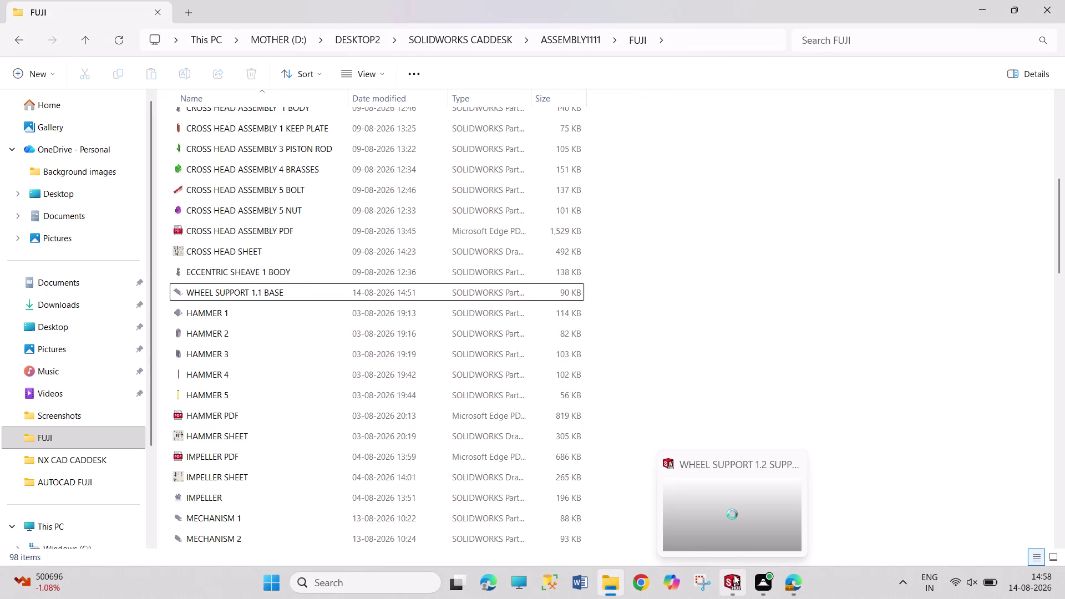
click(725, 515)
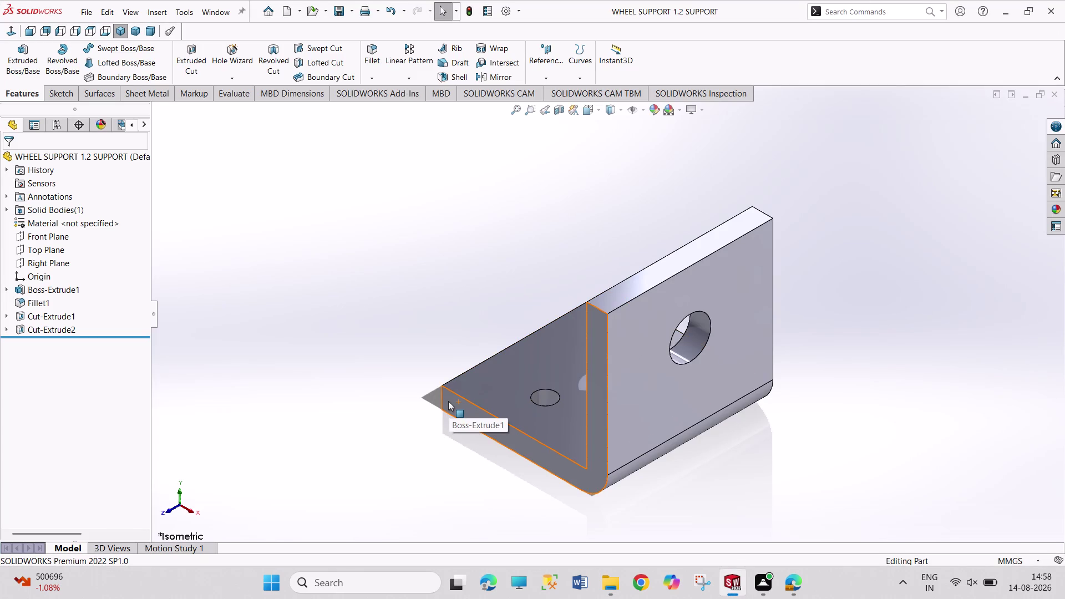
key(ctrl+n)
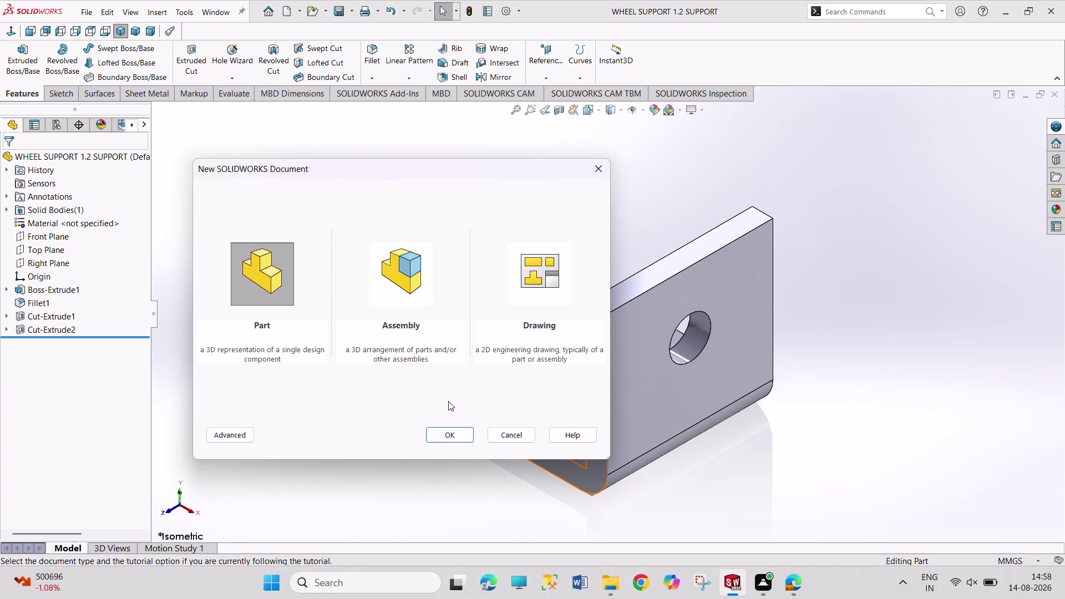
Create the new Part3 document and rearrange windows to view the Wheel Support PDF.
key(Return)
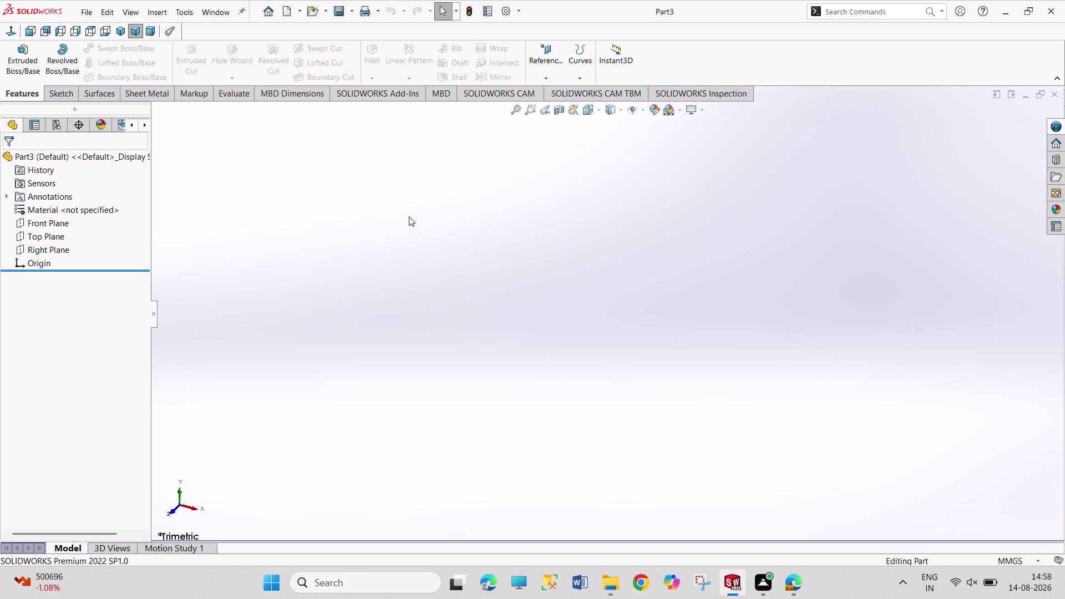
drag(409, 215, 930, 474)
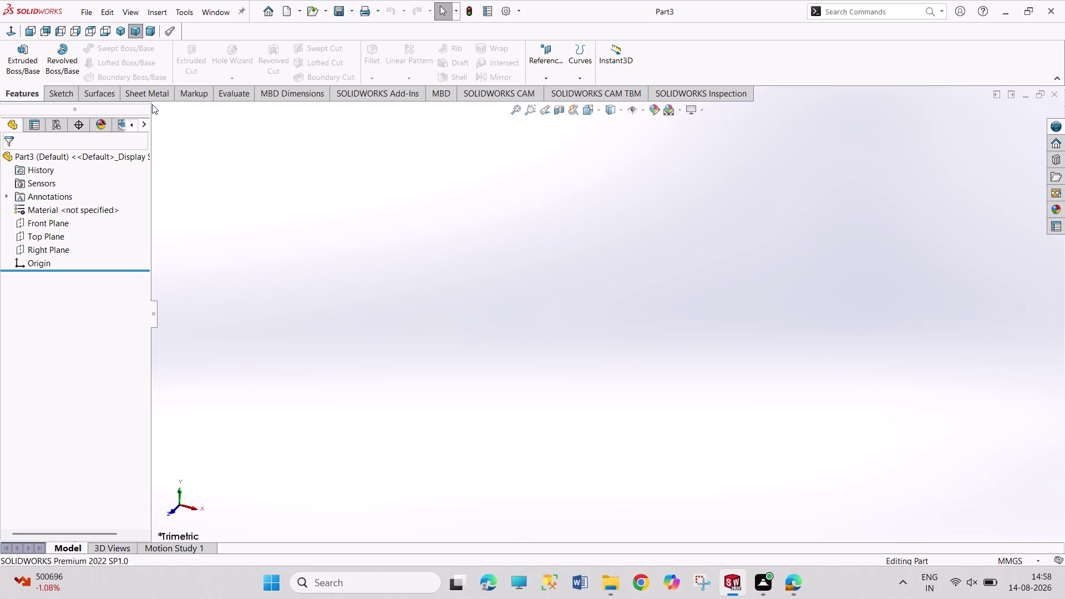
drag(152, 101, 159, 239)
drag(159, 239, 1064, 530)
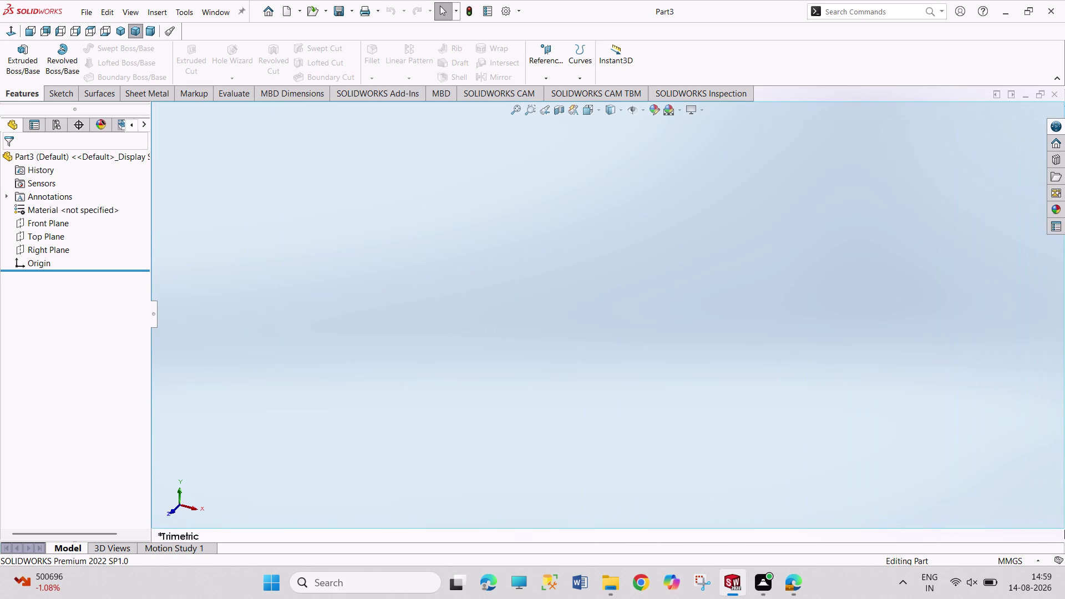
drag(1064, 530, 1064, 546)
drag(419, 253, 473, 369)
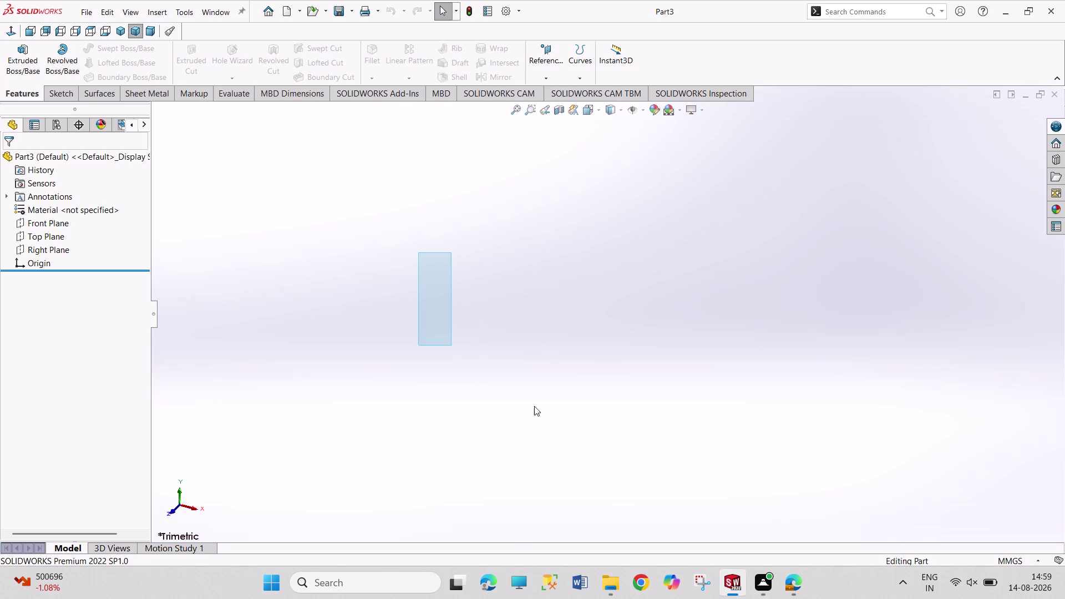
drag(473, 369, 958, 494)
drag(489, 239, 861, 461)
drag(412, 196, 496, 383)
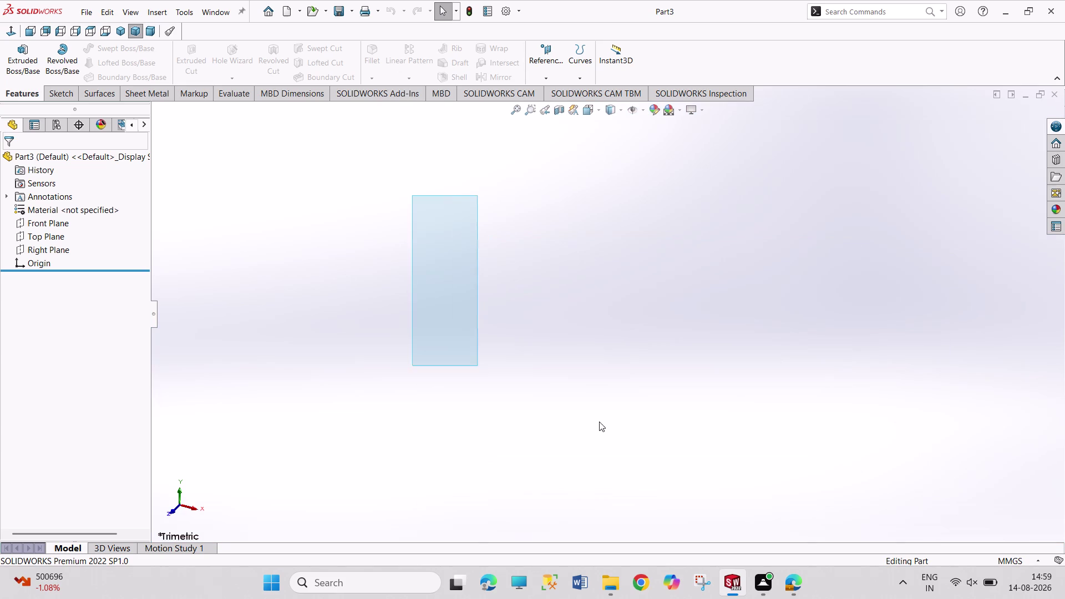
drag(496, 382, 937, 396)
drag(489, 232, 821, 416)
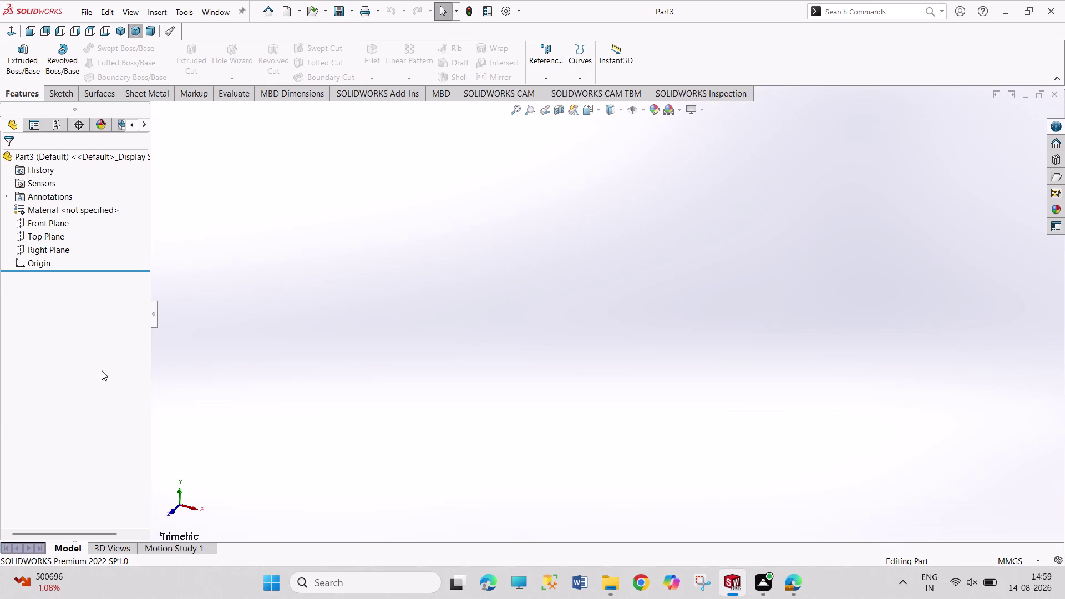
Choose the Top Plane to sketch on.
click(48, 240)
click(56, 227)
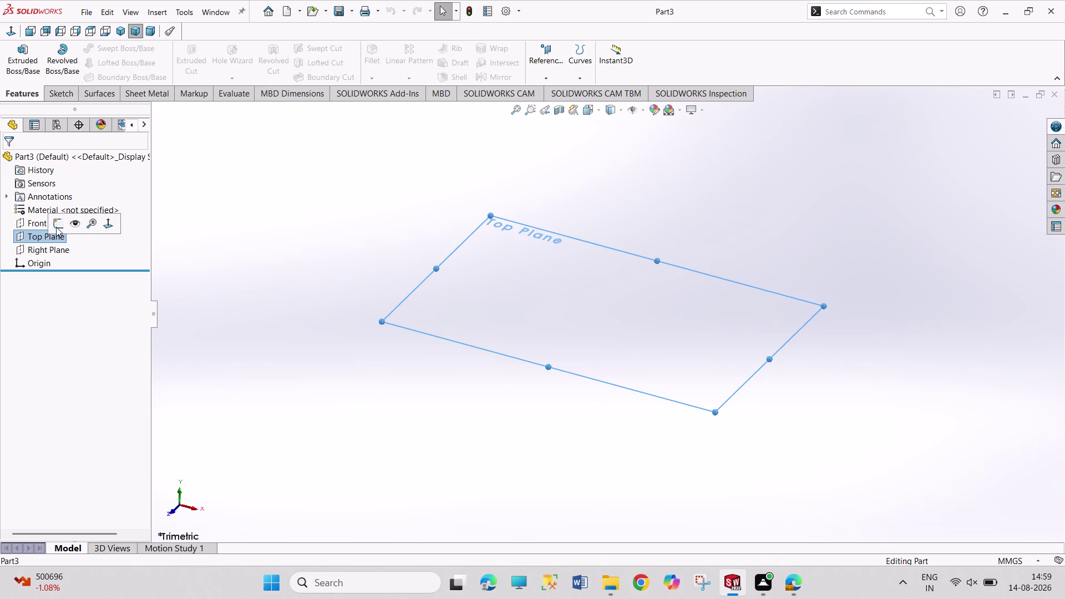
click(796, 594)
scroll(down, 3)
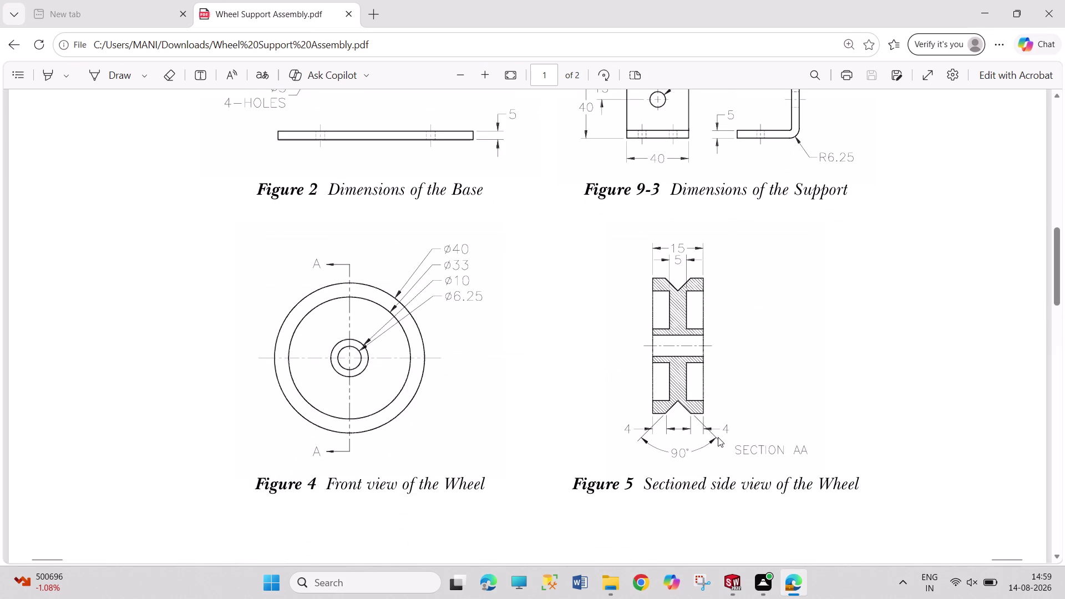
Draw the bottom edge and stepped right side of the outline up to the top.
scroll(down, 3)
scroll(down, 3)
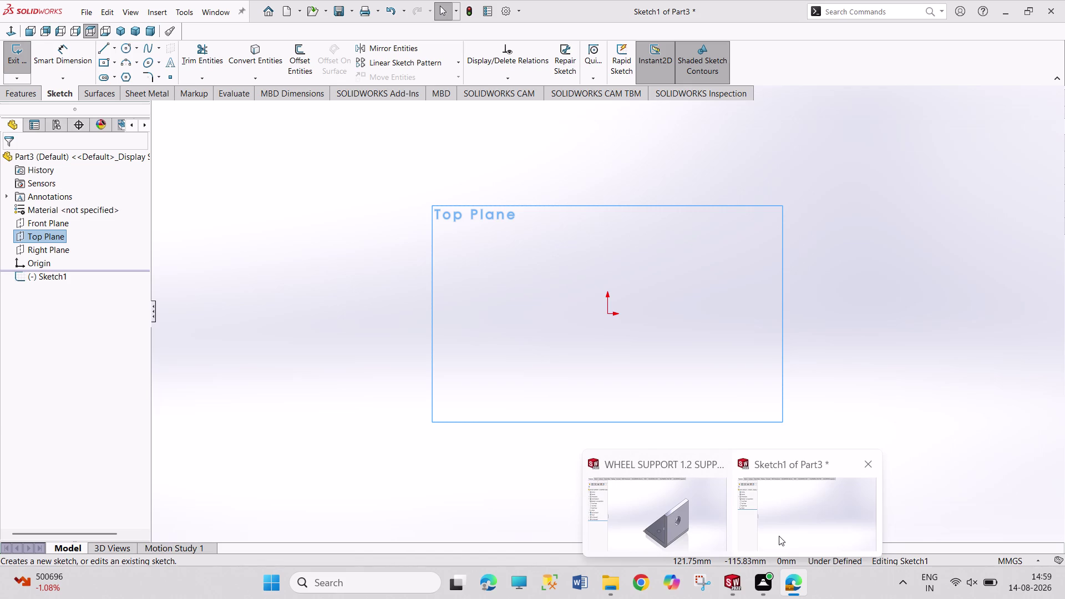
click(779, 536)
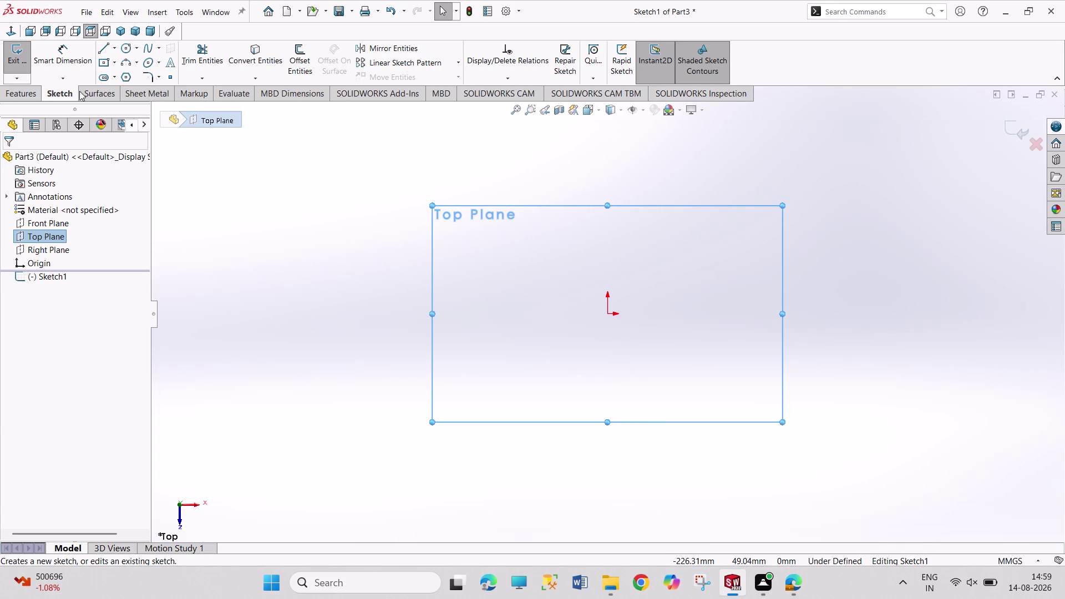
click(101, 49)
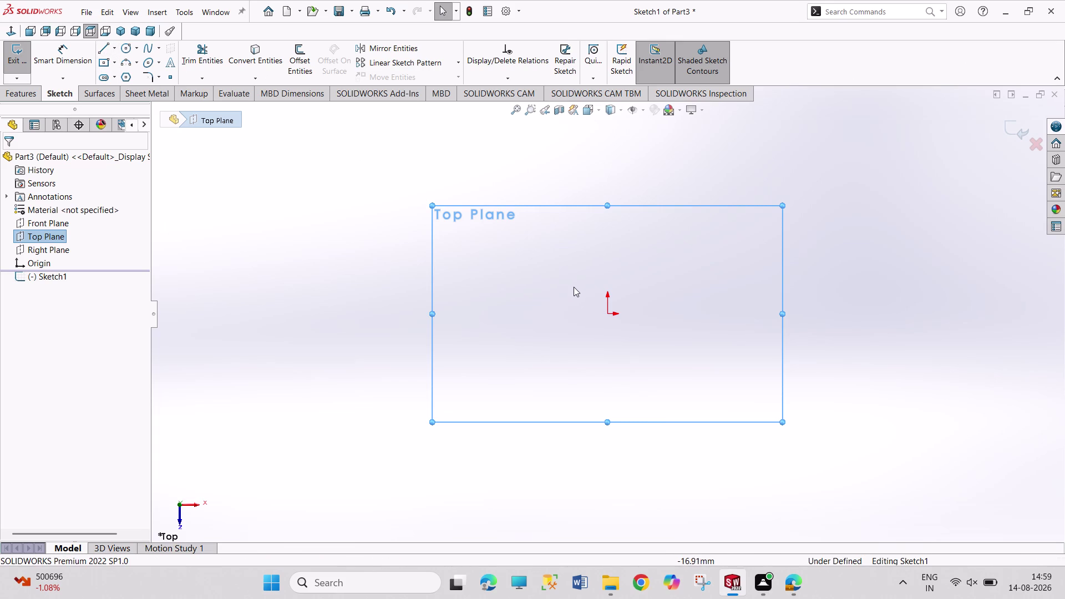
click(104, 53)
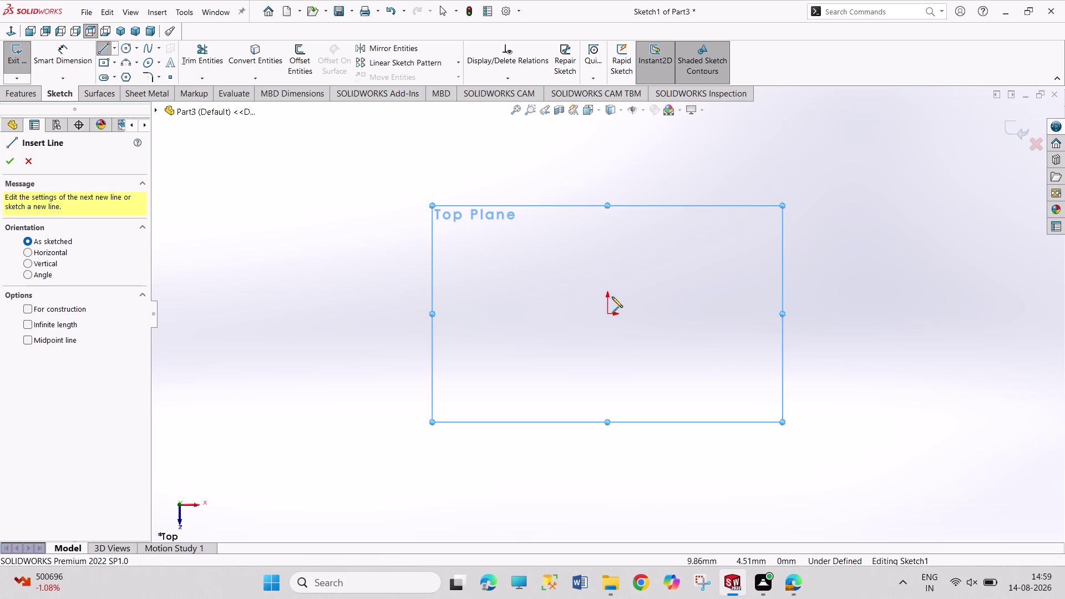
click(575, 286)
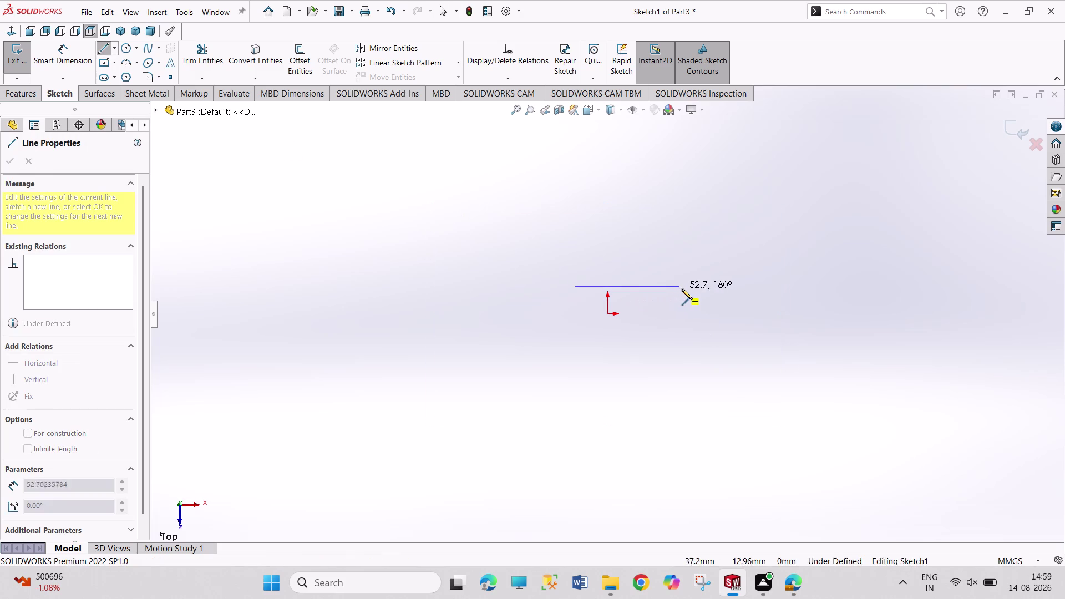
click(653, 288)
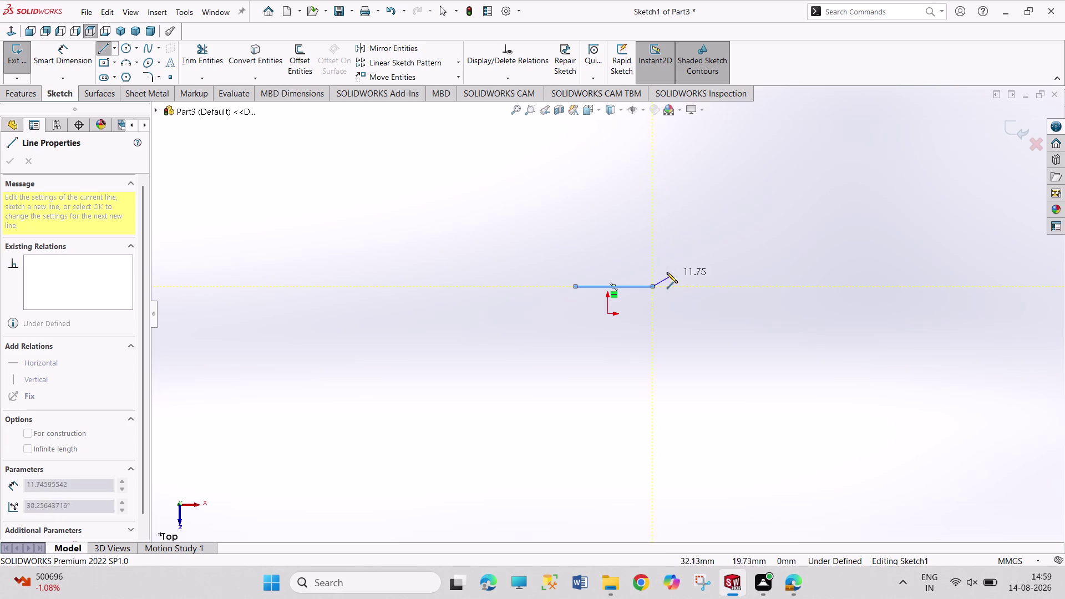
click(653, 262)
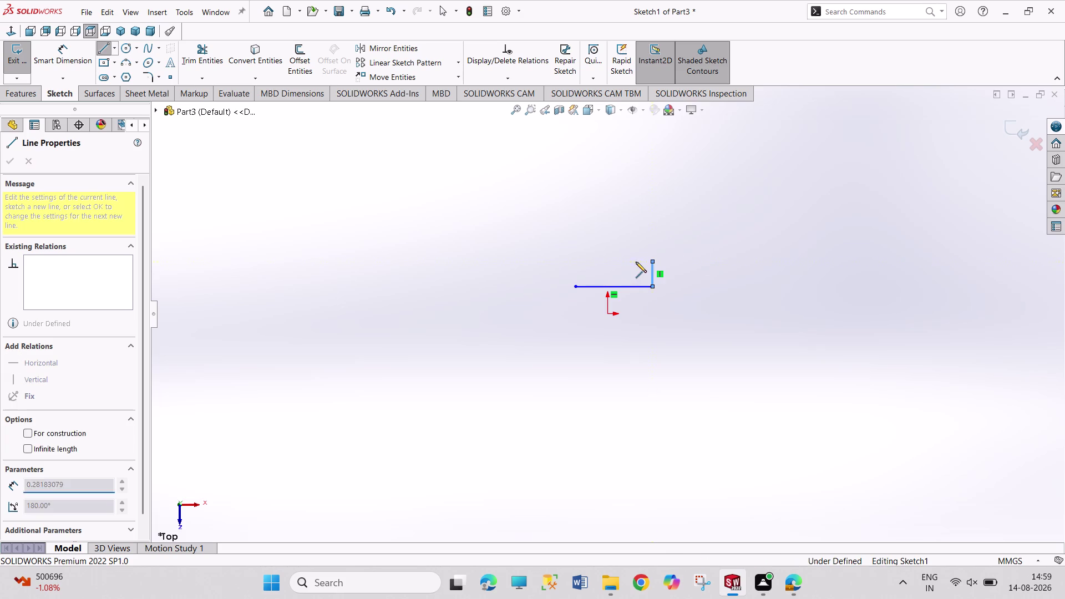
click(628, 263)
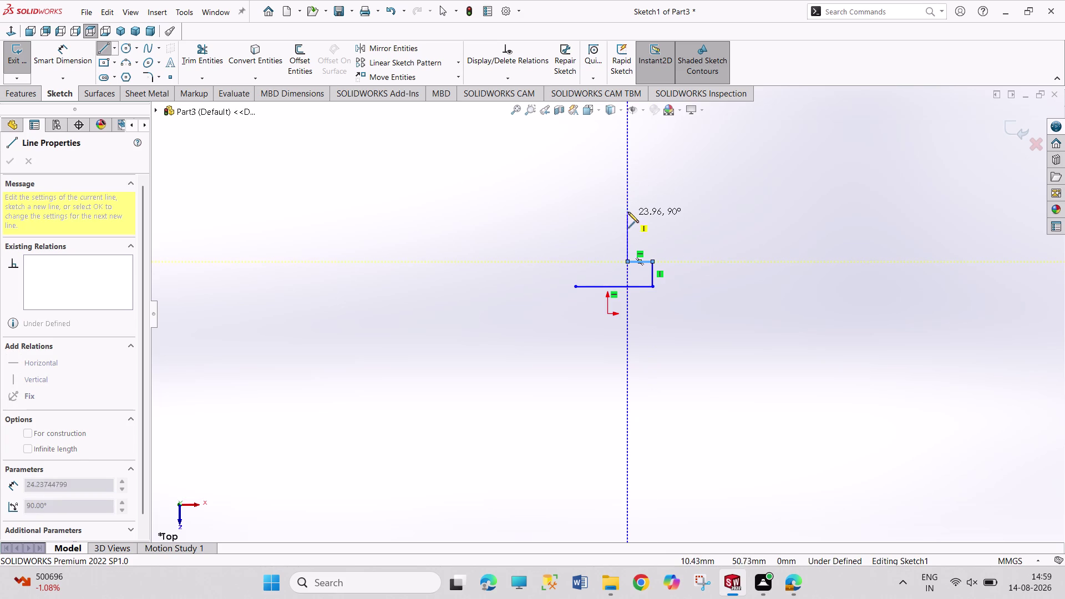
click(625, 196)
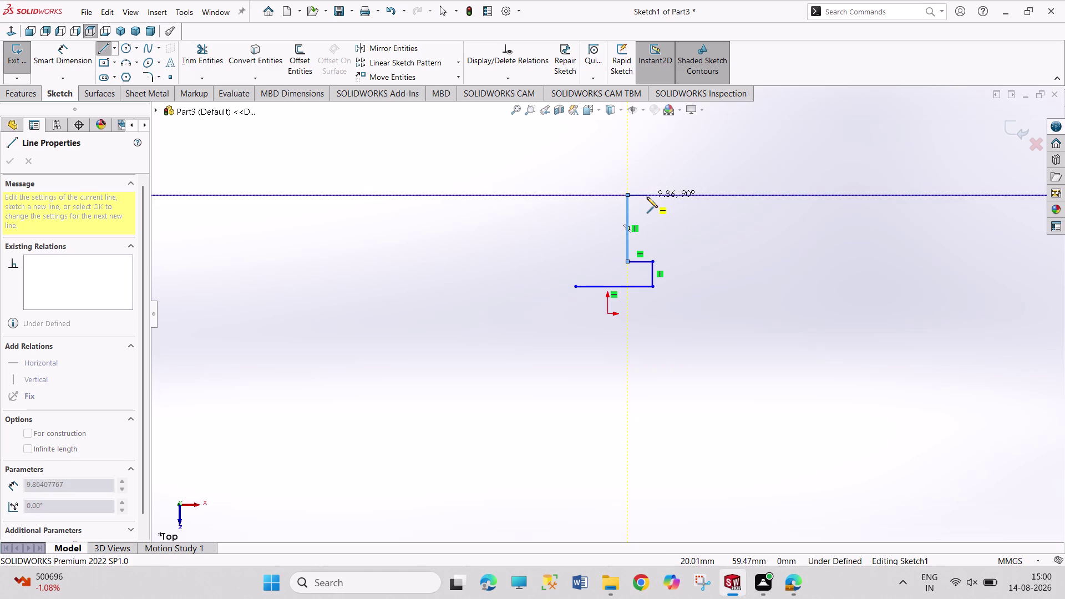
click(646, 197)
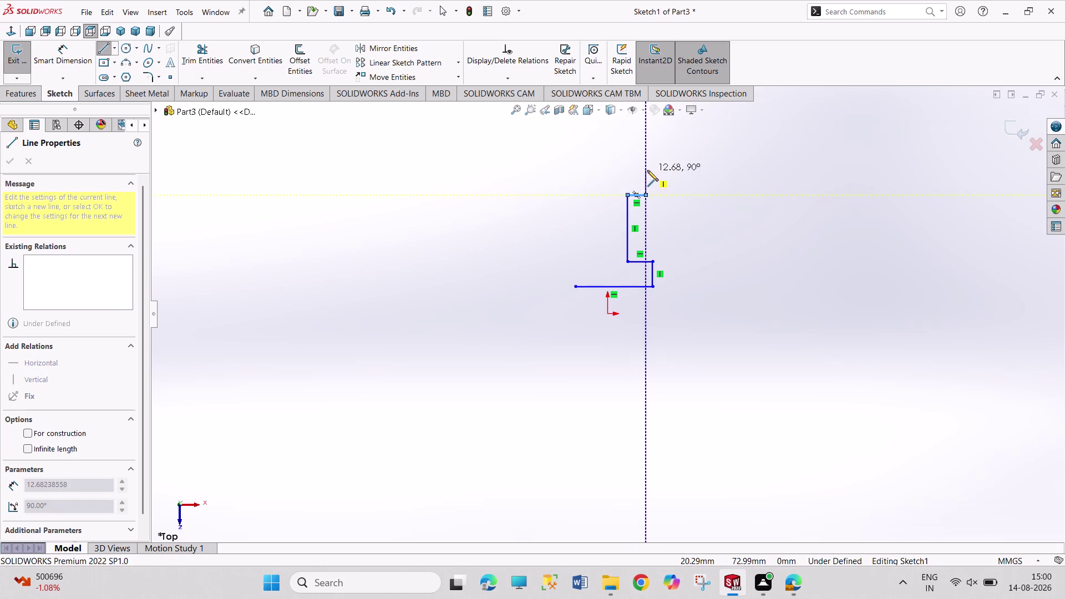
click(647, 171)
click(602, 173)
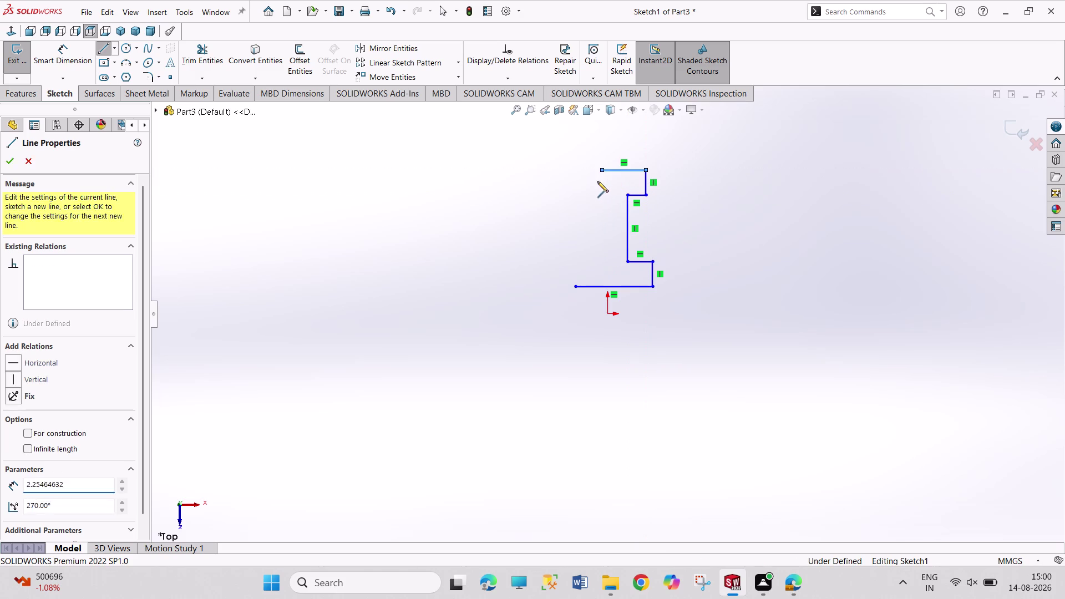
Draw the V-notch and stepped left side, closing the profile along the bottom.
click(593, 199)
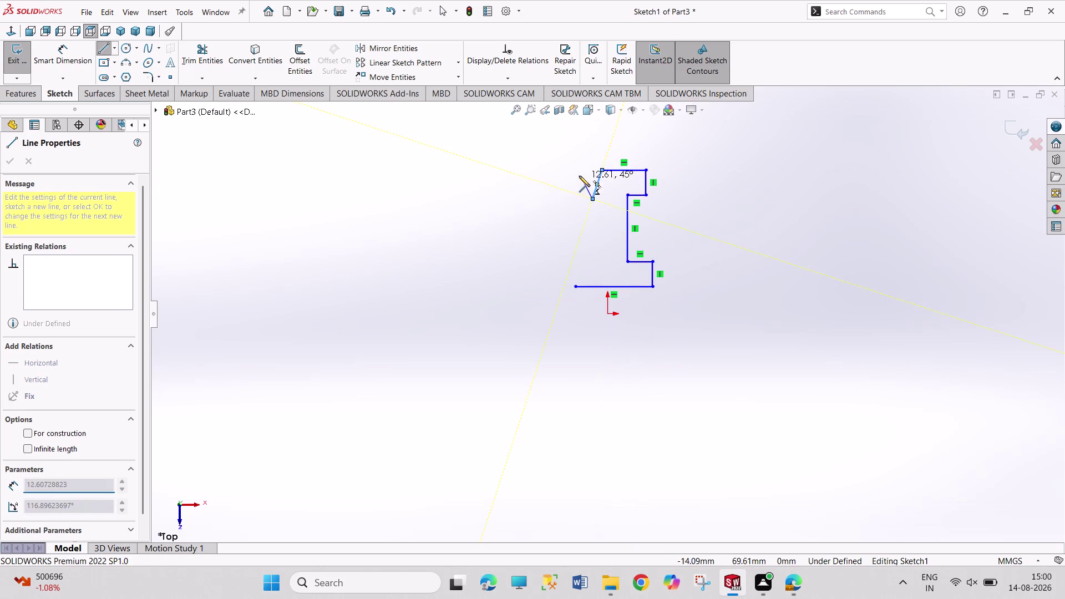
click(576, 171)
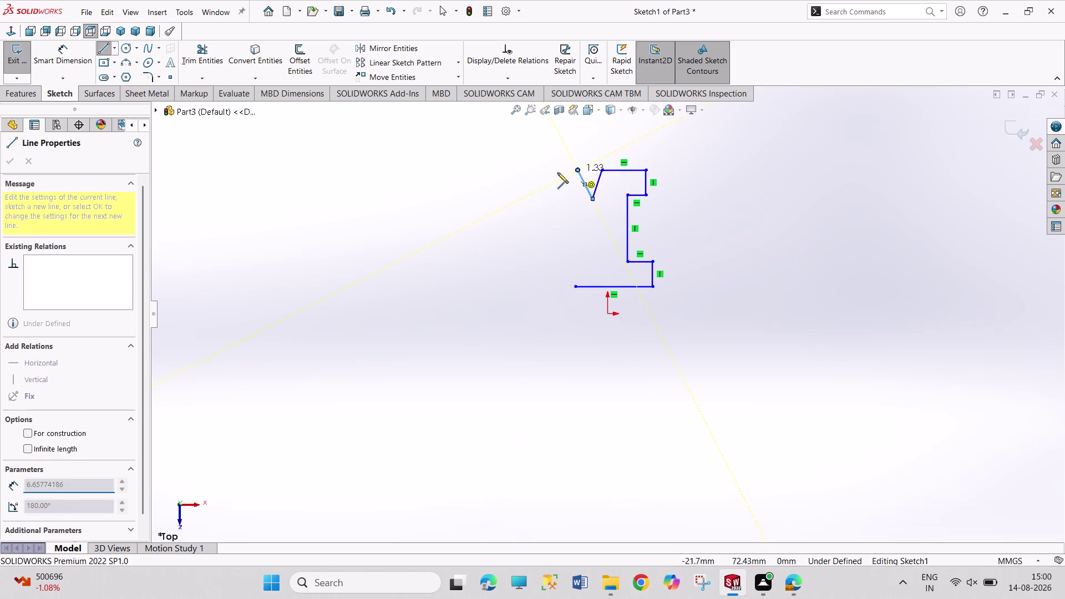
click(535, 174)
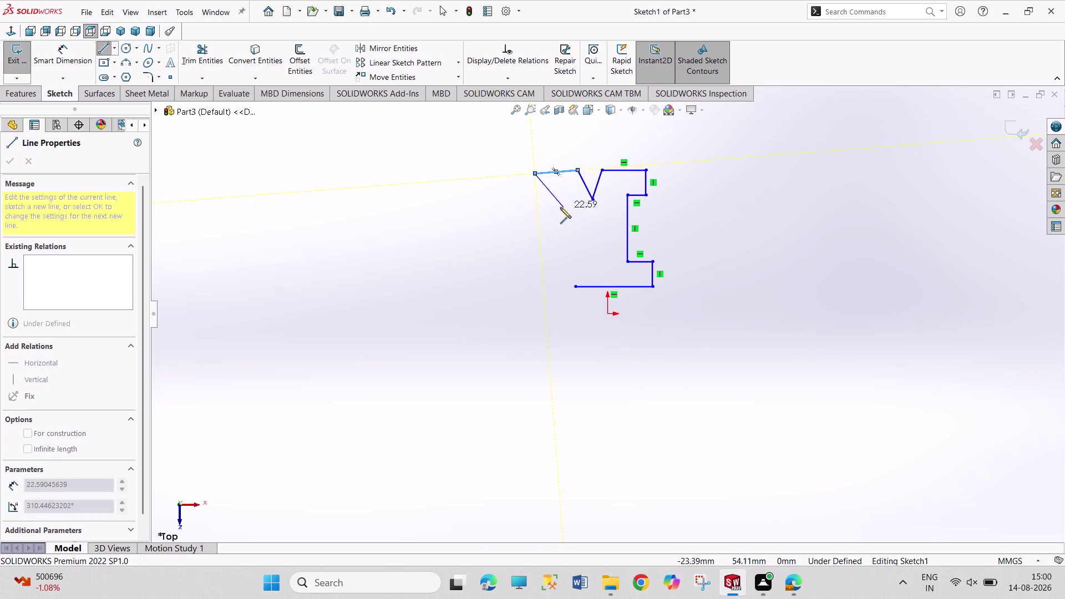
click(533, 207)
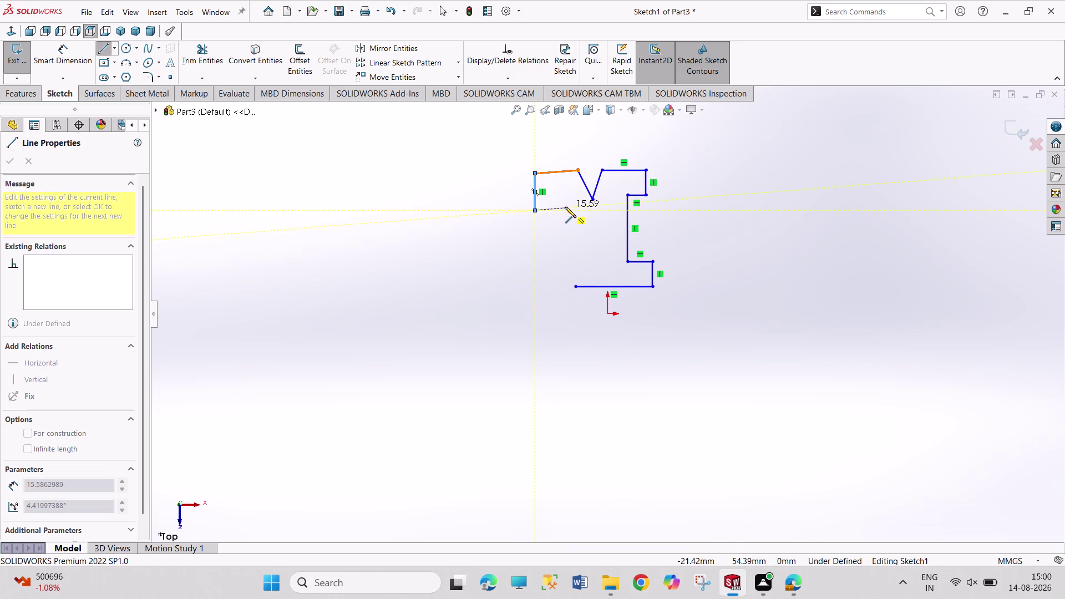
click(565, 207)
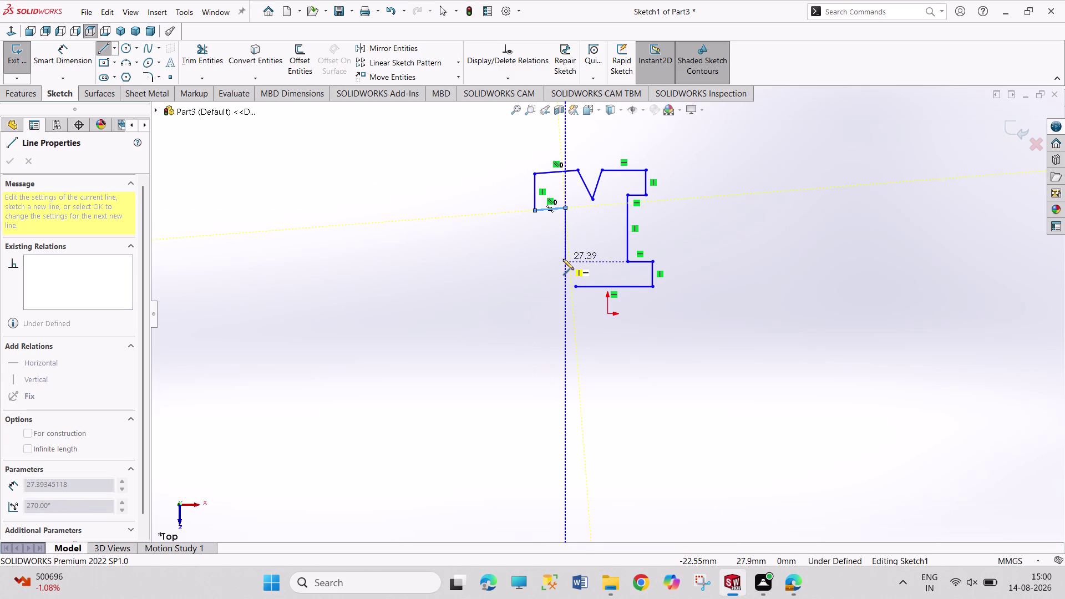
click(564, 259)
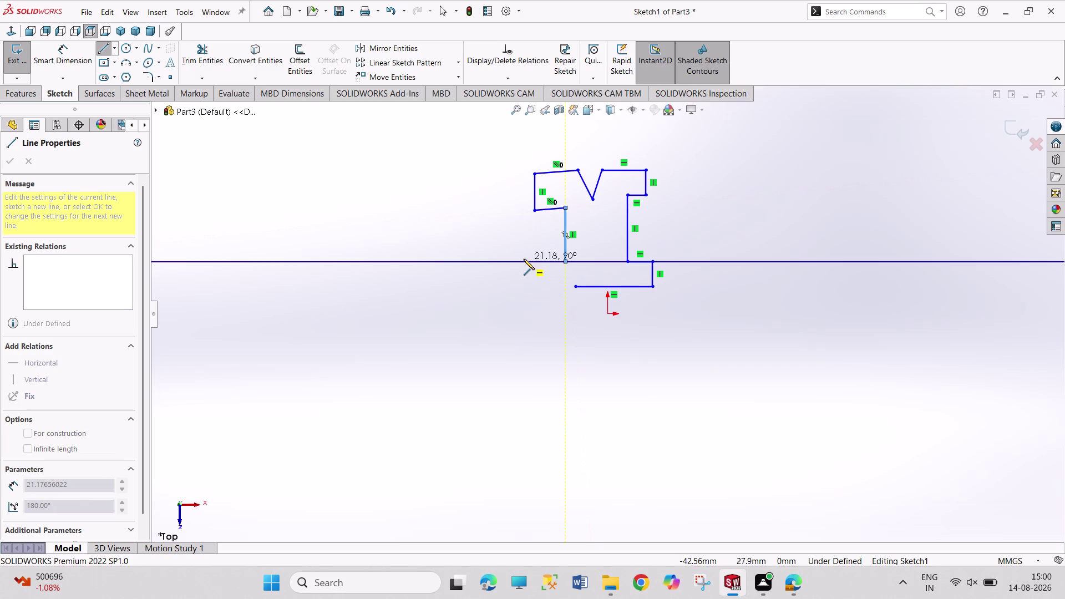
click(535, 261)
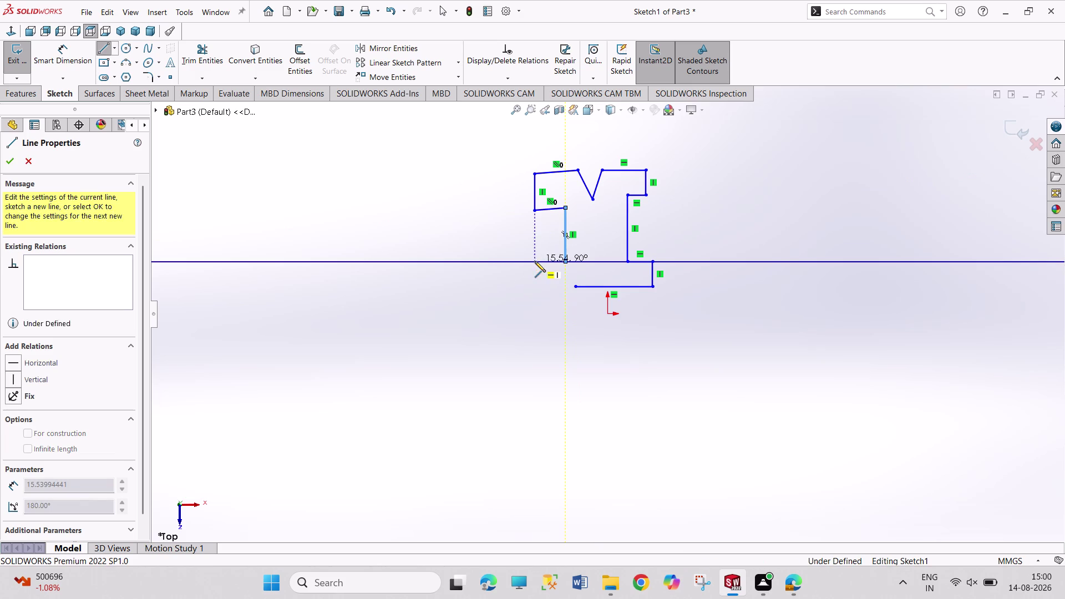
click(536, 288)
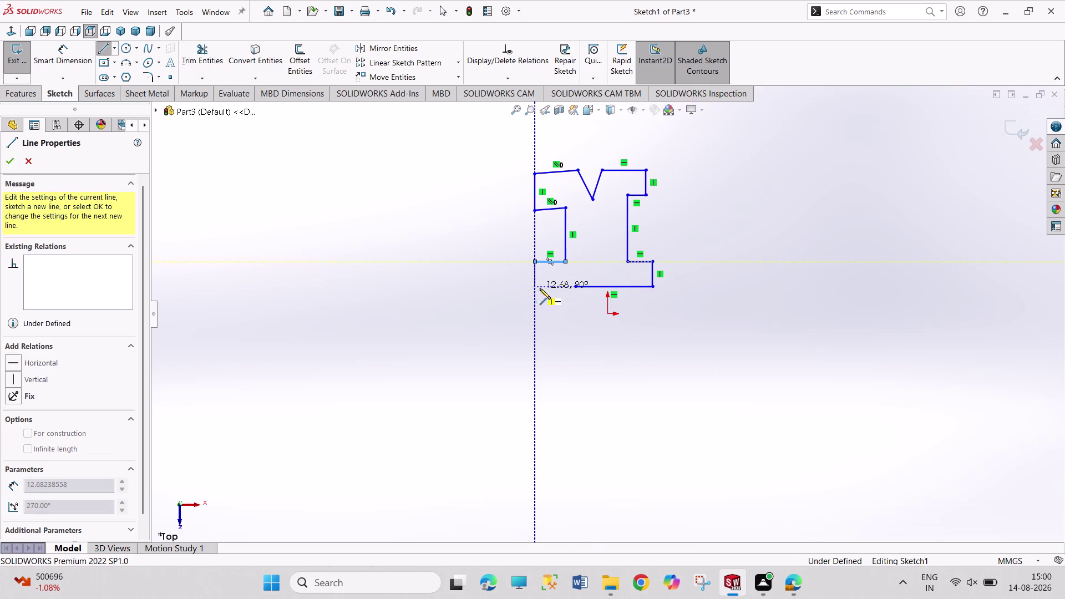
click(575, 285)
right_click(731, 327)
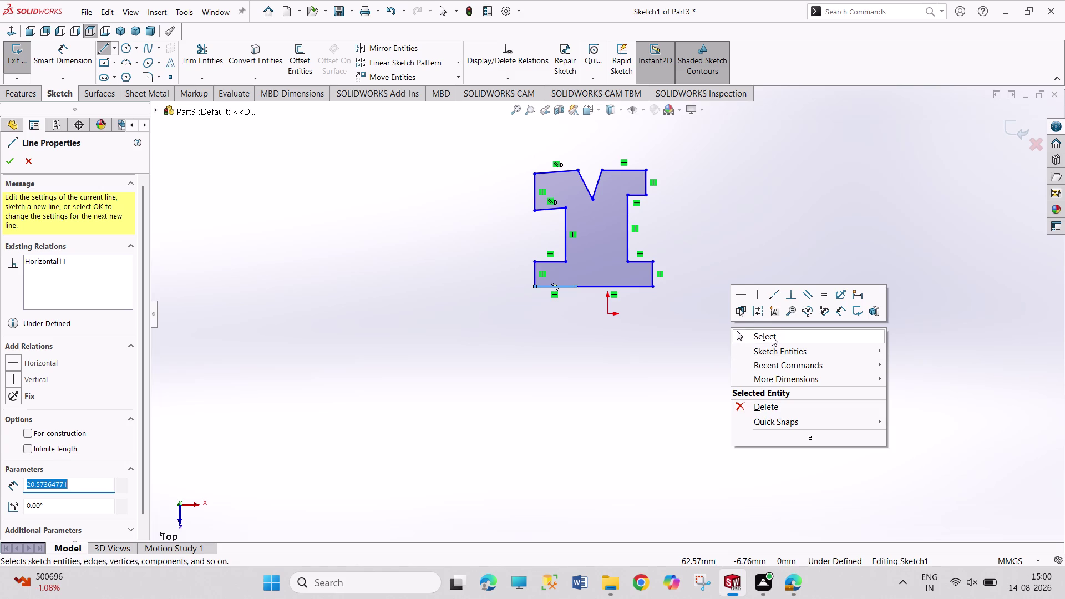
click(772, 336)
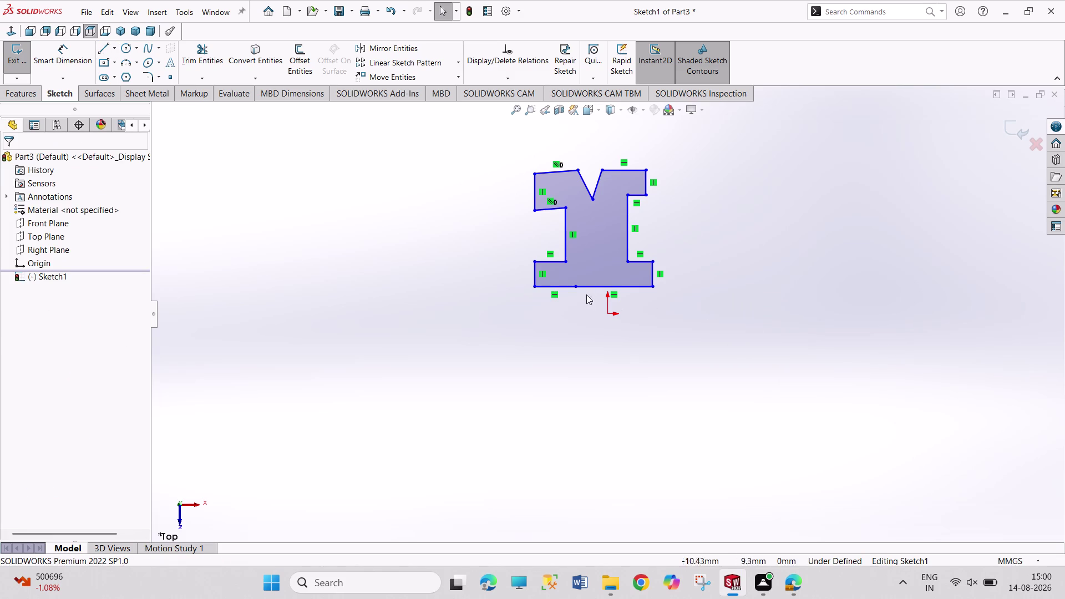
Delete the two broken bottom line segments of the outline.
right_click(566, 286)
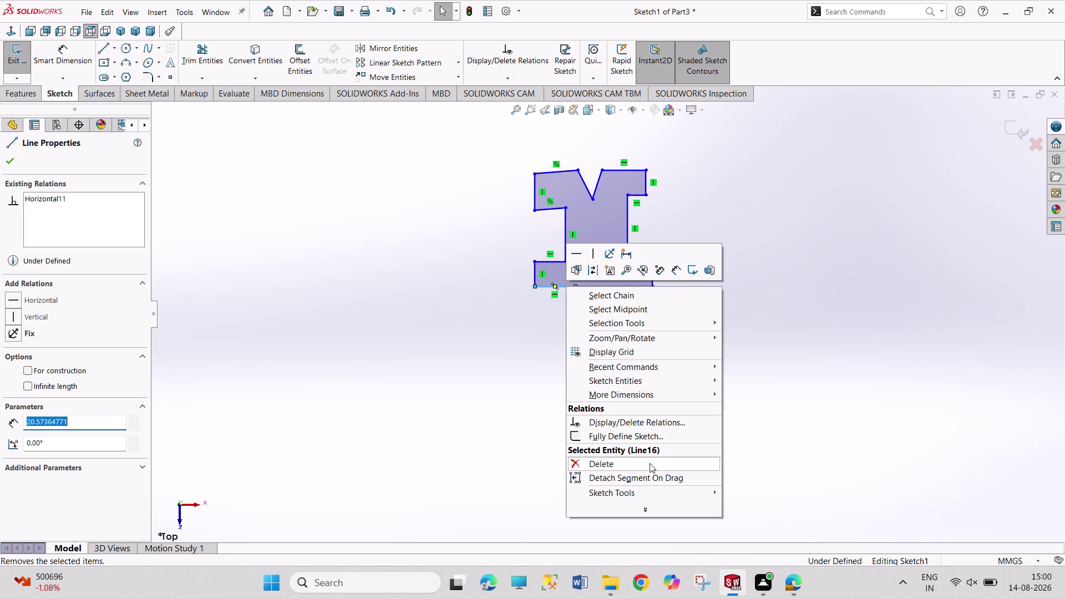
click(650, 463)
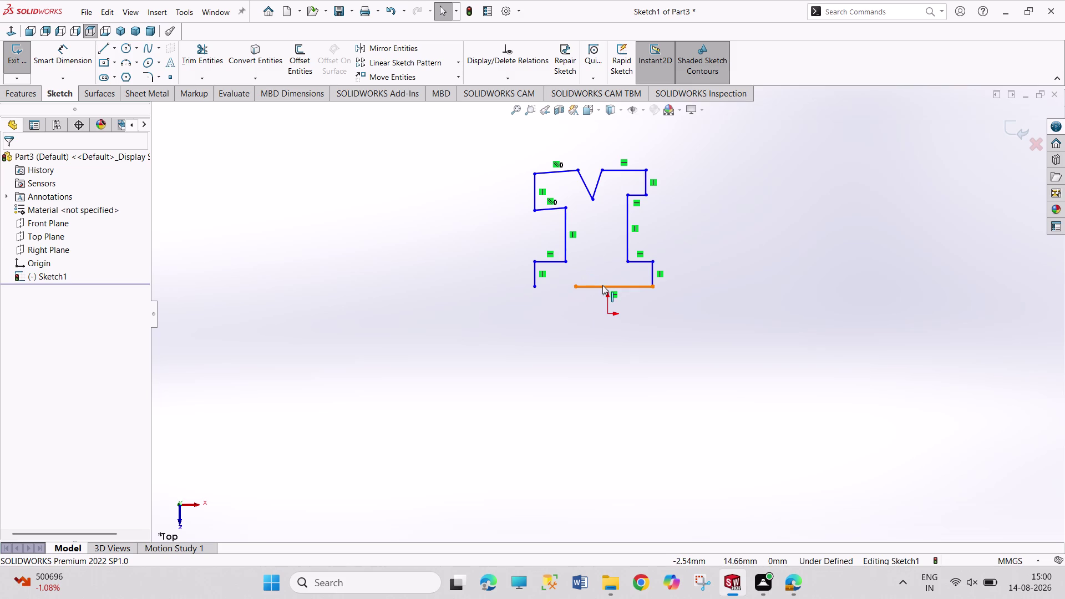
right_click(603, 285)
click(668, 461)
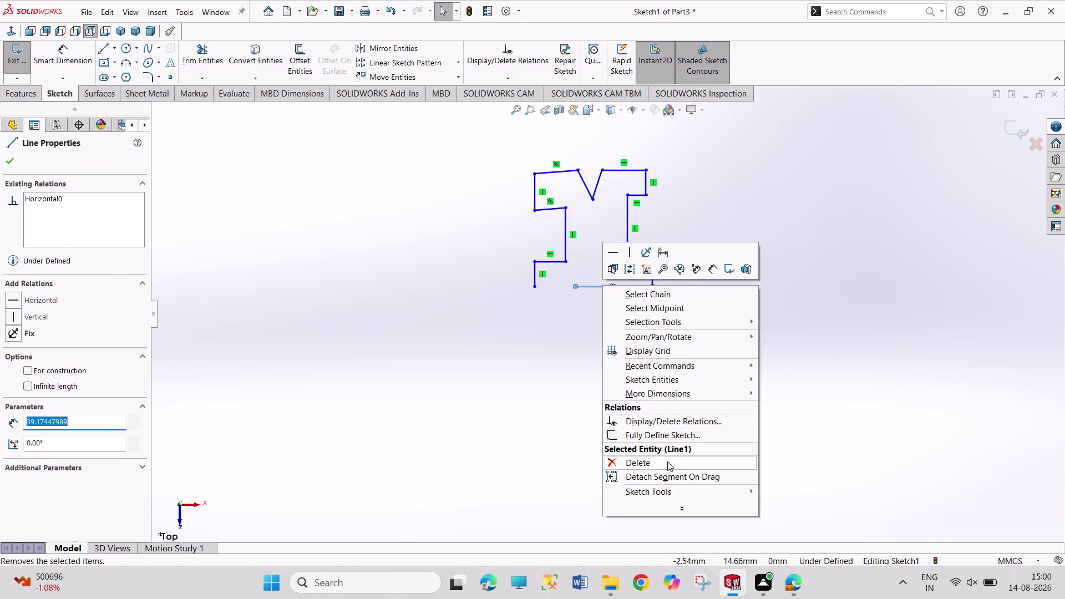
Redraw one bottom line from lower-left to lower-right corner, then select it with the origin.
click(110, 49)
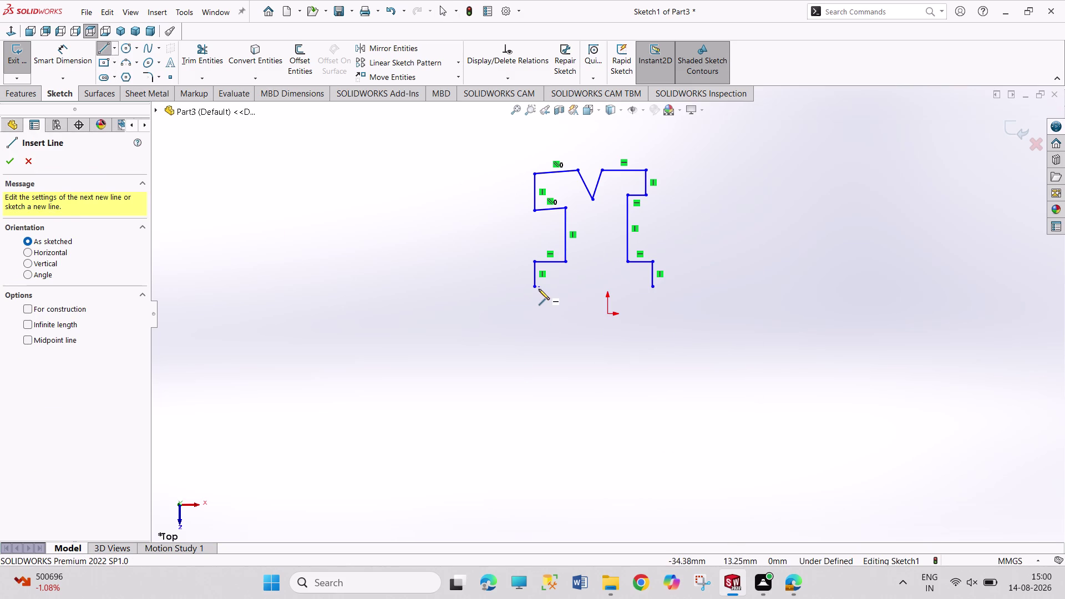
click(535, 288)
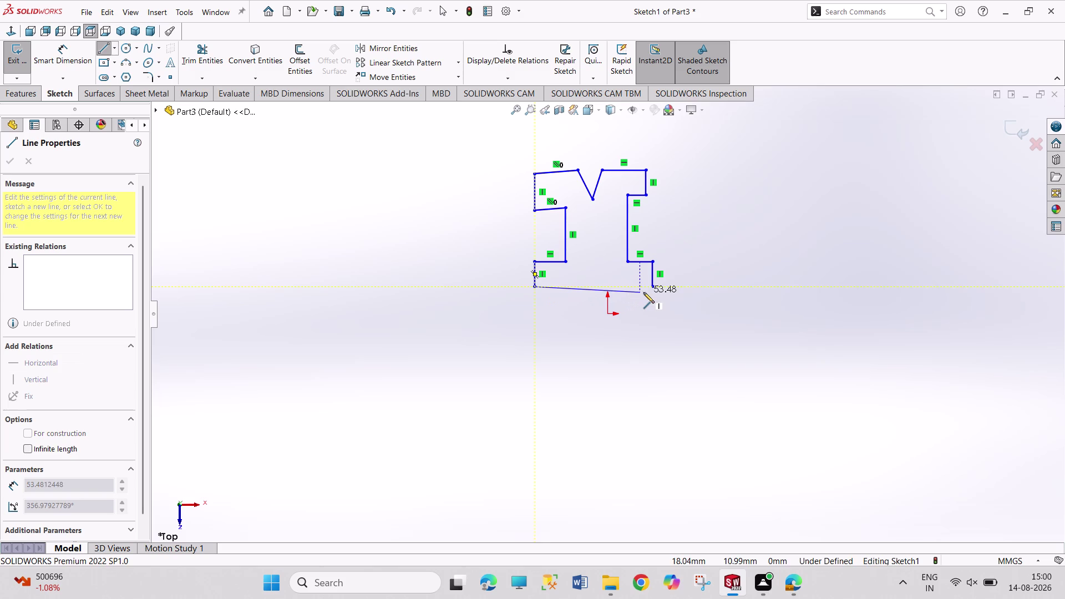
click(650, 286)
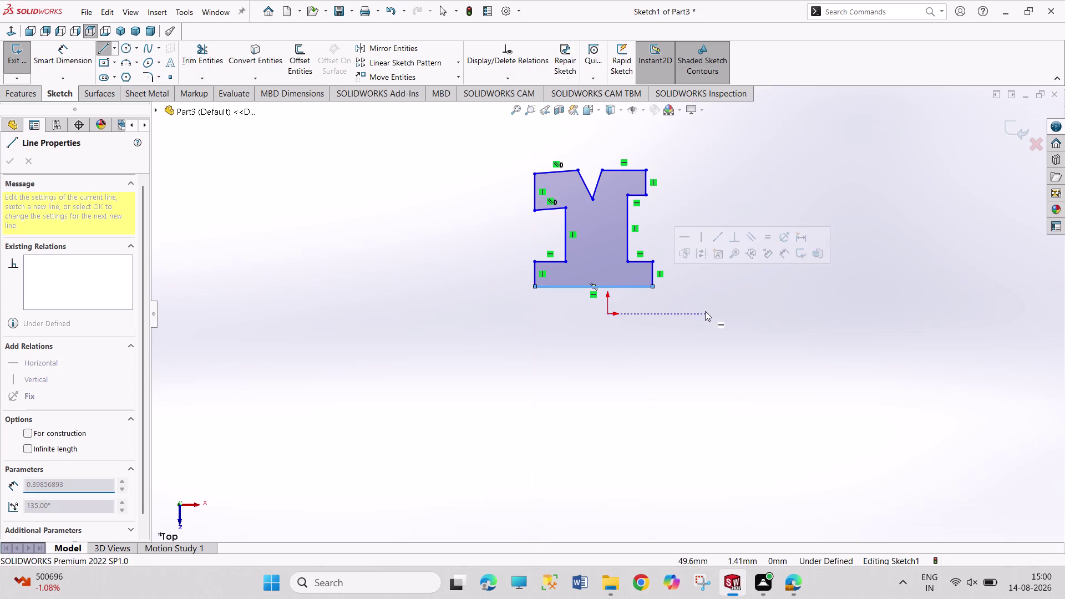
right_click(705, 311)
click(730, 319)
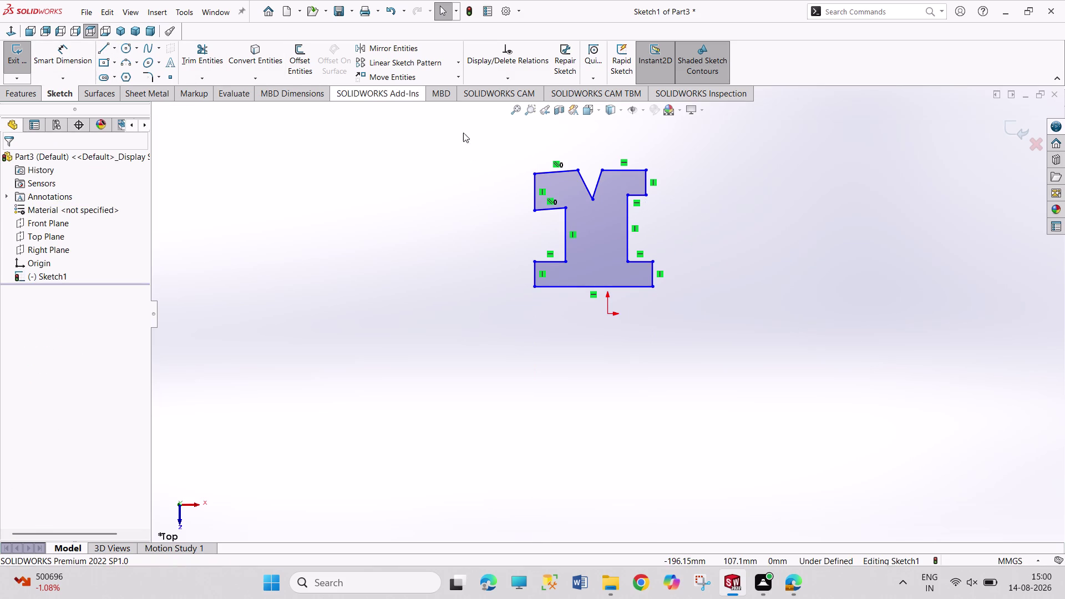
click(594, 284)
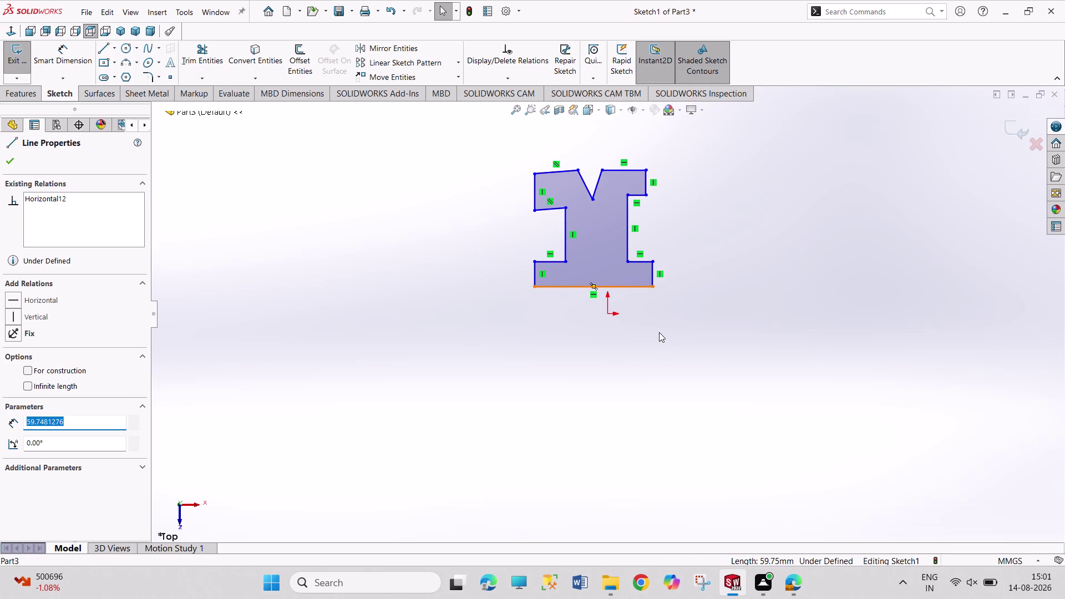
click(608, 316)
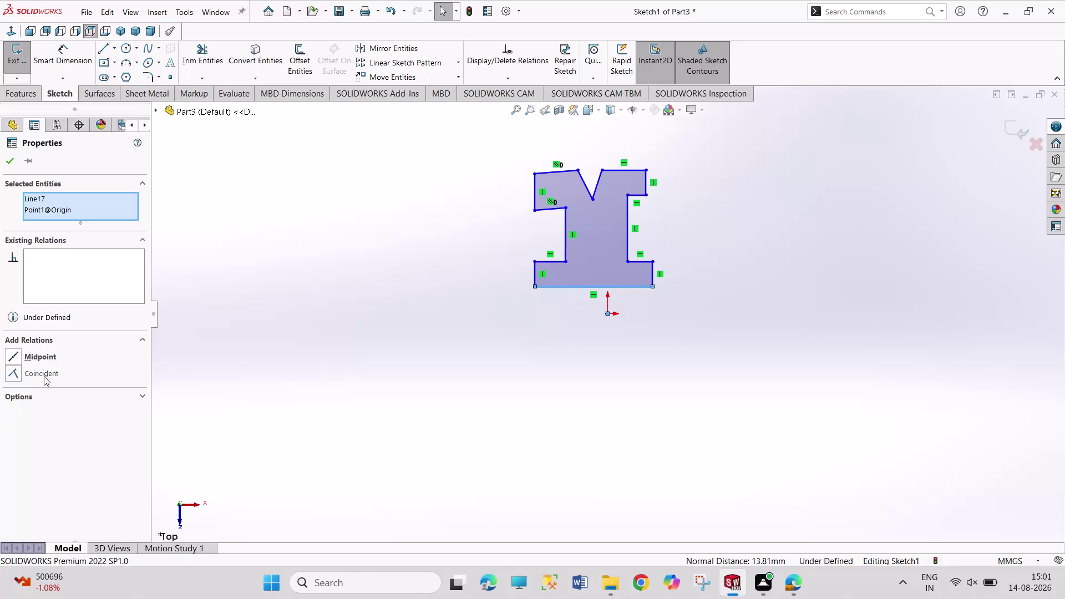
Undo a midpoint relation and add a Vertical relation between the V-notch point and origin.
click(53, 357)
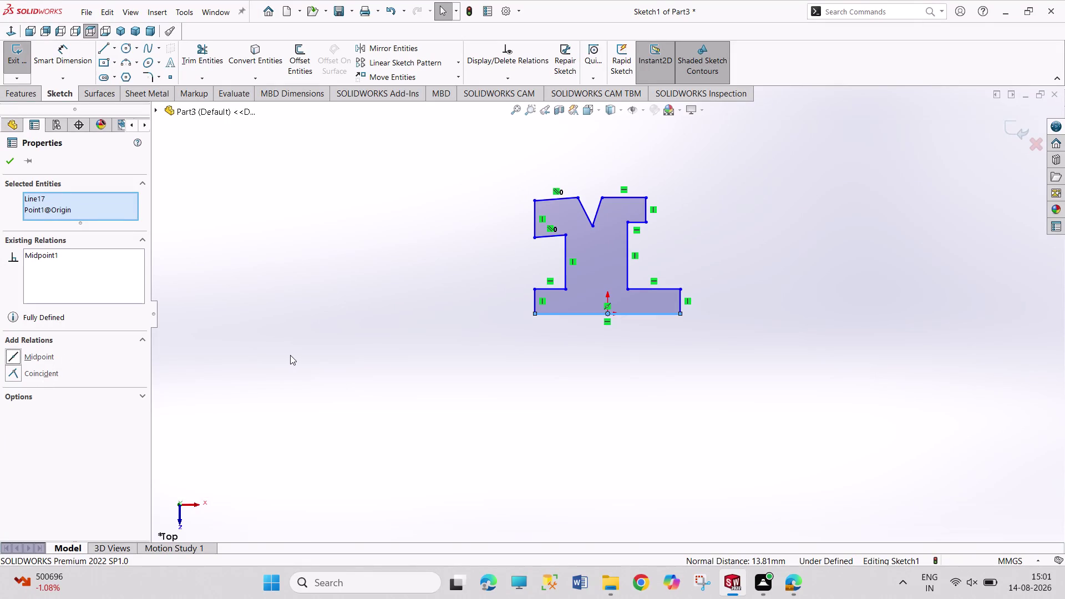
key(ctrl+z)
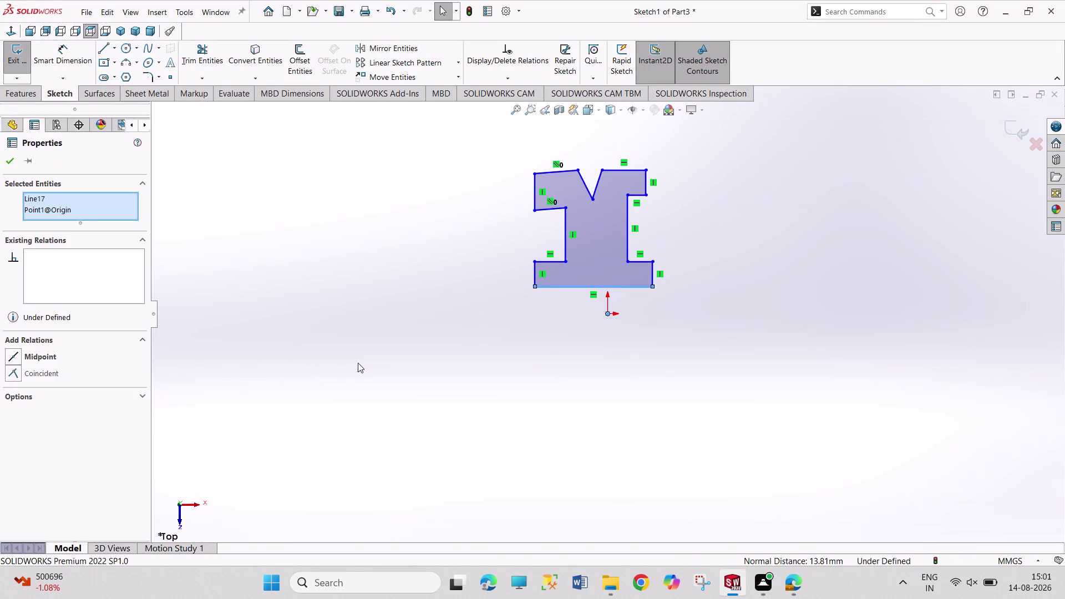
click(358, 363)
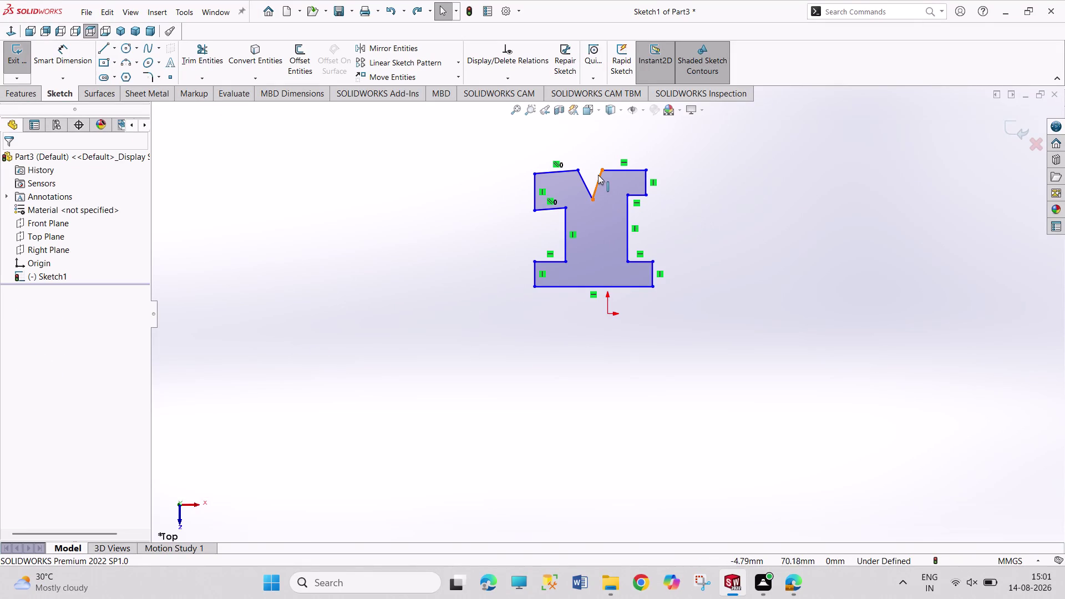
click(592, 200)
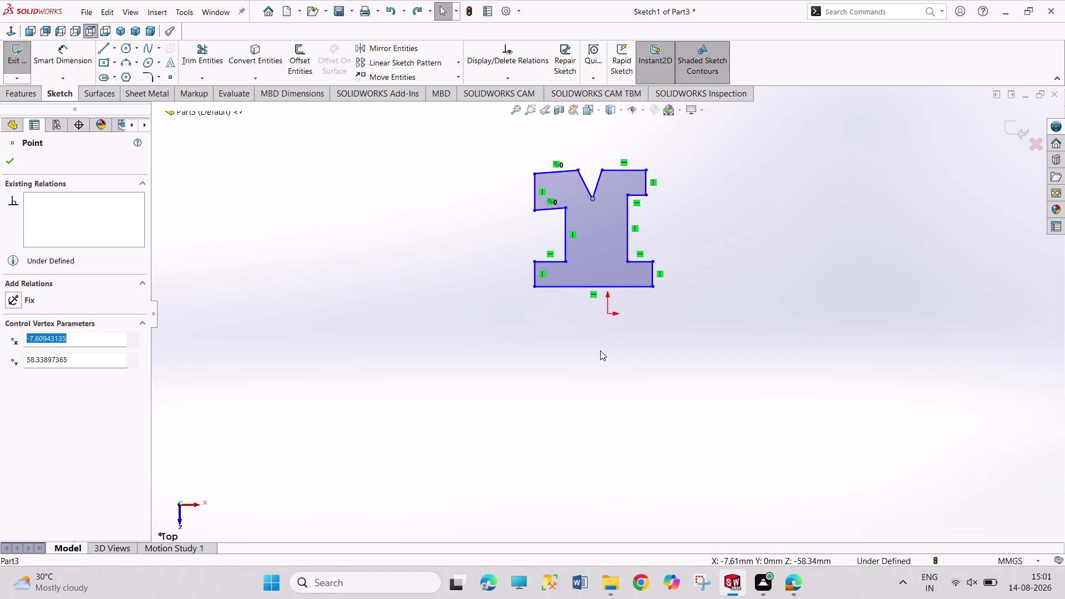
click(609, 315)
click(49, 373)
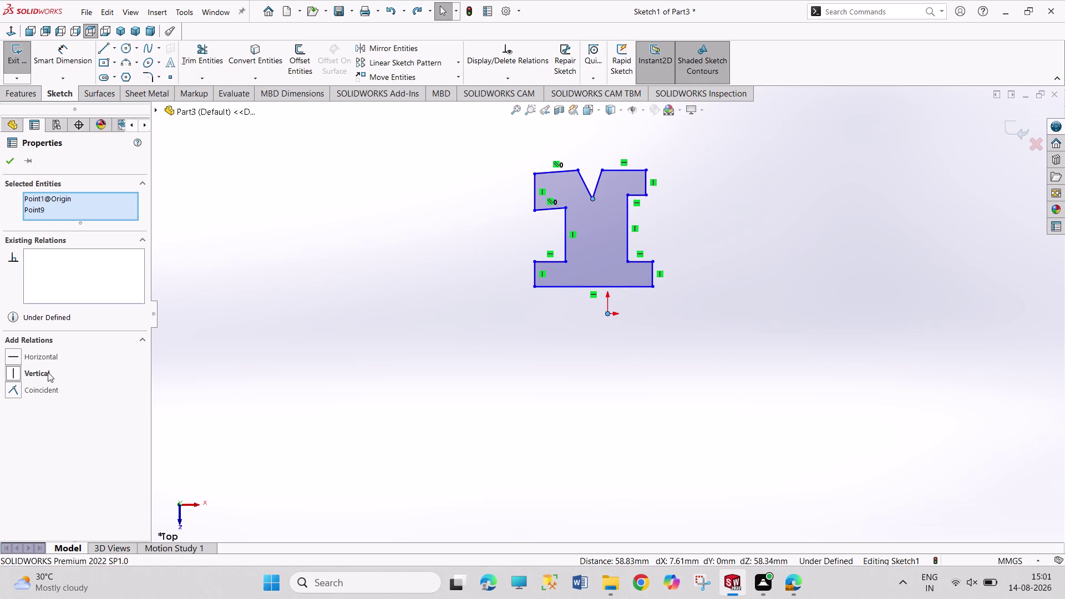
click(289, 372)
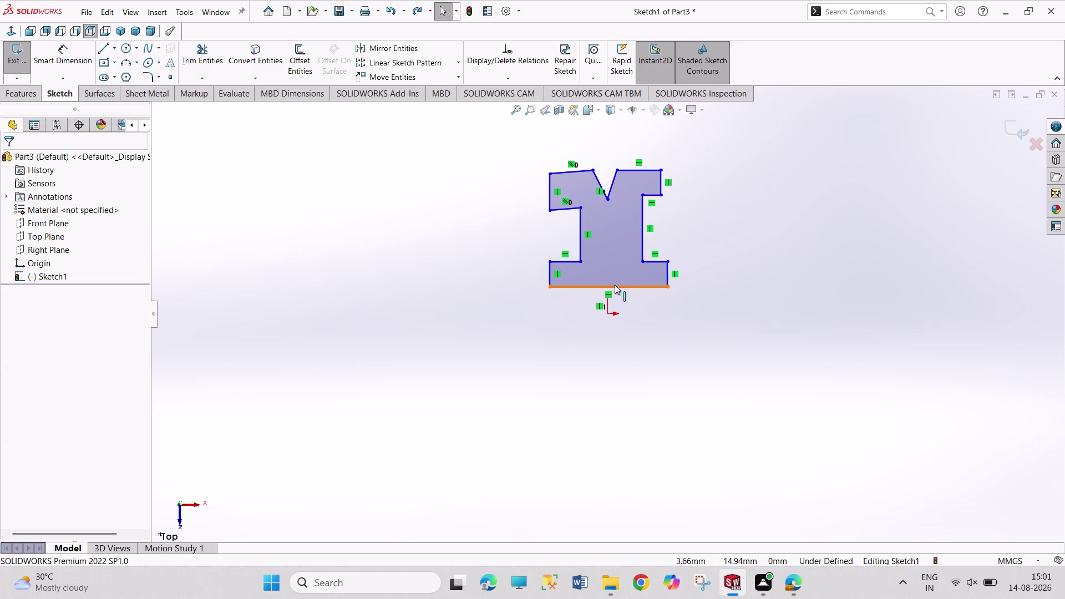
click(606, 287)
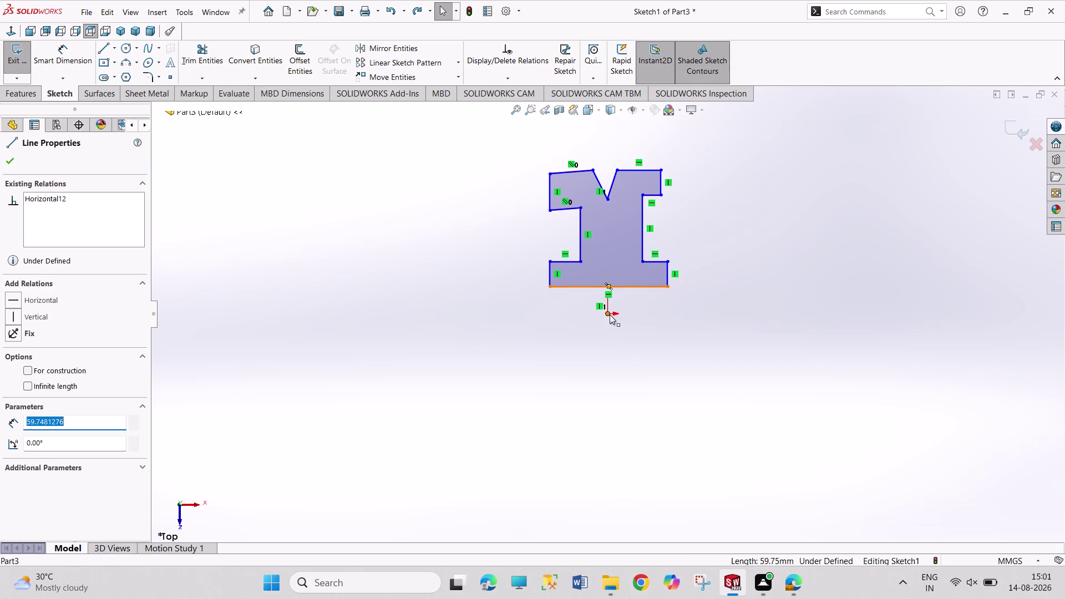
click(610, 314)
click(253, 417)
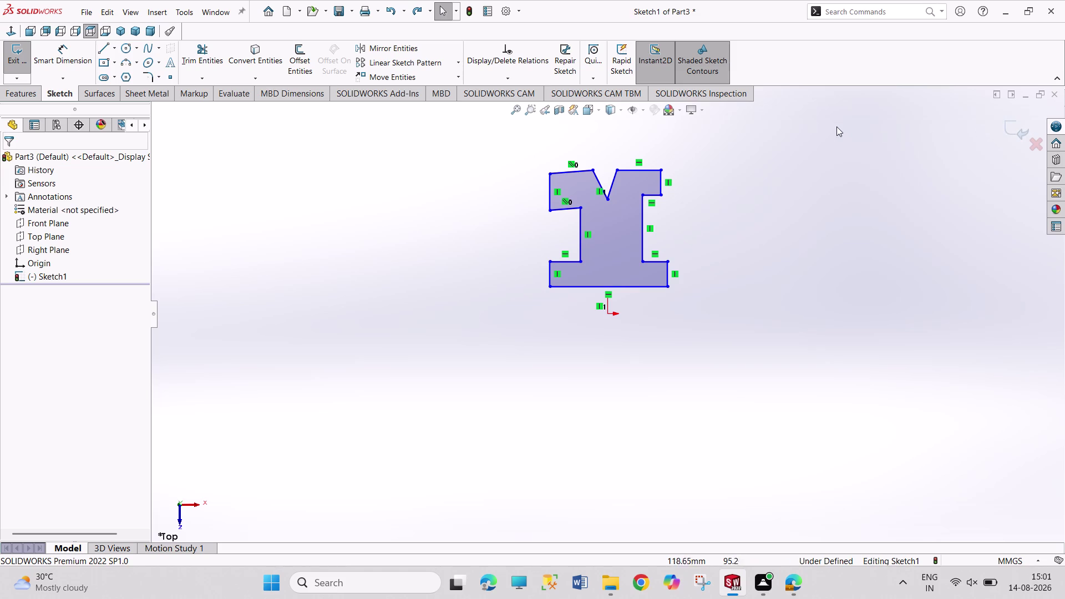
click(551, 194)
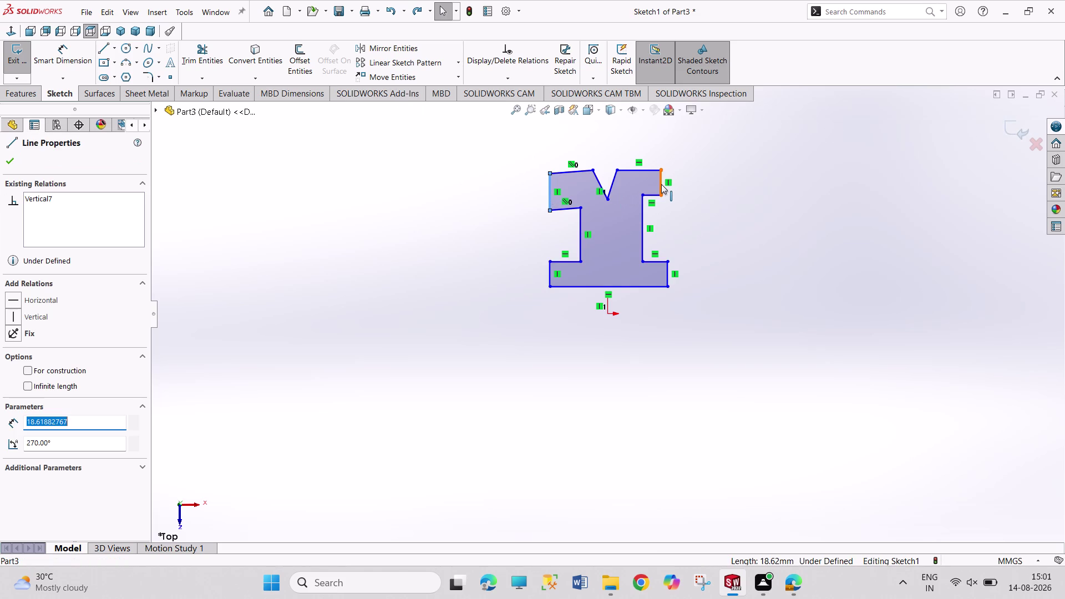
Draw a vertical construction centerline upward from the origin above the profile.
click(115, 48)
drag(126, 77, 131, 77)
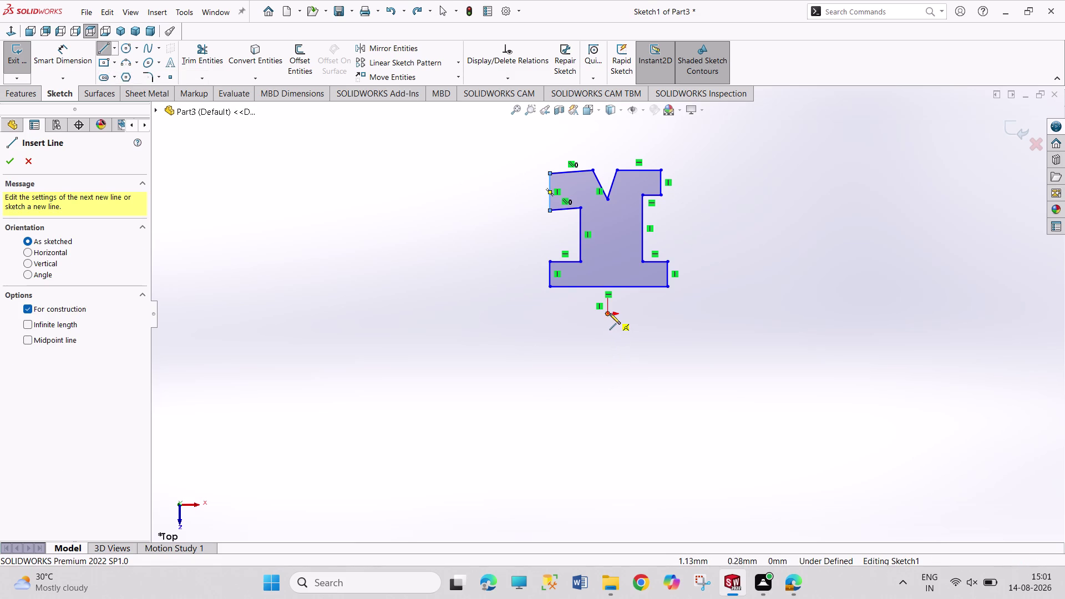
drag(610, 313, 609, 305)
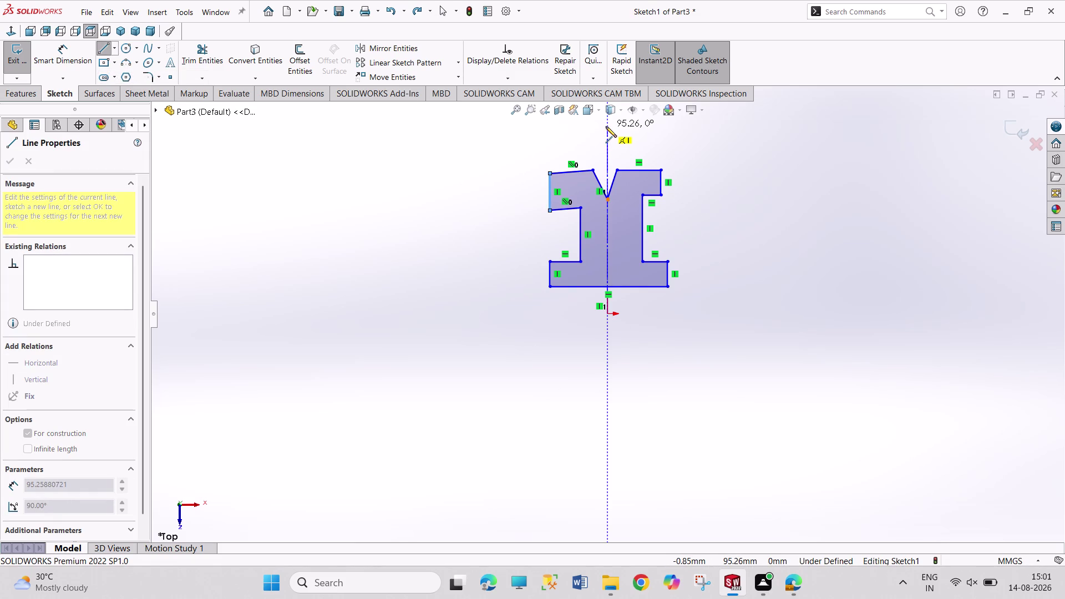
click(606, 127)
right_click(709, 156)
click(715, 165)
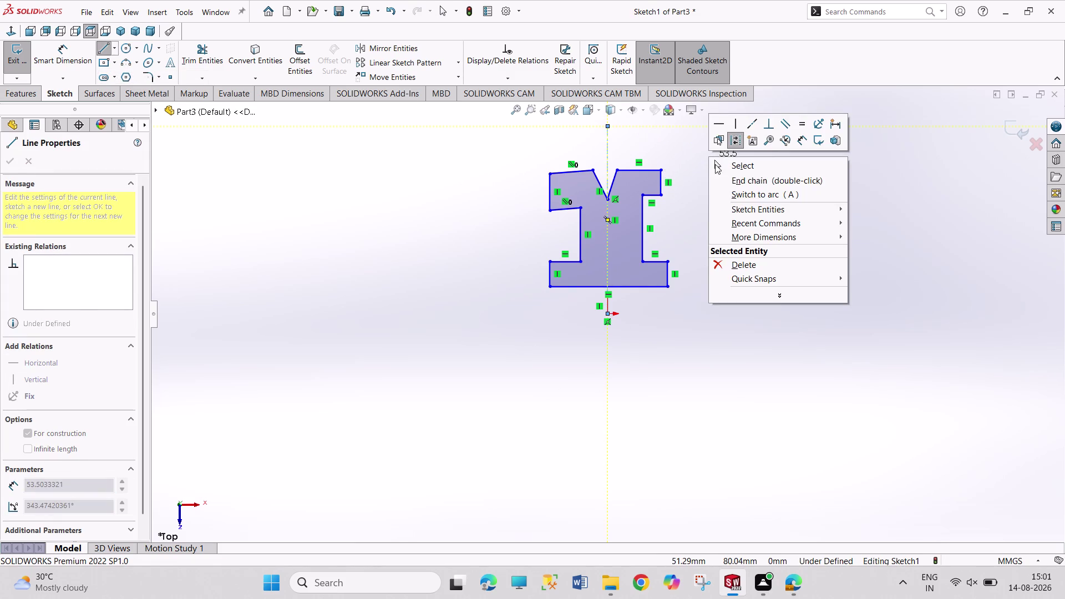
click(663, 186)
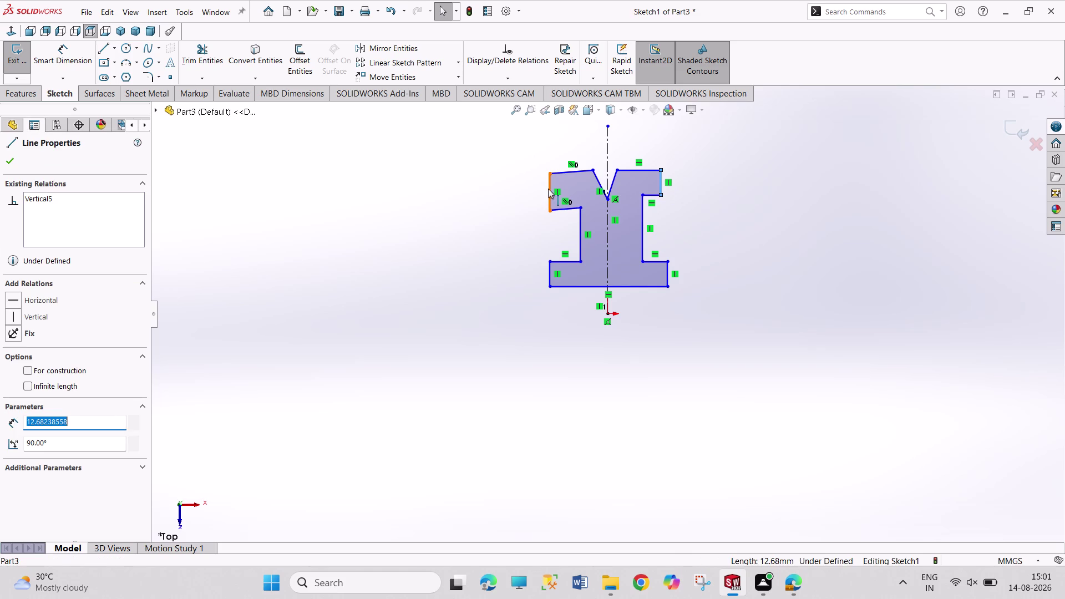
Make the head's left and right sides symmetric about the centerline.
click(549, 189)
click(606, 152)
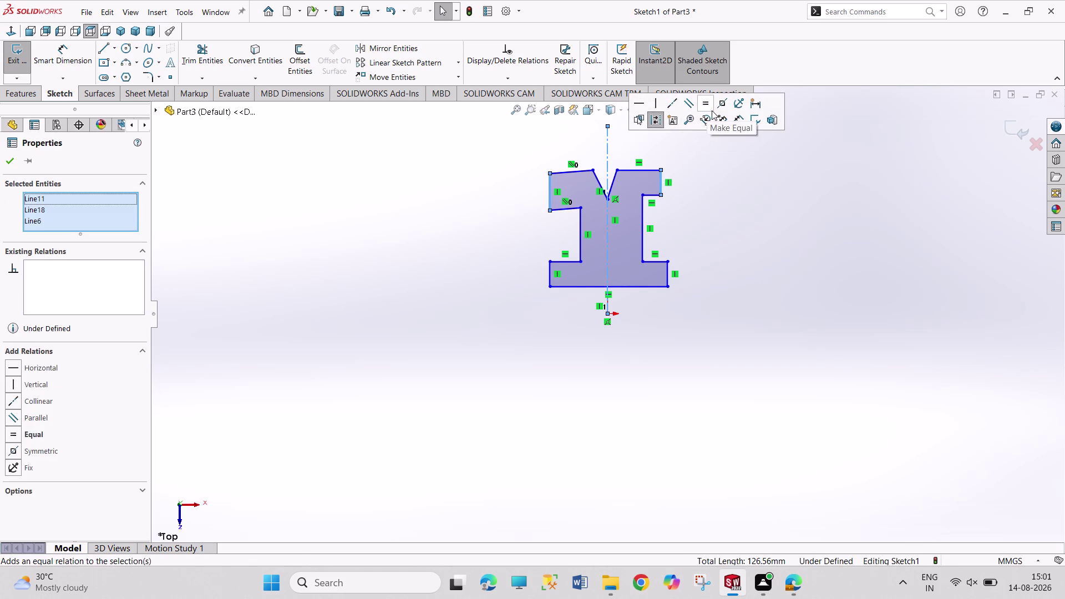
click(719, 108)
click(753, 264)
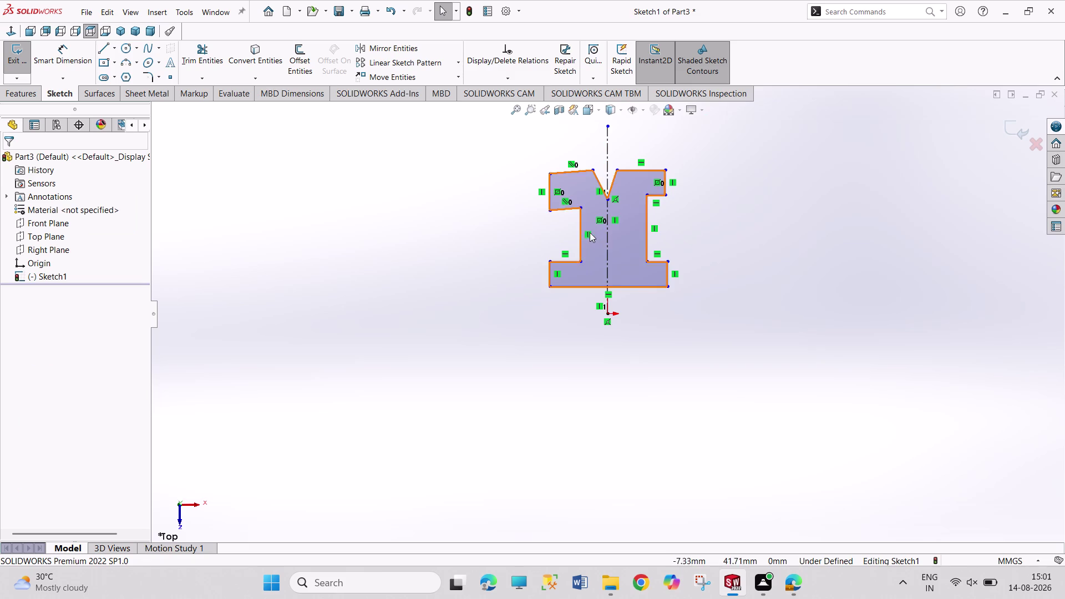
Make the shank's left and right edges symmetric about the centerline.
click(578, 235)
click(649, 240)
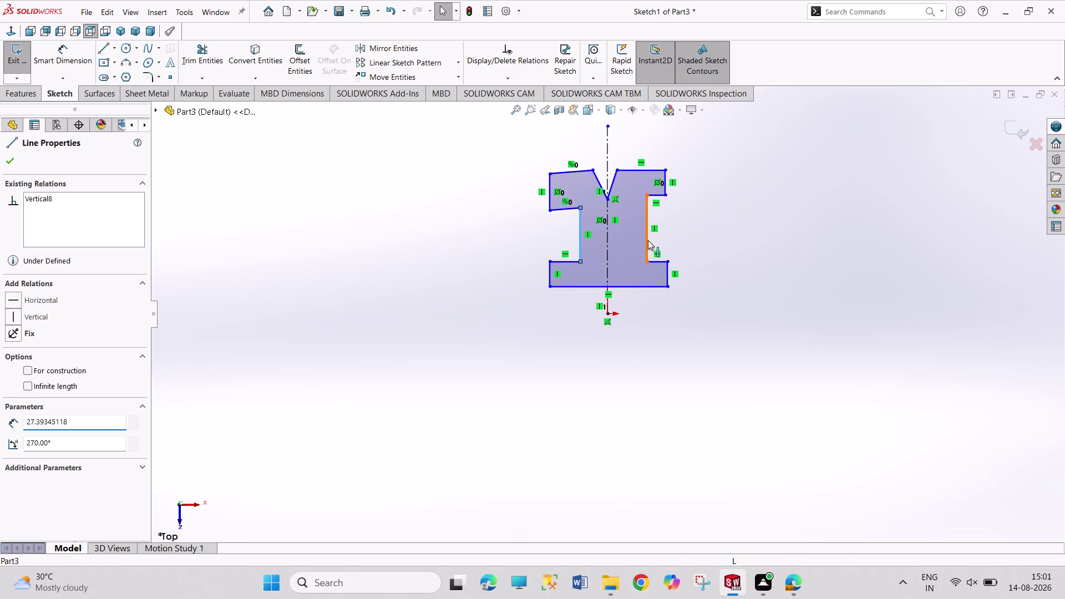
click(606, 242)
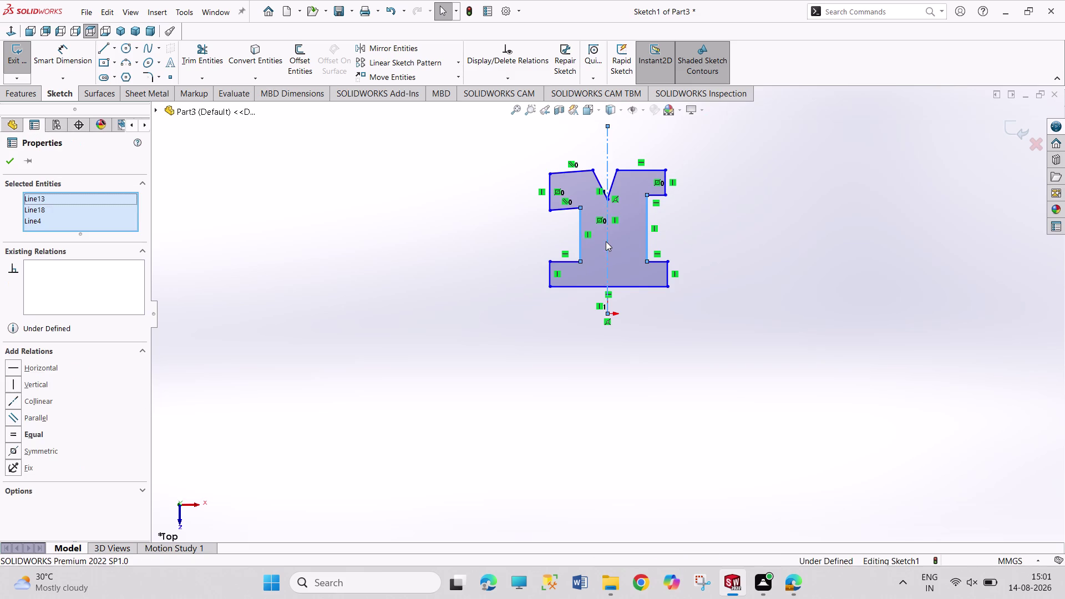
click(720, 195)
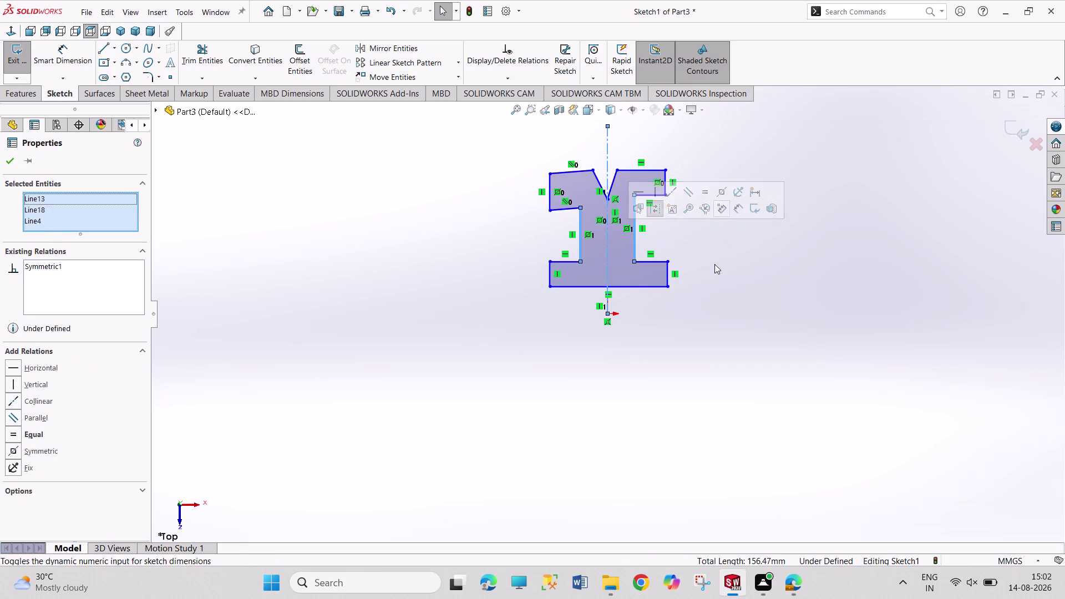
click(701, 318)
Make the base's left and right sides symmetric about the centerline.
click(551, 275)
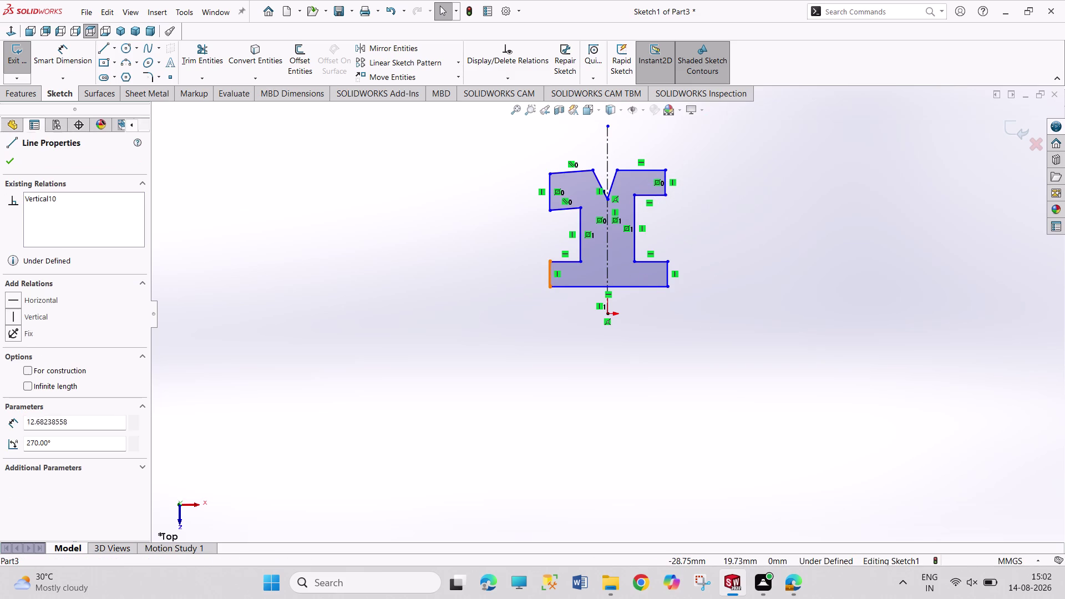
click(669, 278)
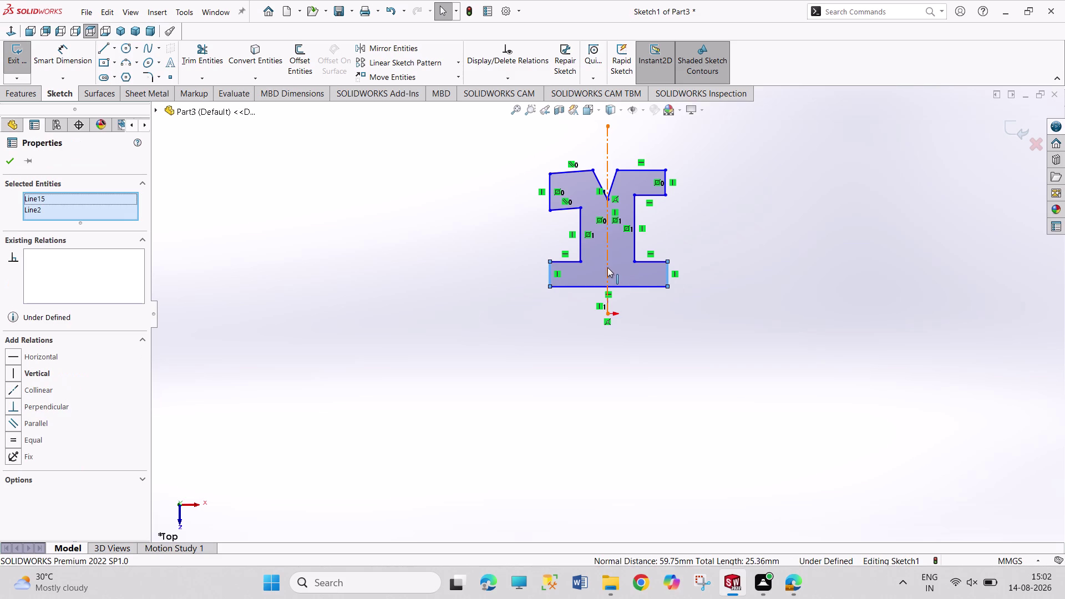
click(607, 268)
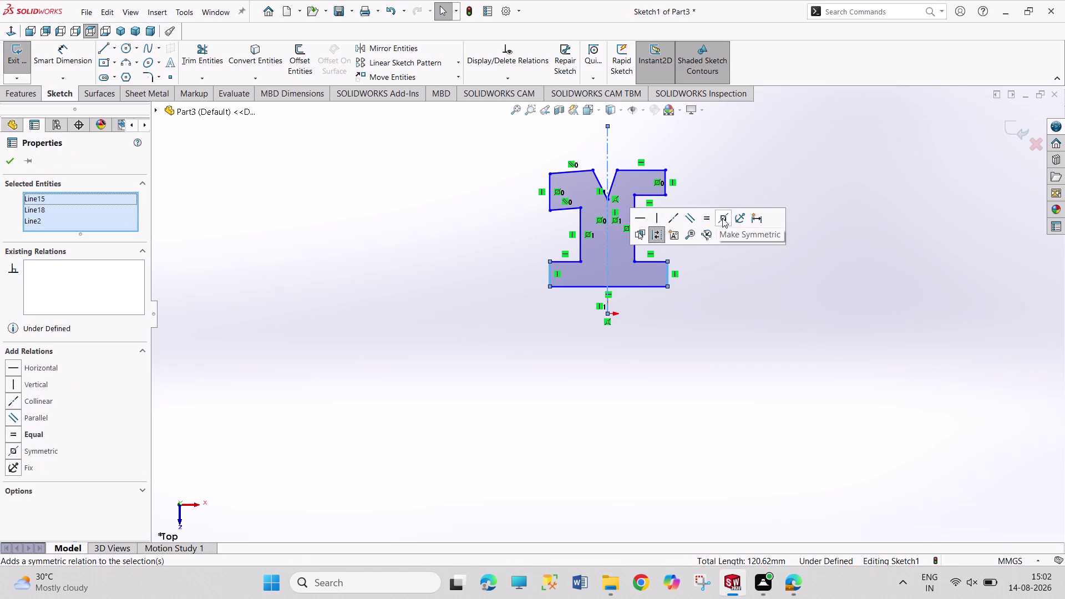
click(724, 218)
click(743, 327)
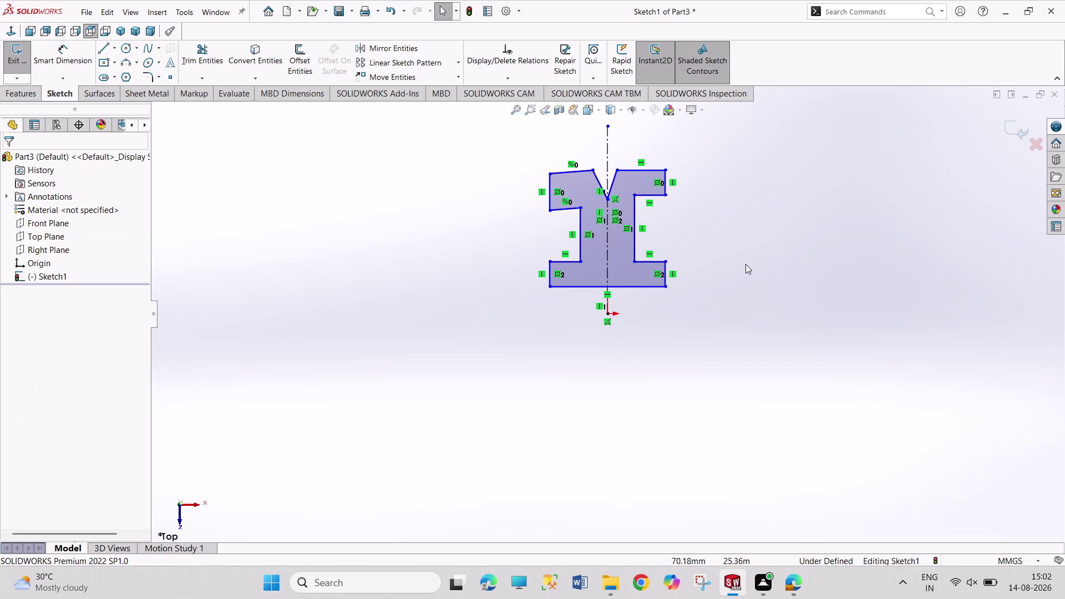
Make the two ledge edges above the base collinear.
click(568, 262)
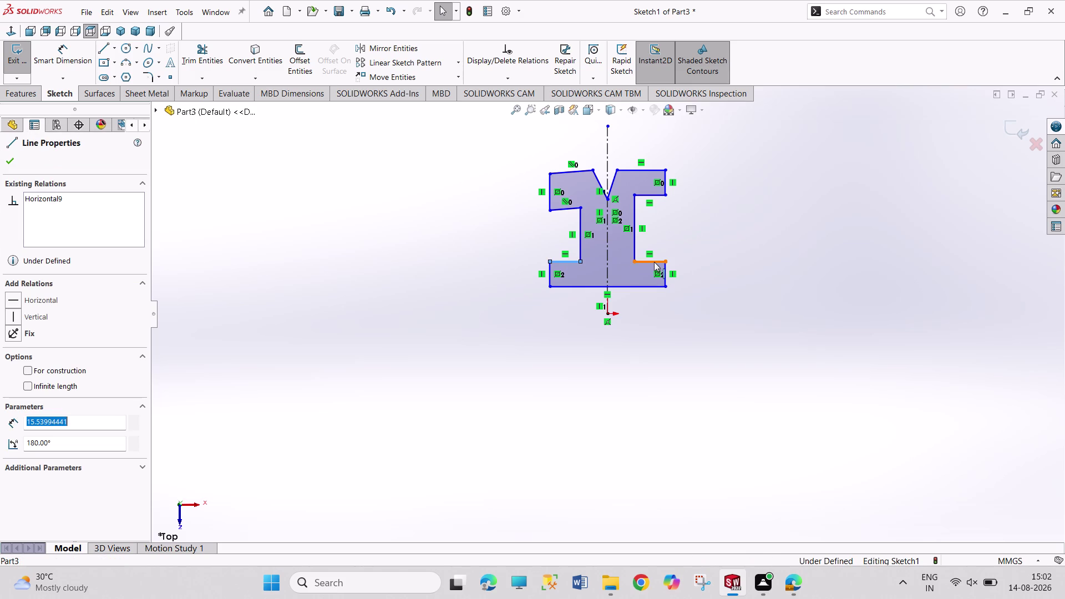
click(654, 262)
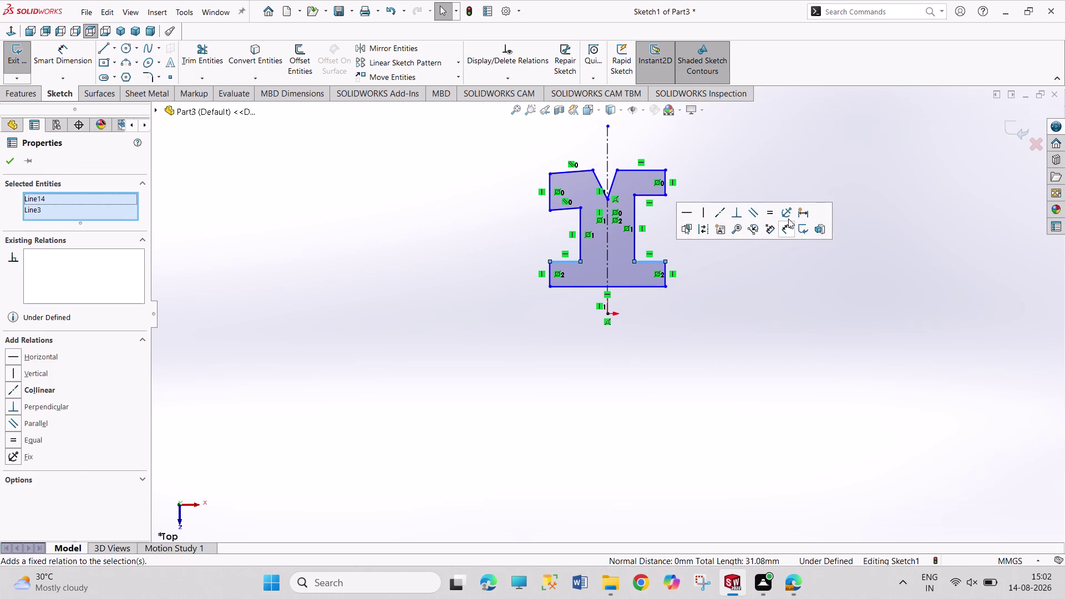
click(726, 213)
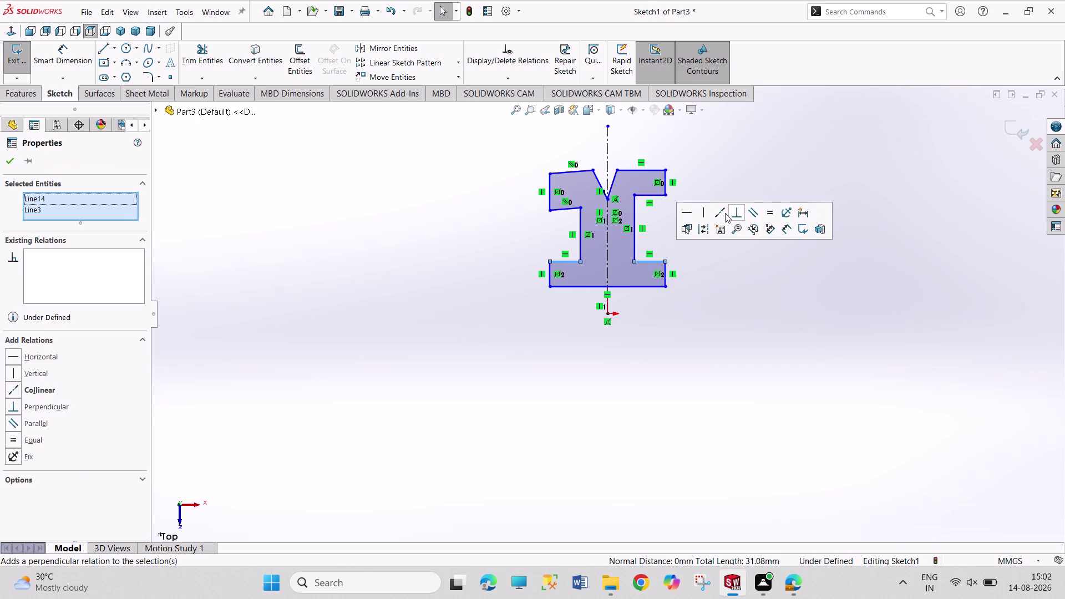
Make the head's top left and top right edges collinear.
click(573, 173)
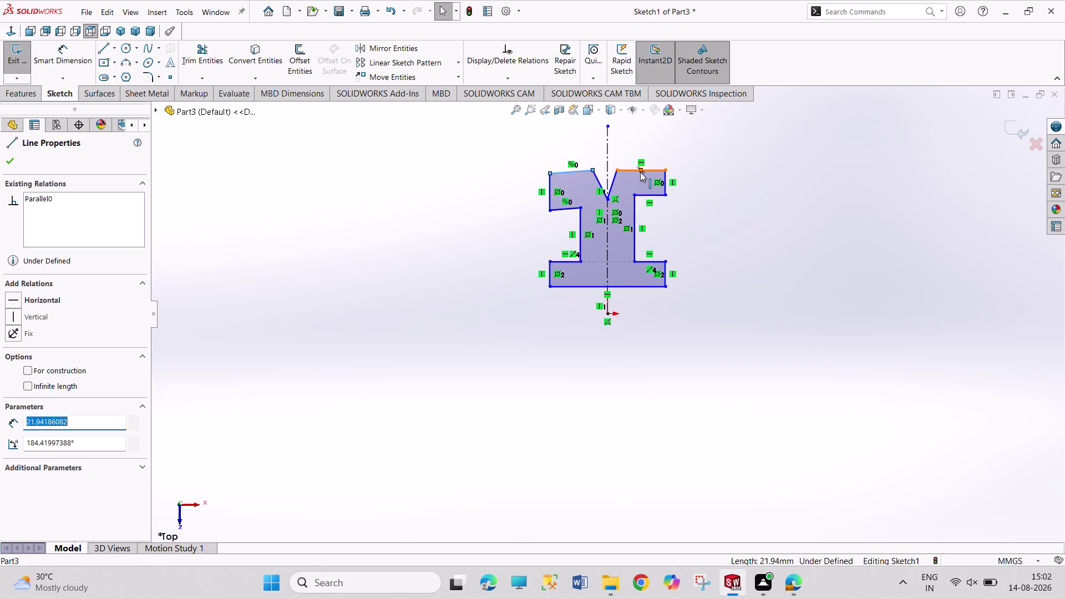
click(640, 172)
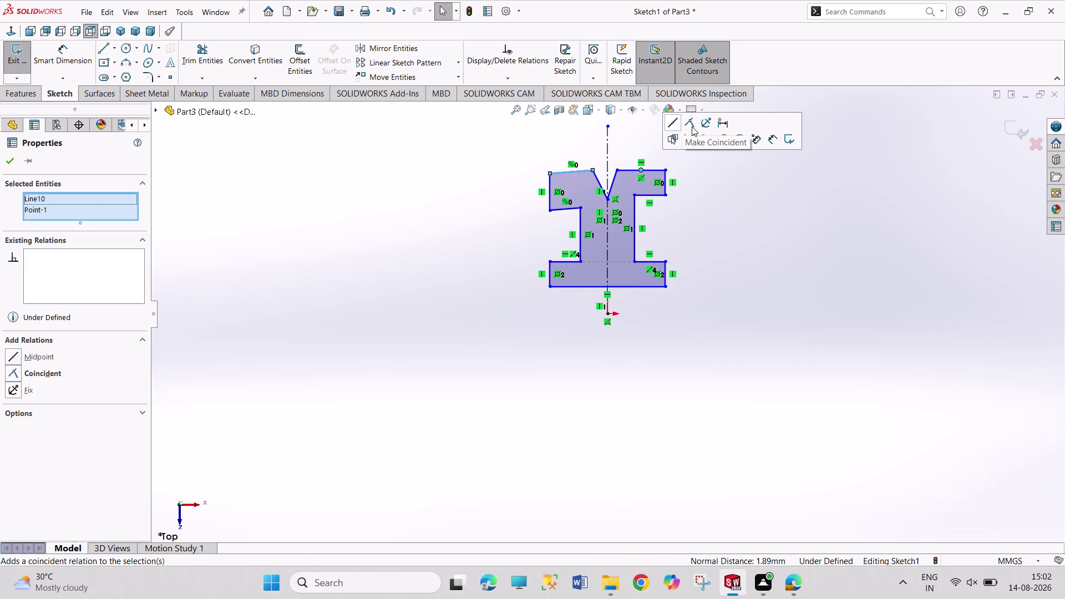
click(712, 226)
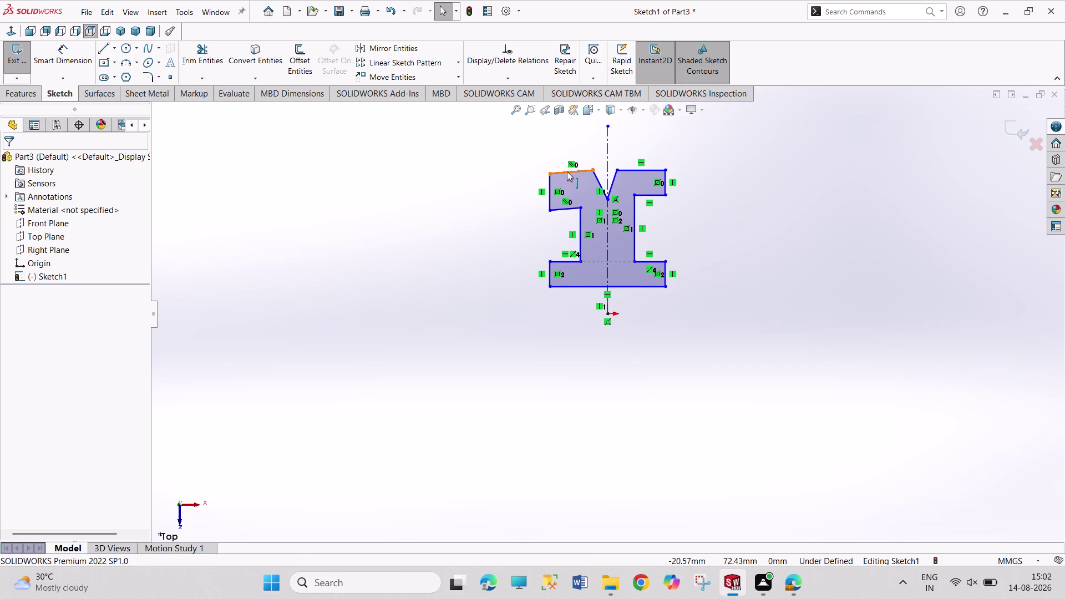
click(567, 171)
click(635, 170)
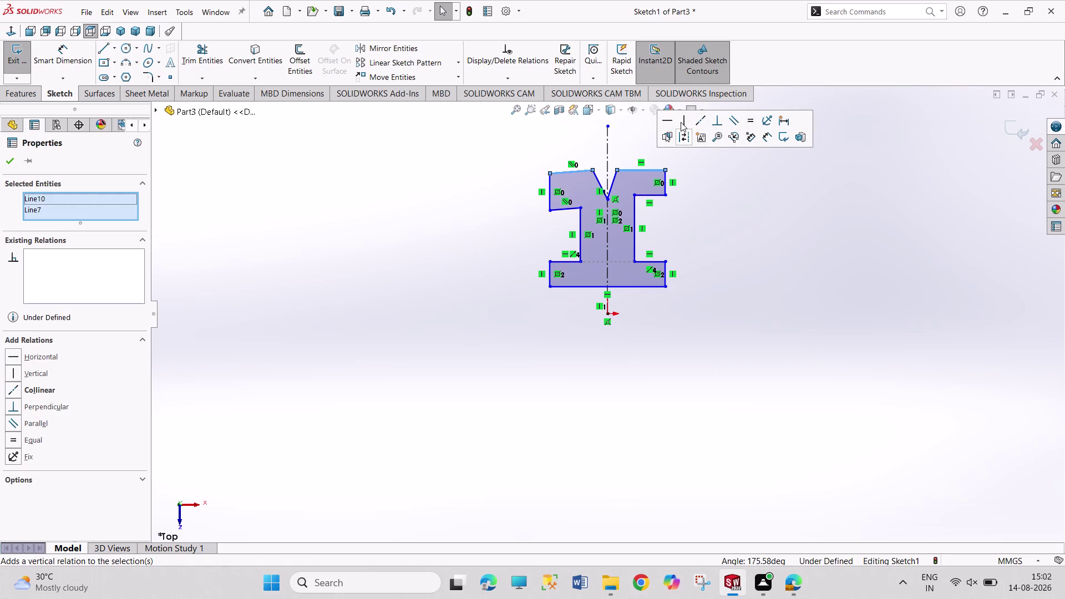
click(704, 122)
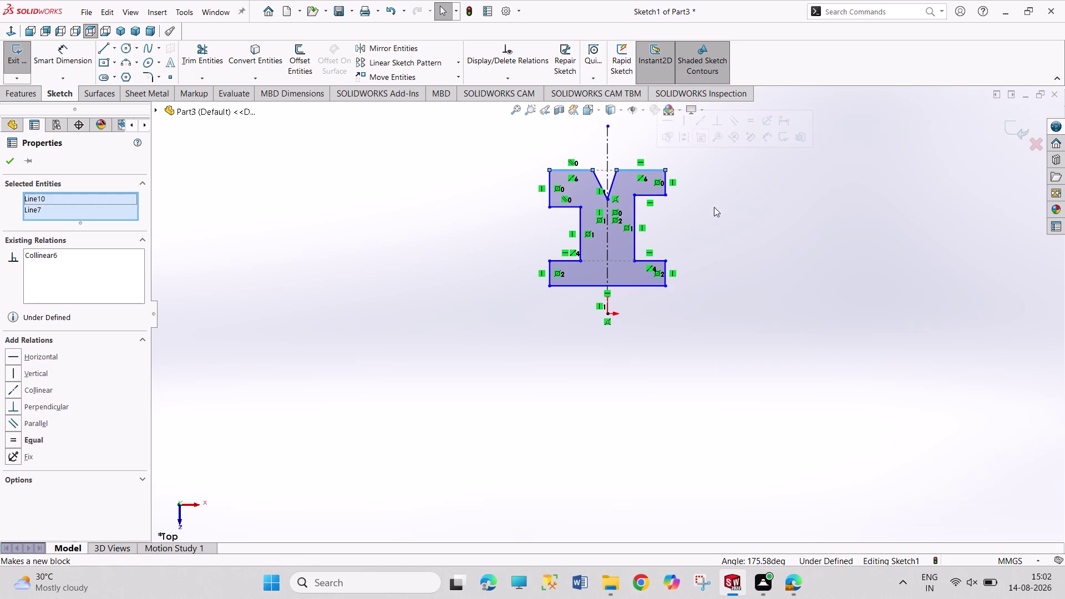
click(715, 221)
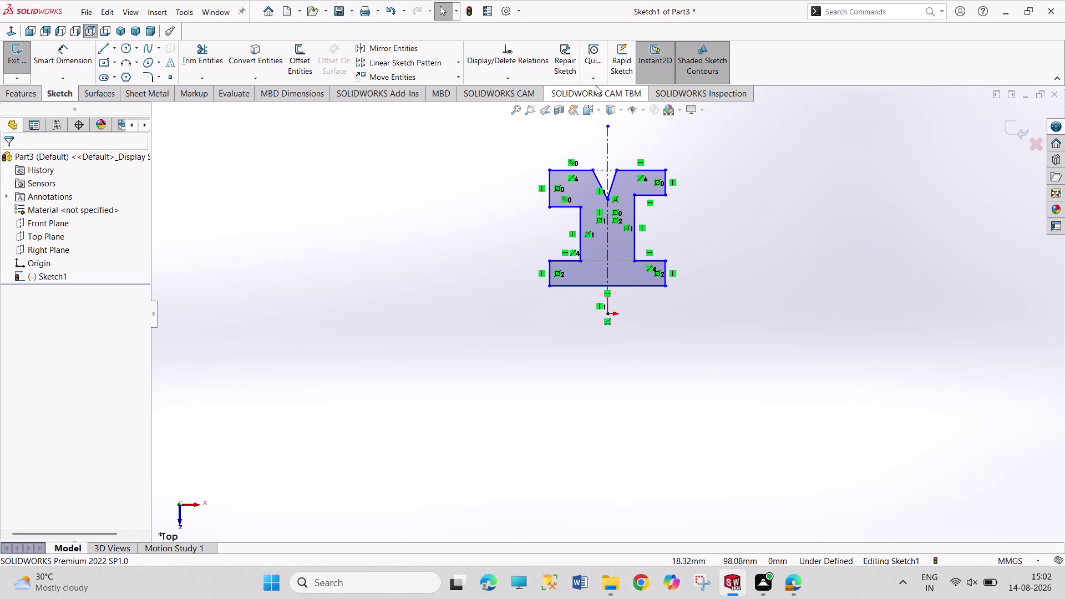
scroll(up, 3)
scroll(down, 3)
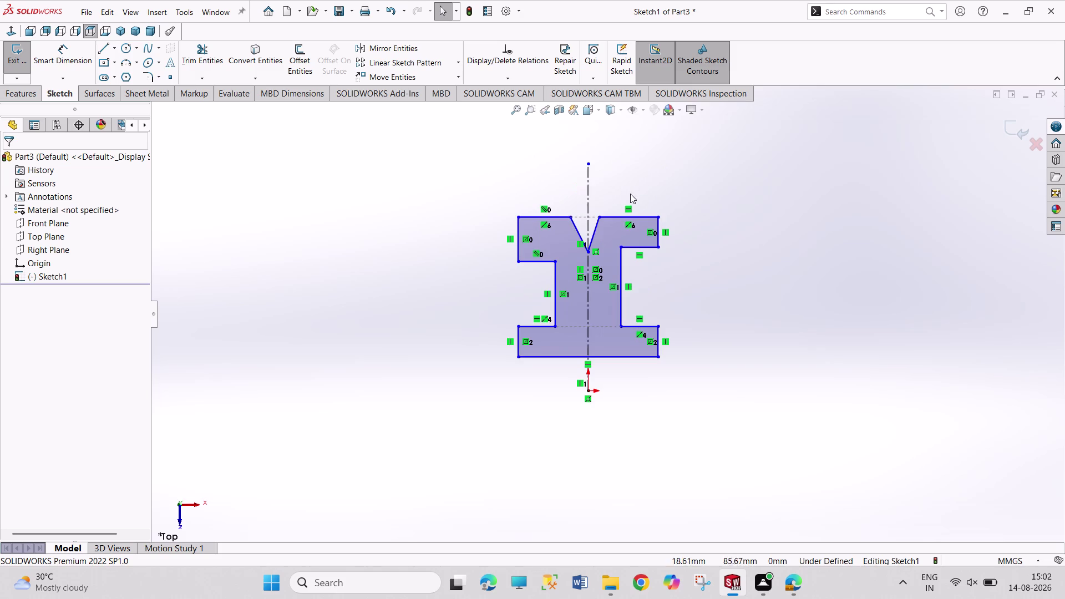
scroll(down, 3)
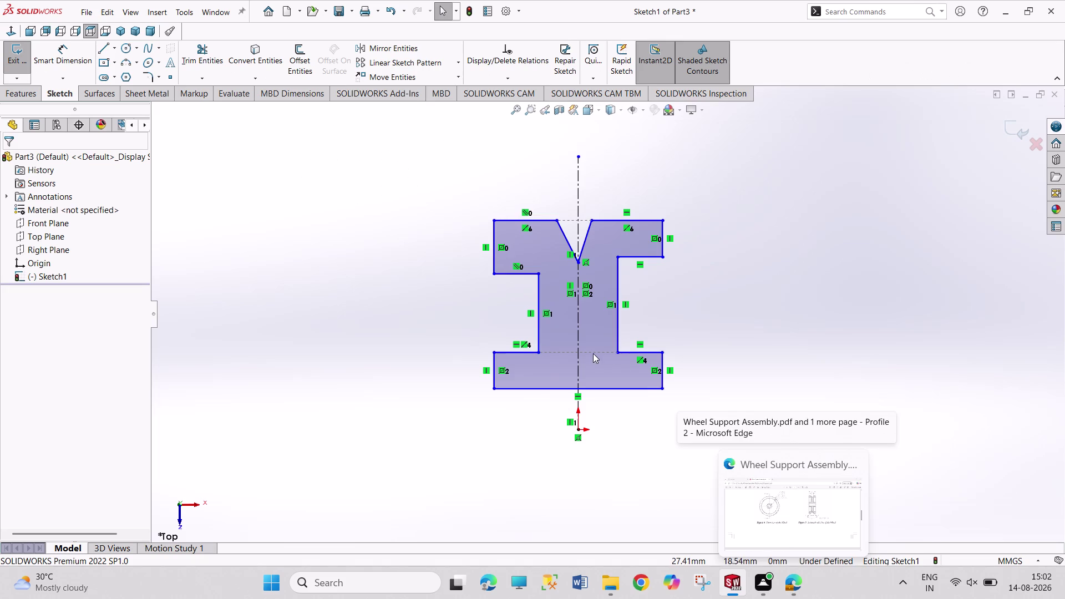
right_drag(426, 415, 400, 244)
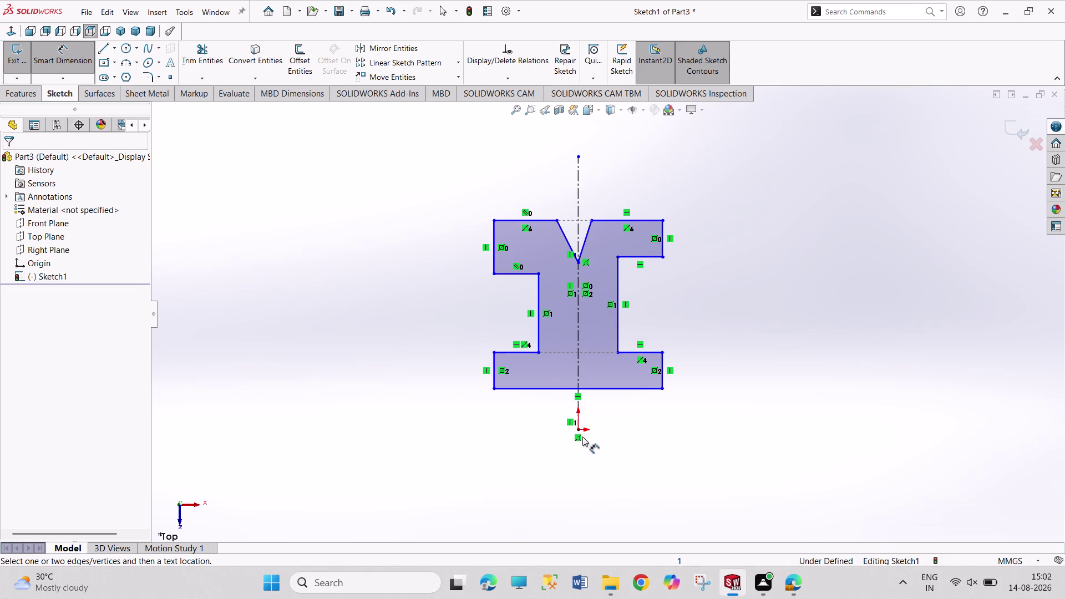
Dimension the profile's bottom edge 6.25/2 (3.125 mm) from the origin.
click(580, 431)
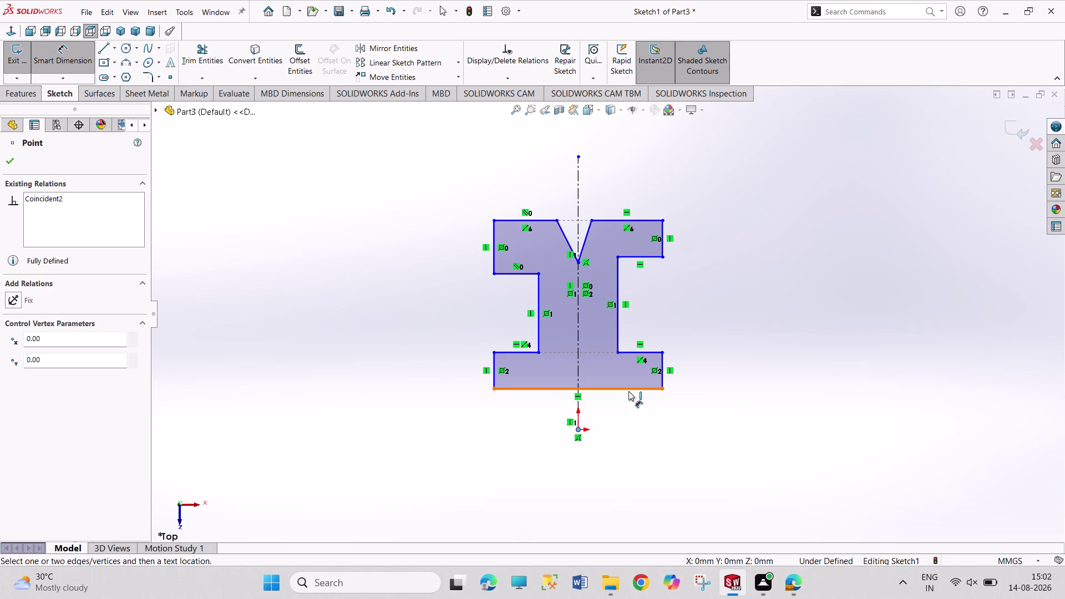
click(629, 391)
click(689, 414)
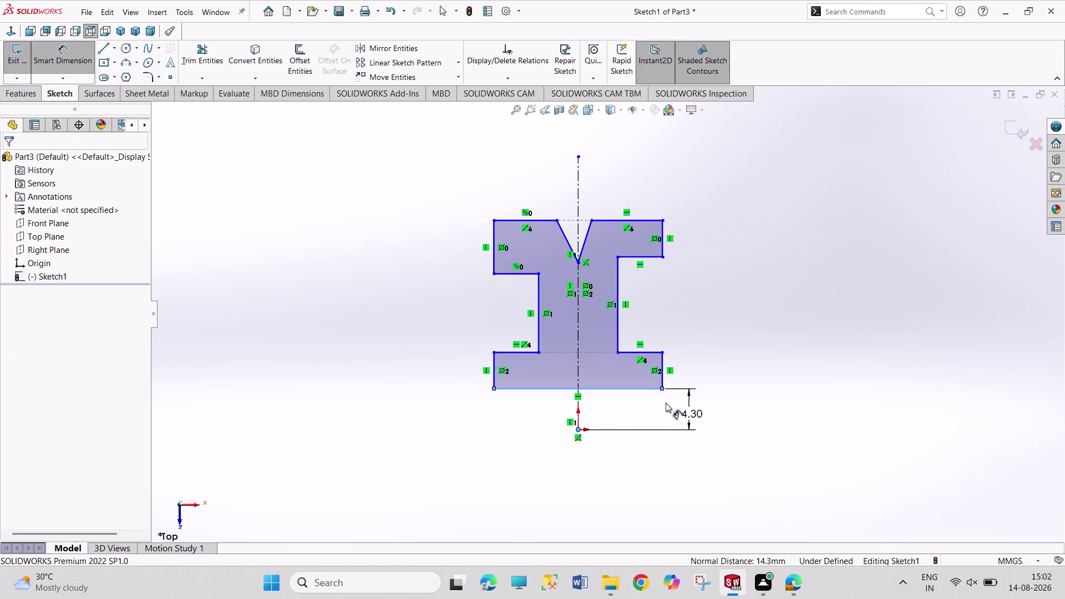
key(6)
text(.25/)
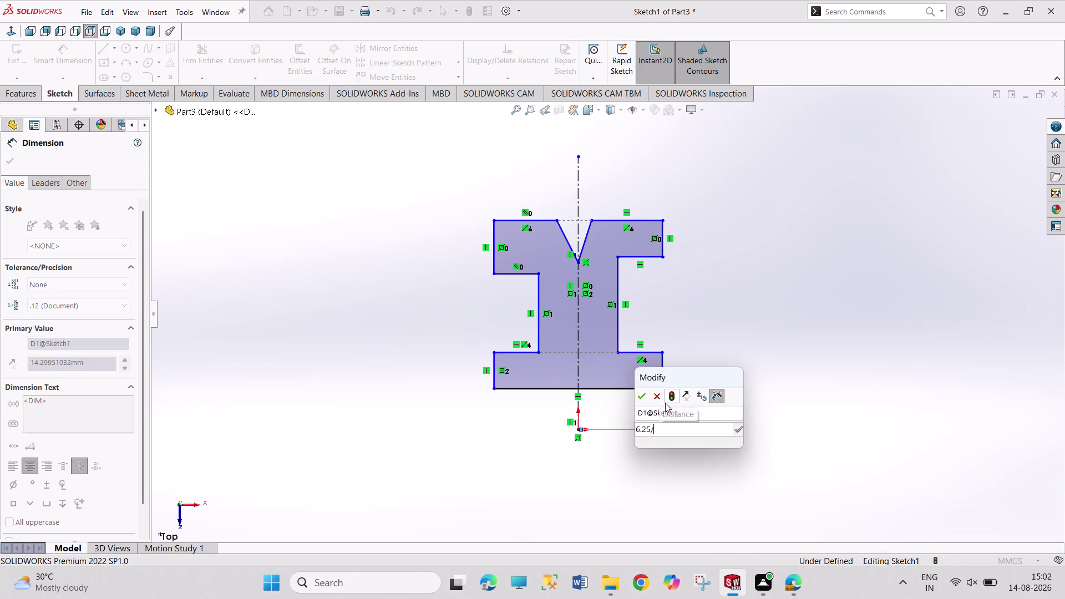
text(2)
key(Return)
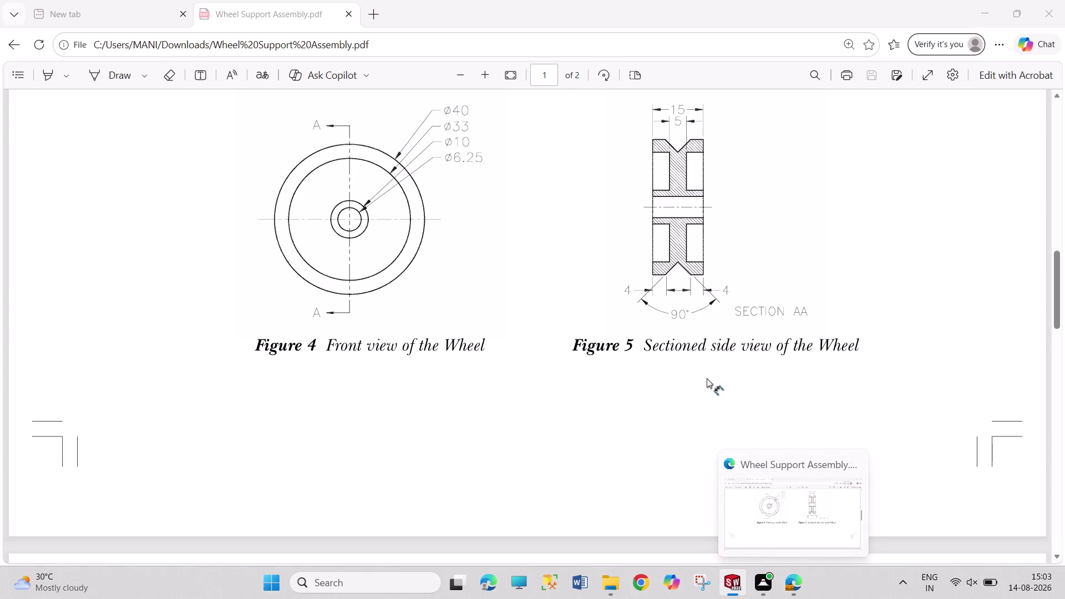
click(577, 431)
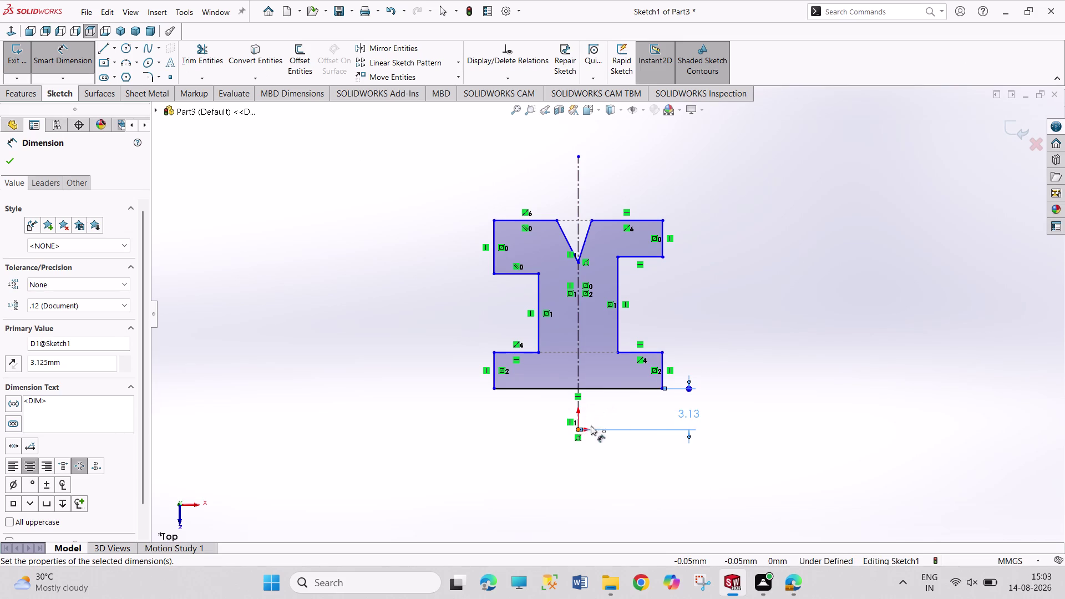
Dimension the flange top 5 mm and the head underside 33/2 (16.5 mm) from the origin.
click(654, 355)
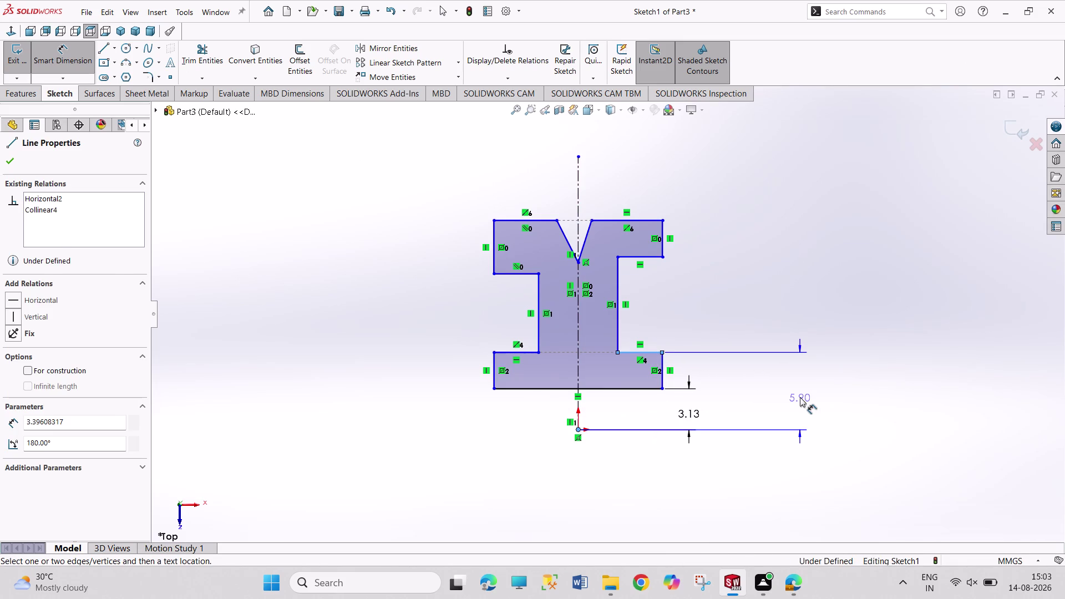
click(800, 397)
key(5)
key(Return)
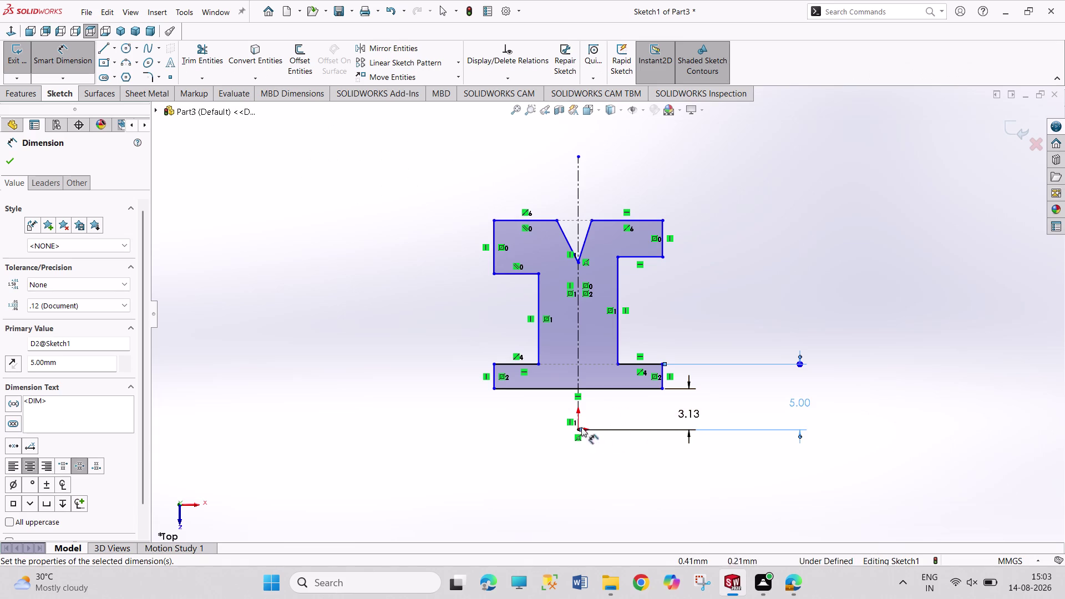
click(577, 429)
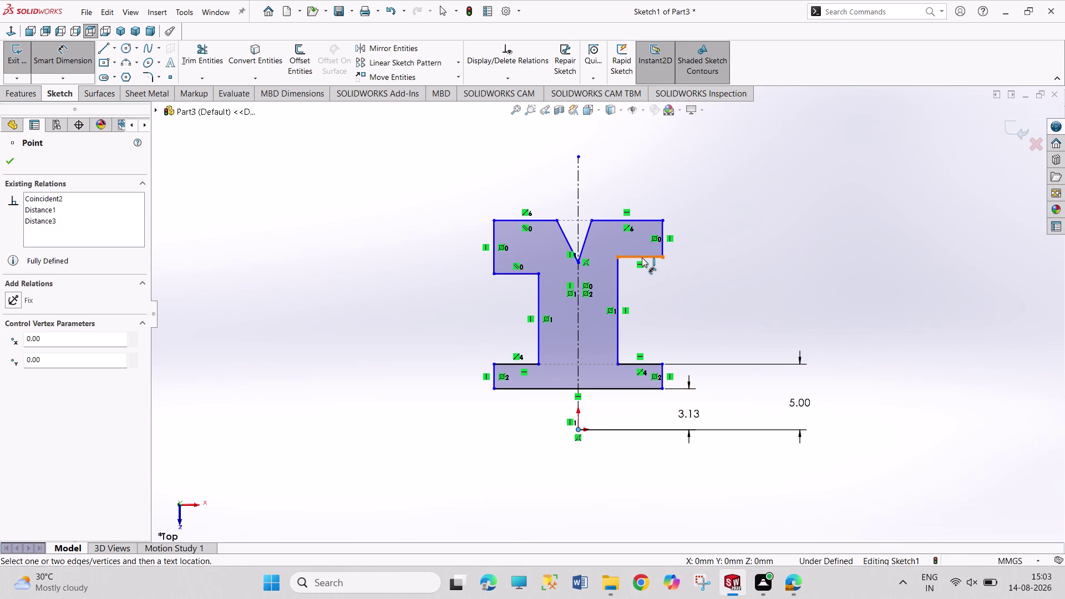
click(642, 257)
click(846, 357)
text(3)
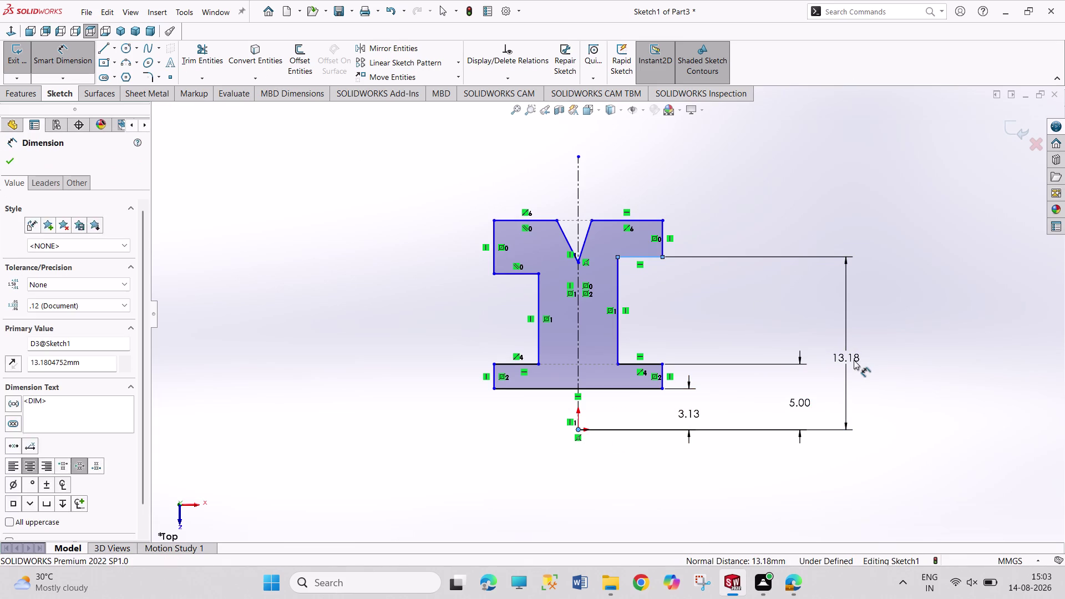
text(3)
text(/)
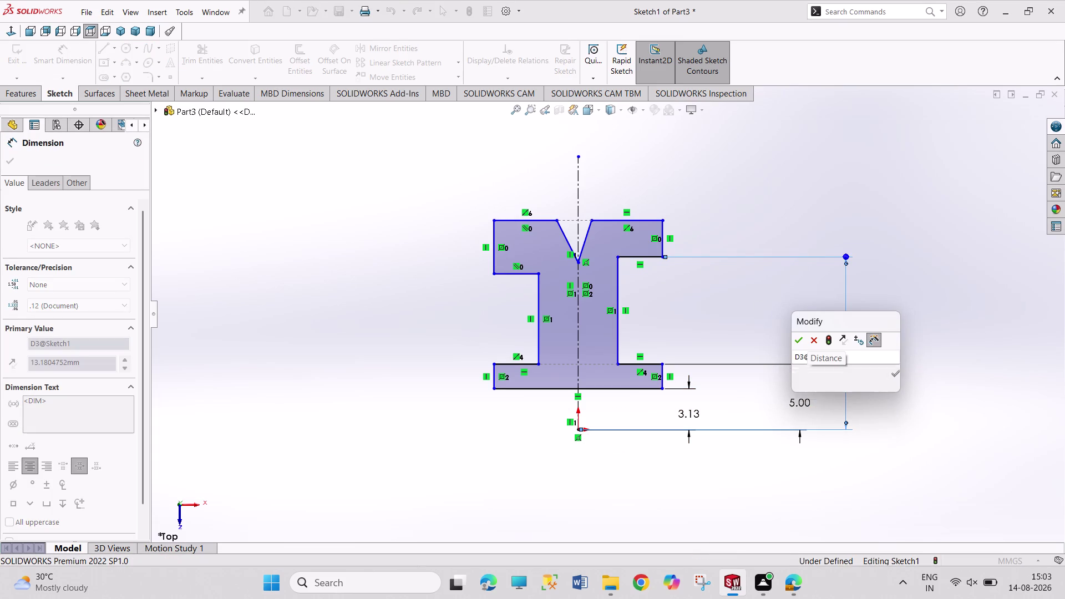
text(2)
key(Return)
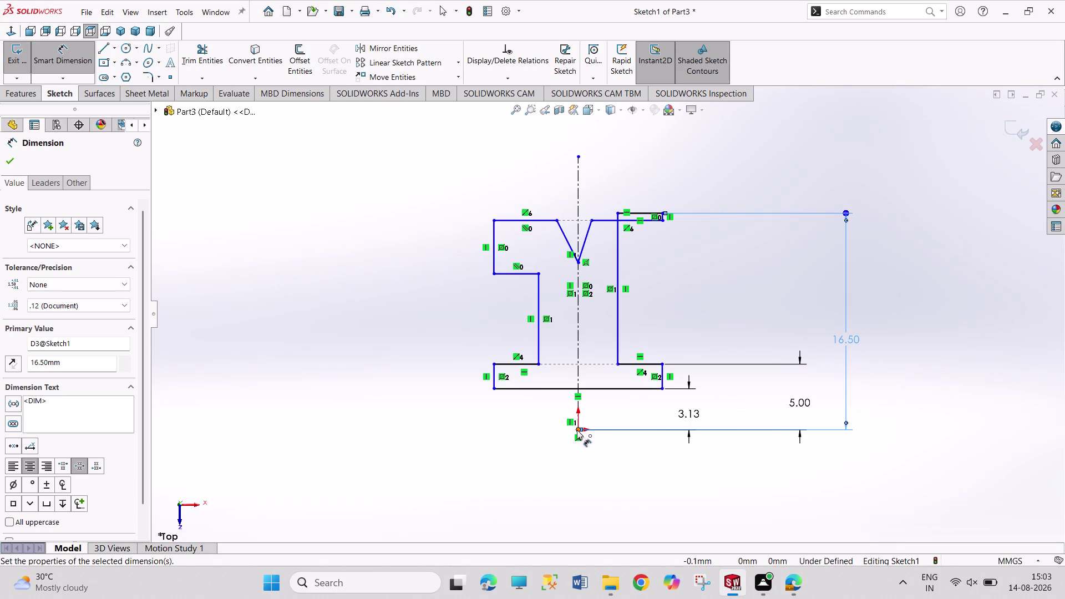
Dimension the top edge 20 mm from the origin and end dimensioning.
click(577, 430)
click(602, 221)
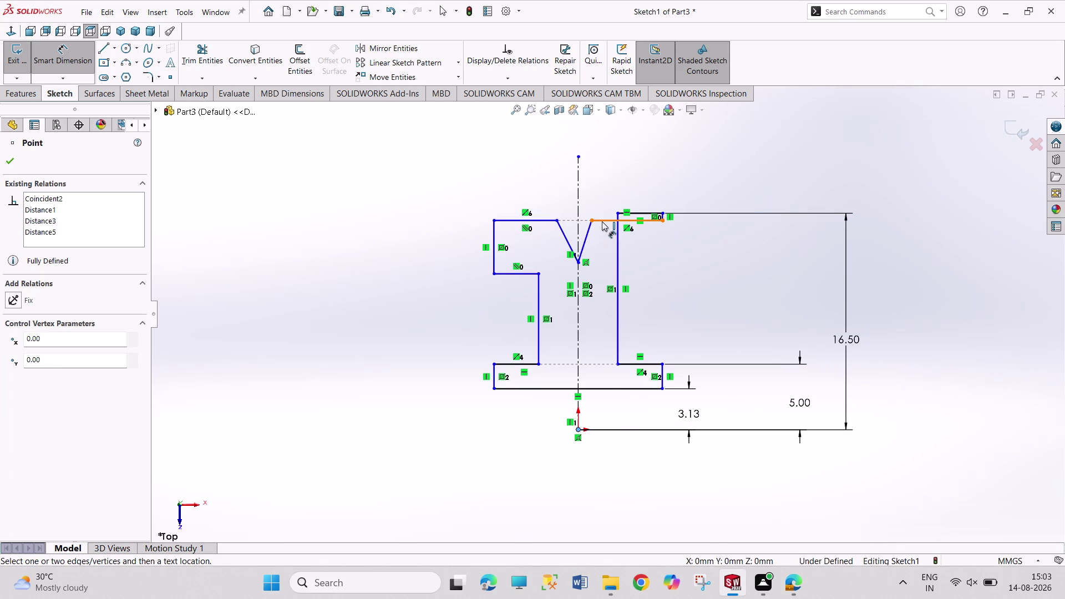
click(925, 320)
text(2)
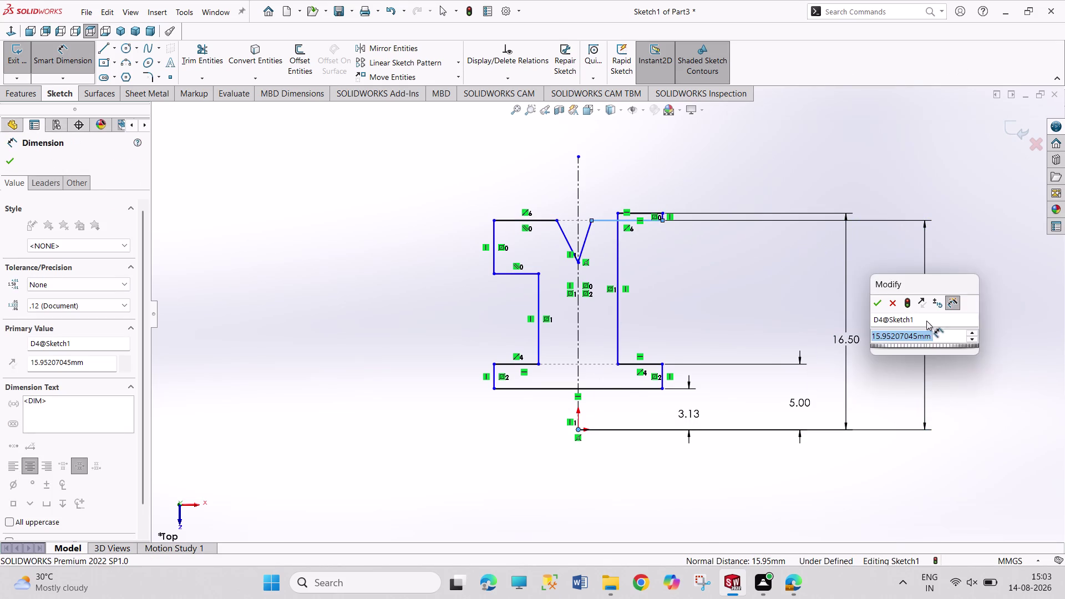
text(0)
key(Return)
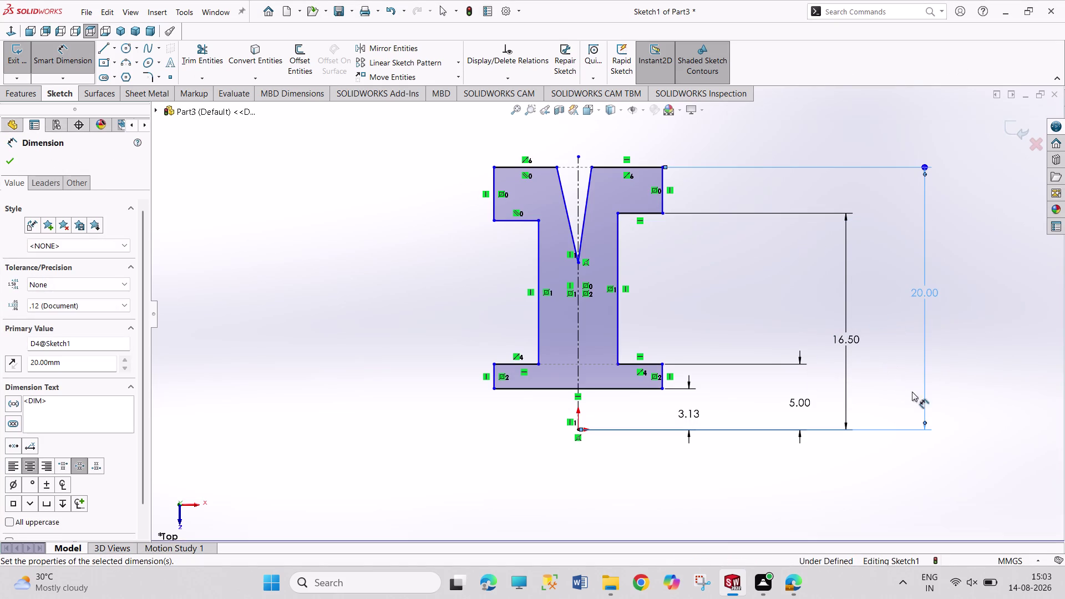
right_click(974, 394)
click(981, 430)
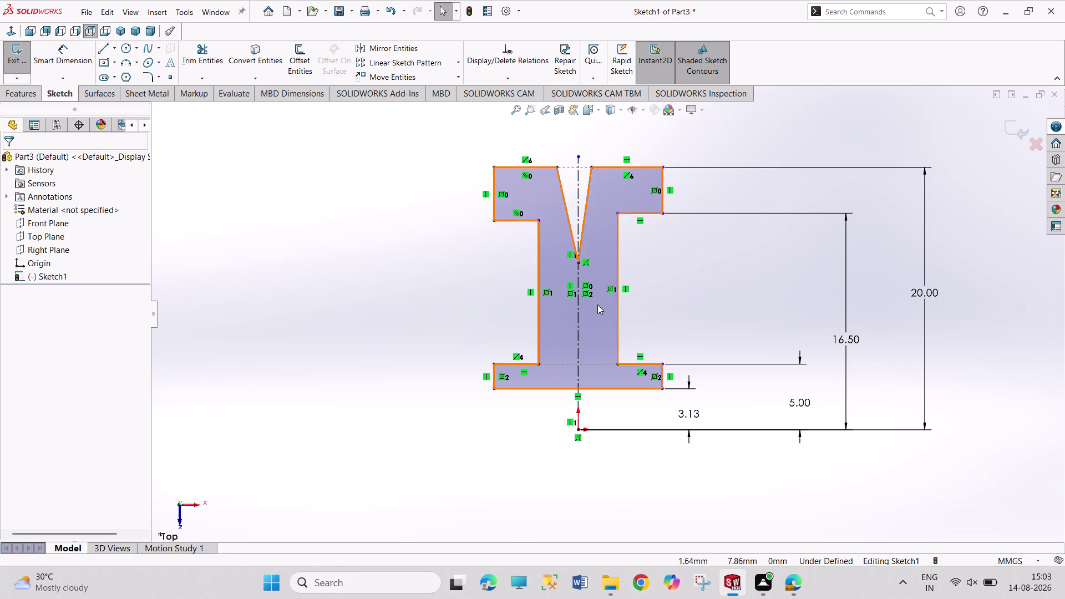
Drag the V-notch bottom point up and adjust its right top corner.
drag(578, 263, 577, 204)
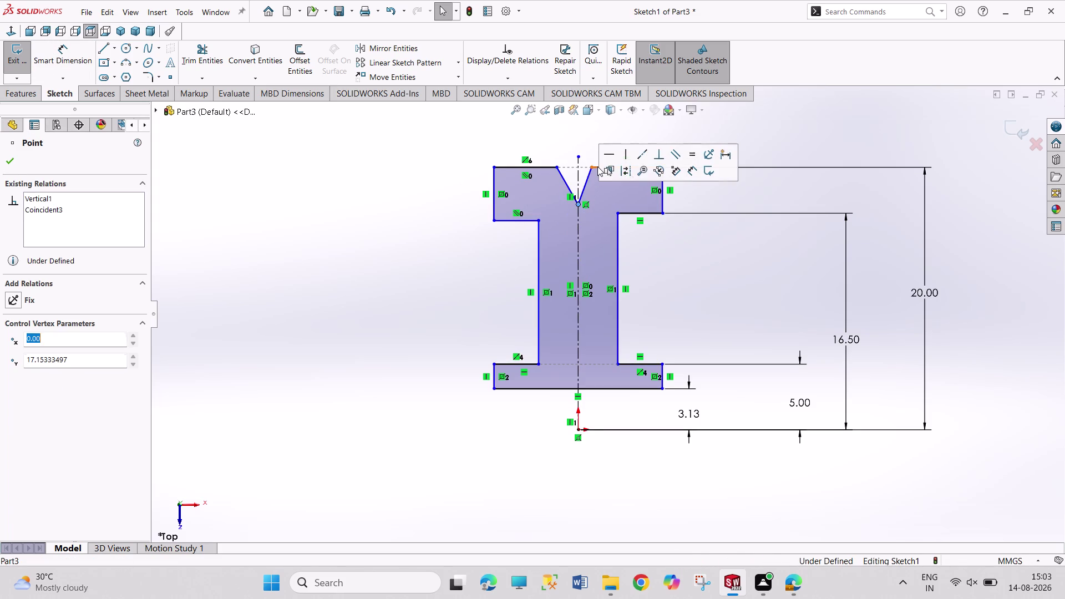
drag(592, 166, 606, 172)
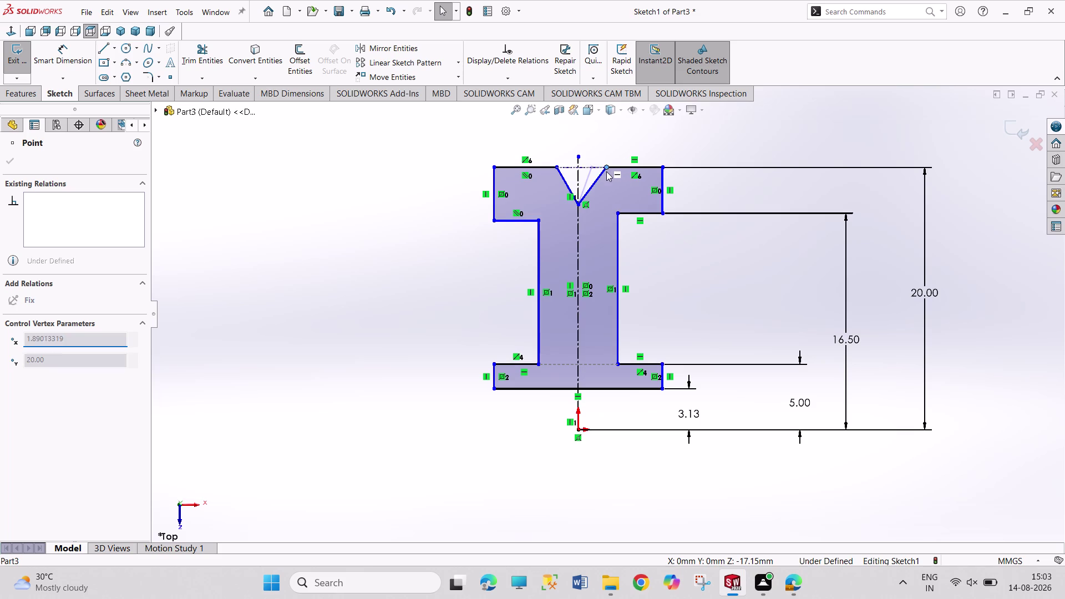
drag(607, 172, 600, 171)
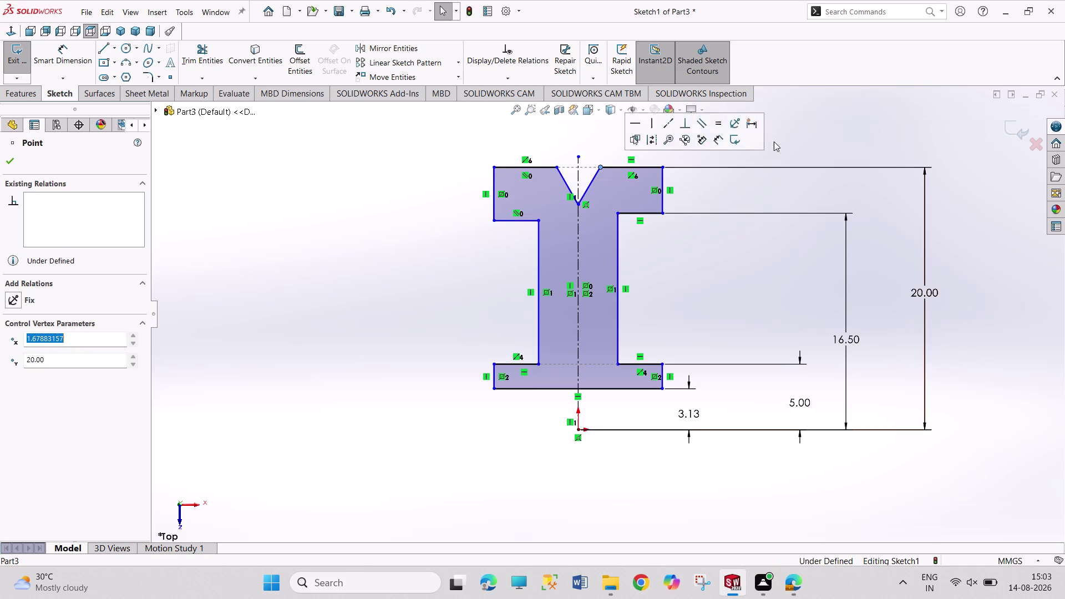
Make the notch's two top corners symmetric about the centreline.
click(824, 114)
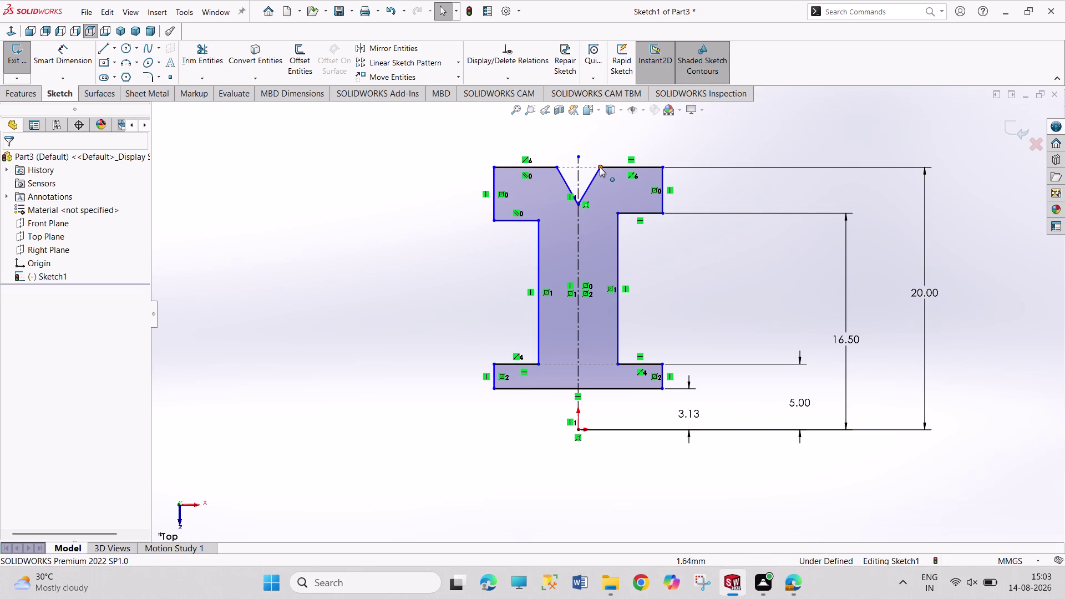
click(600, 167)
click(558, 165)
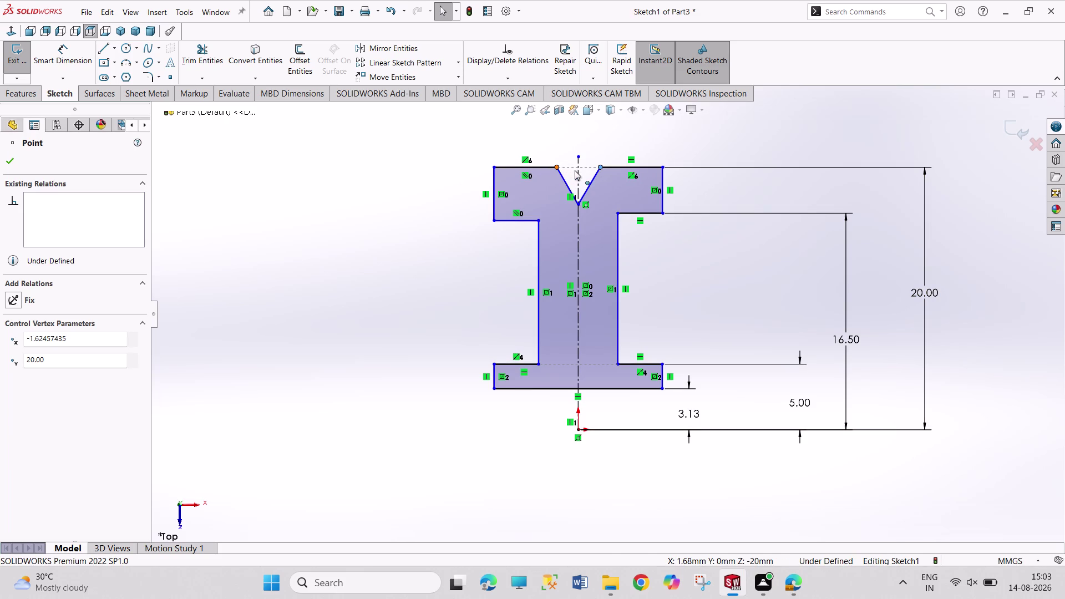
click(576, 173)
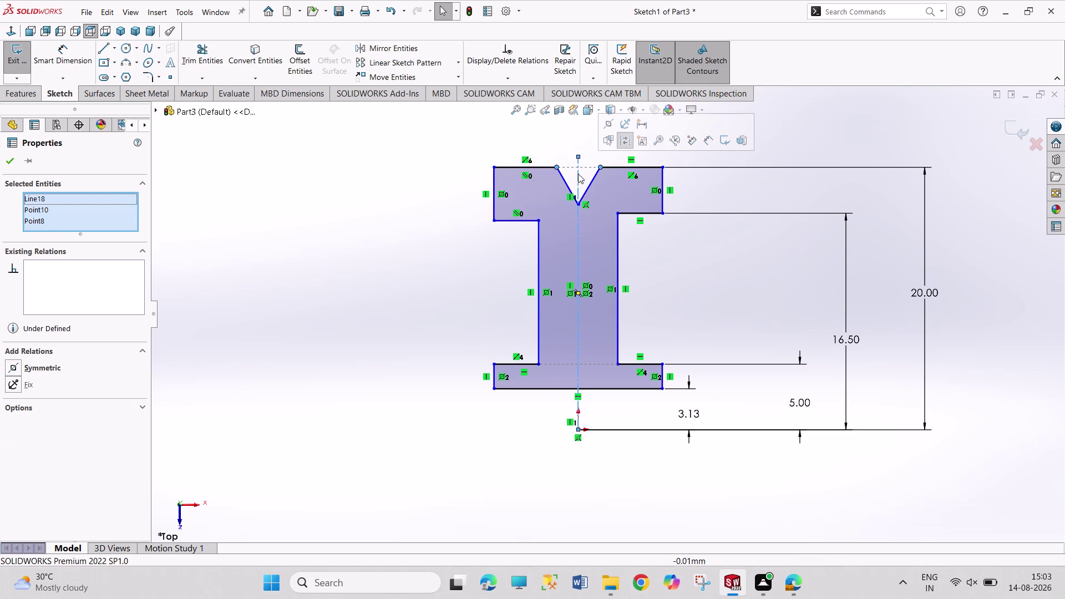
click(609, 121)
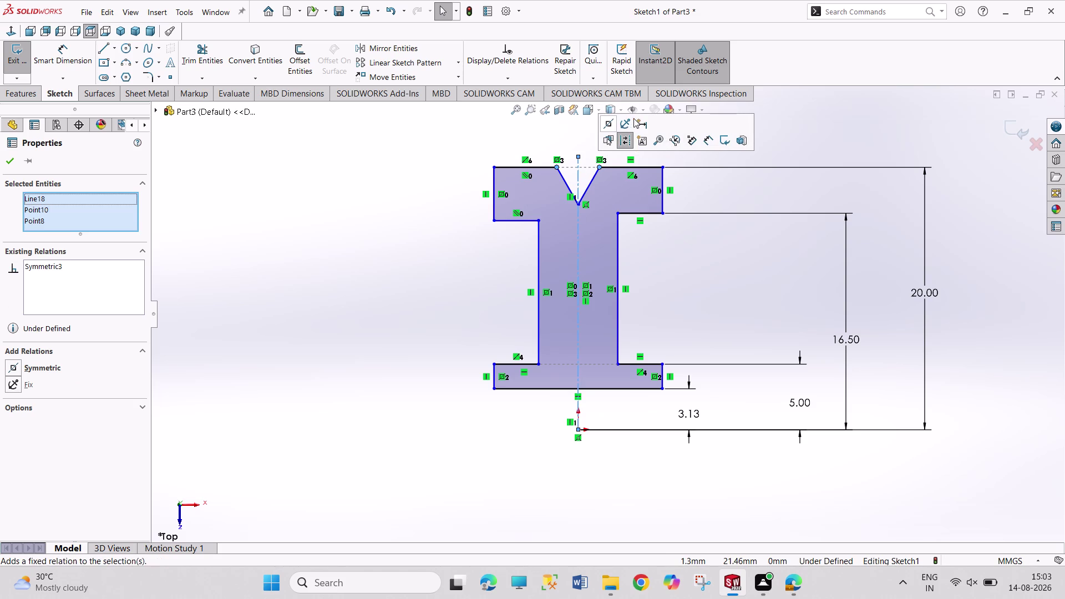
click(764, 144)
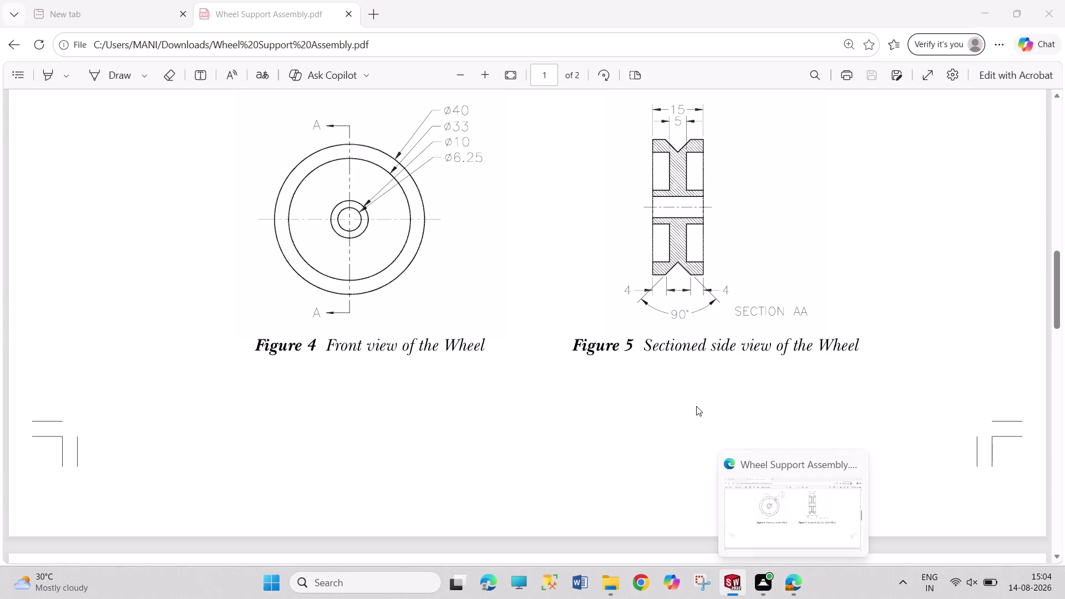
Review Figures 4 and 5 of the Wheel Support Assembly PDF, then return to SOLIDWORKS.
right_drag(502, 485, 503, 376)
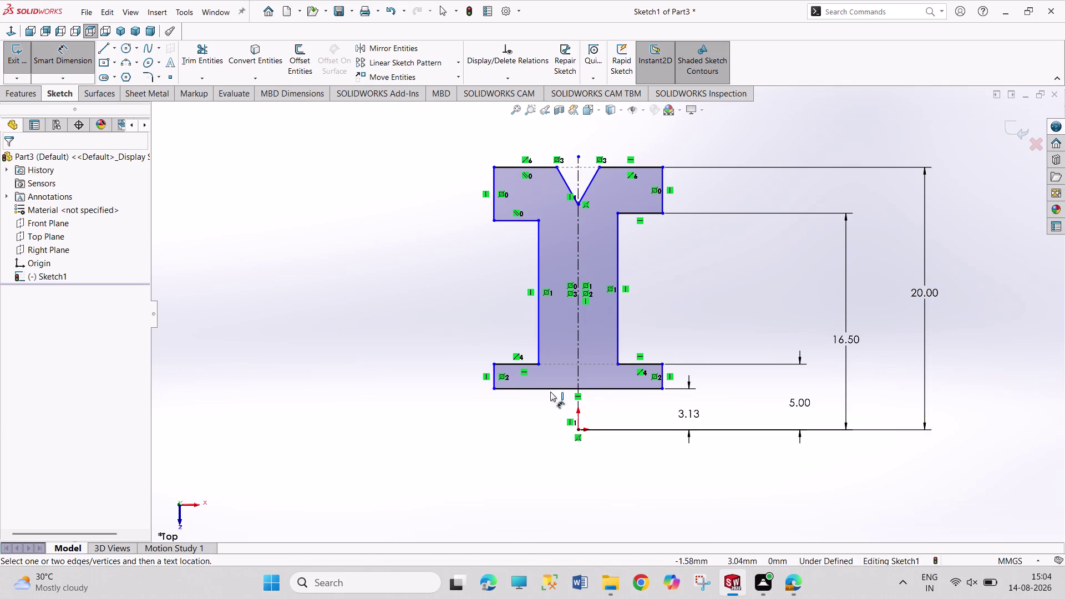
Dimension the head's top-left edge 4 mm and the V-notch angle 90°.
click(530, 166)
click(508, 131)
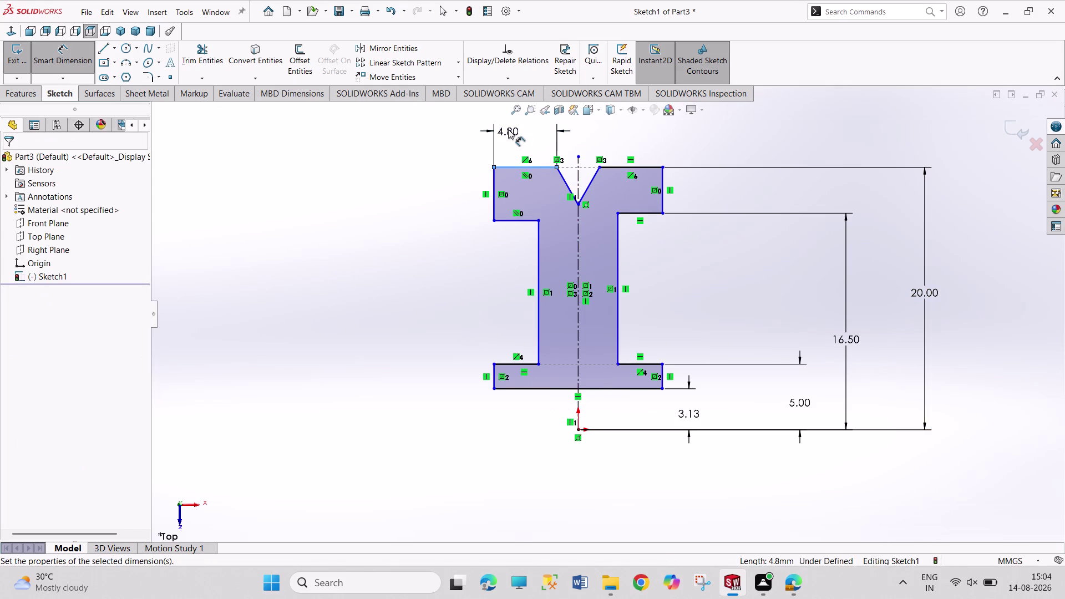
key(4)
key(Return)
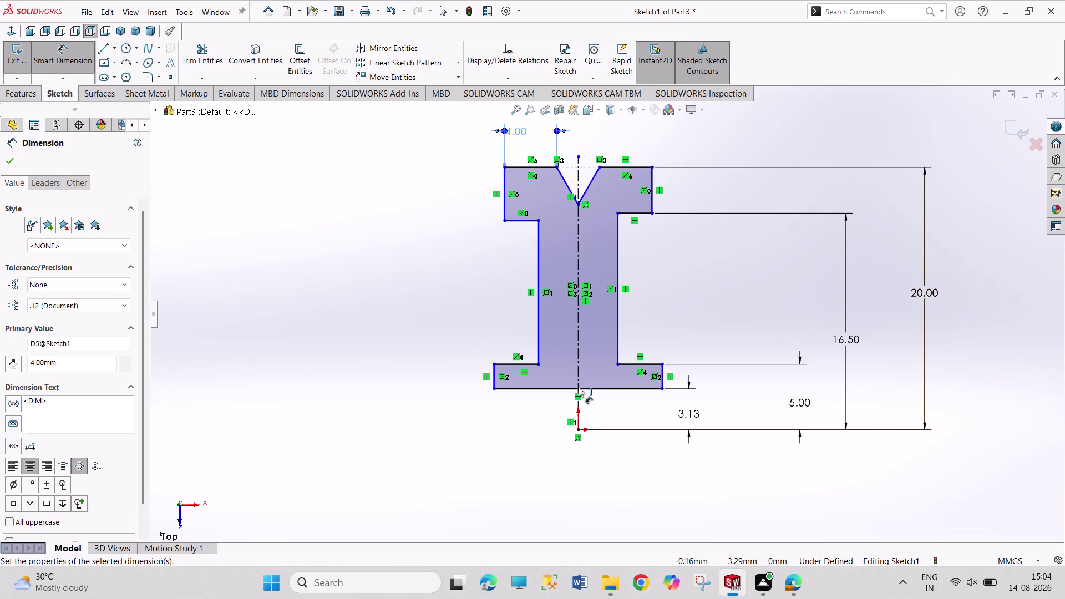
click(567, 185)
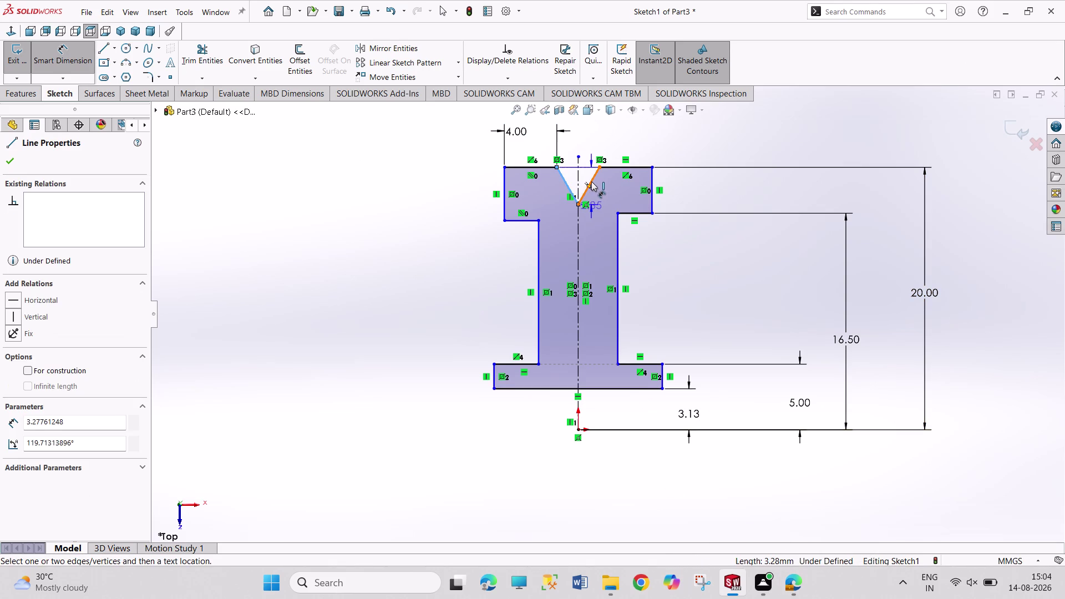
click(592, 181)
click(597, 143)
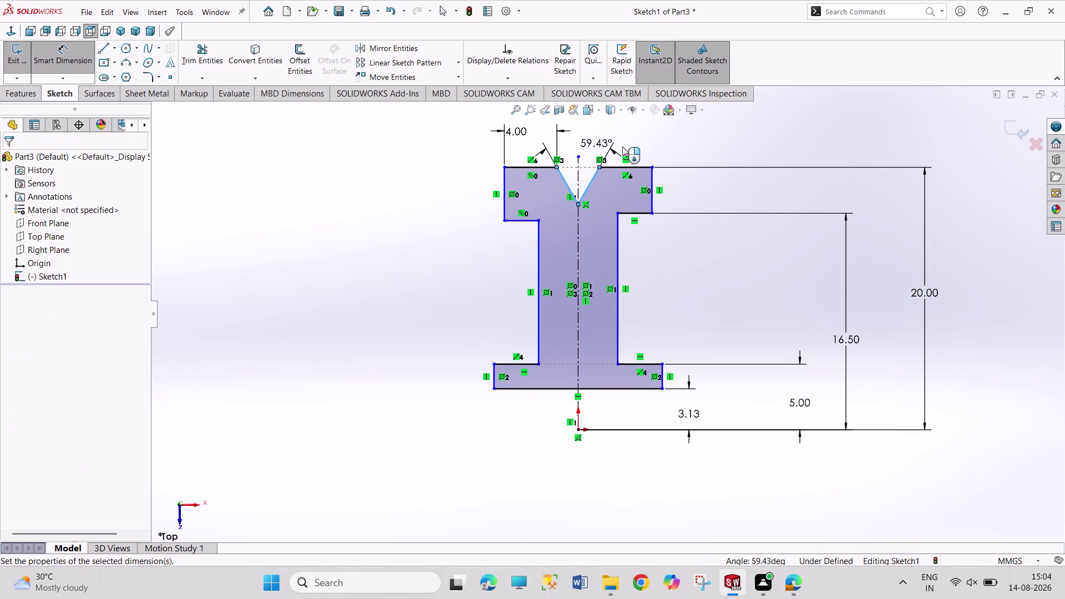
text(90)
key(Return)
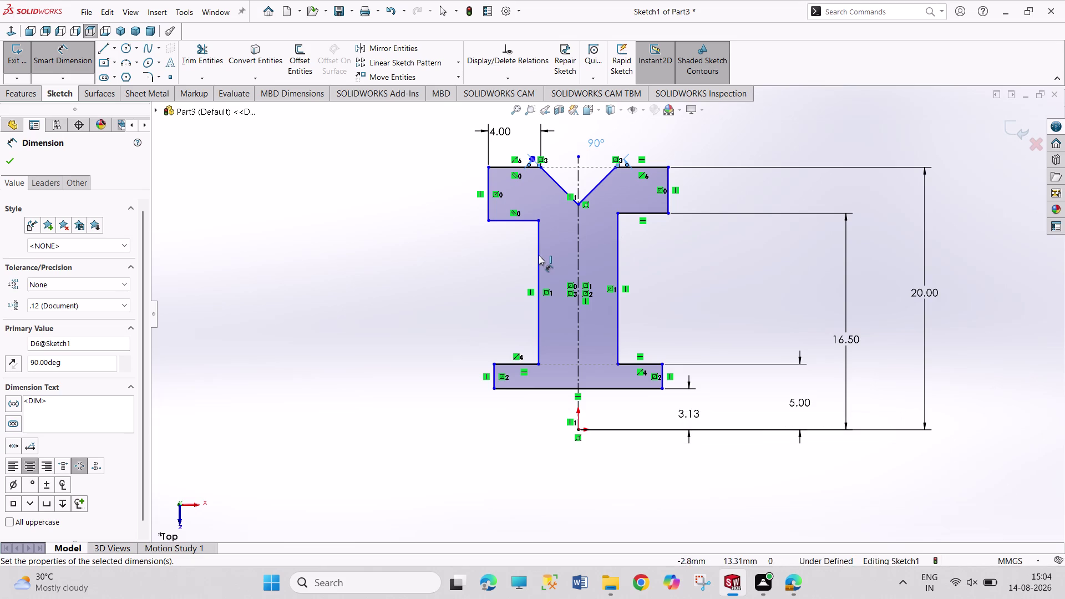
Dimension the shank width 5 mm.
click(536, 255)
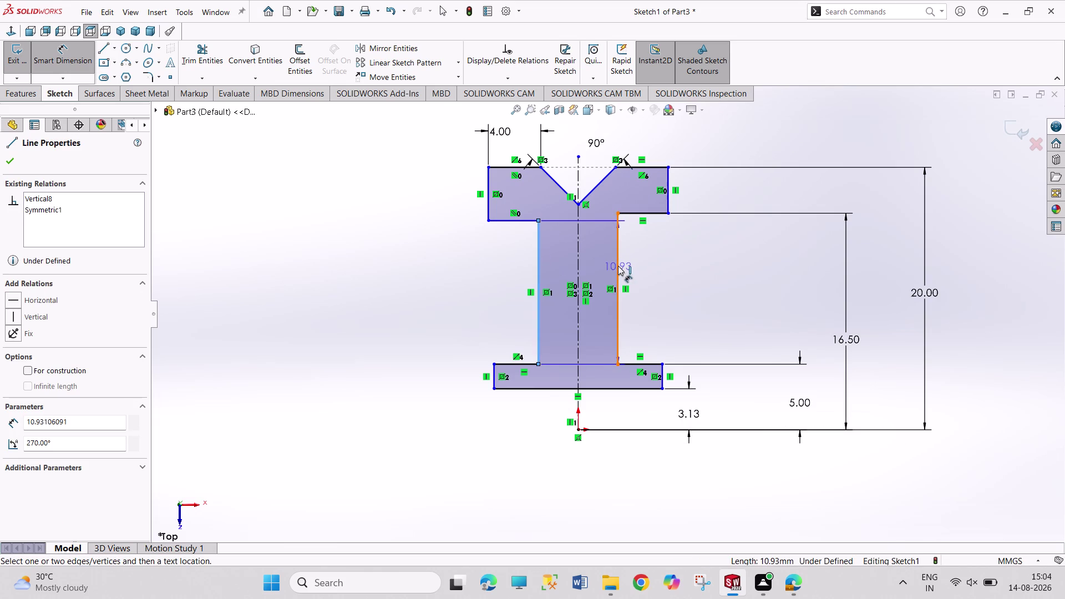
click(619, 266)
click(671, 257)
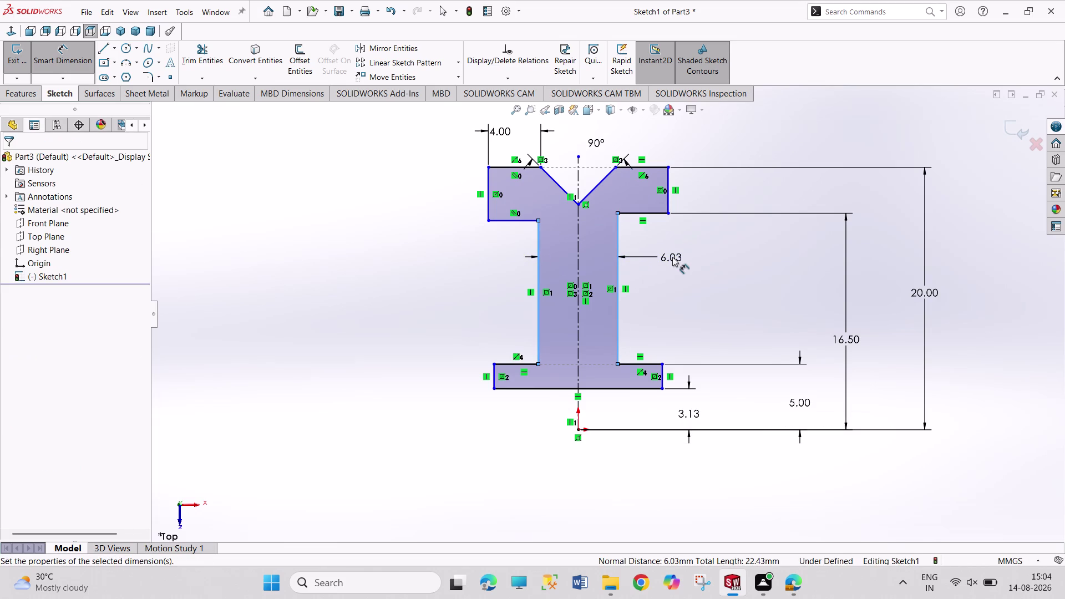
key(5)
key(Return)
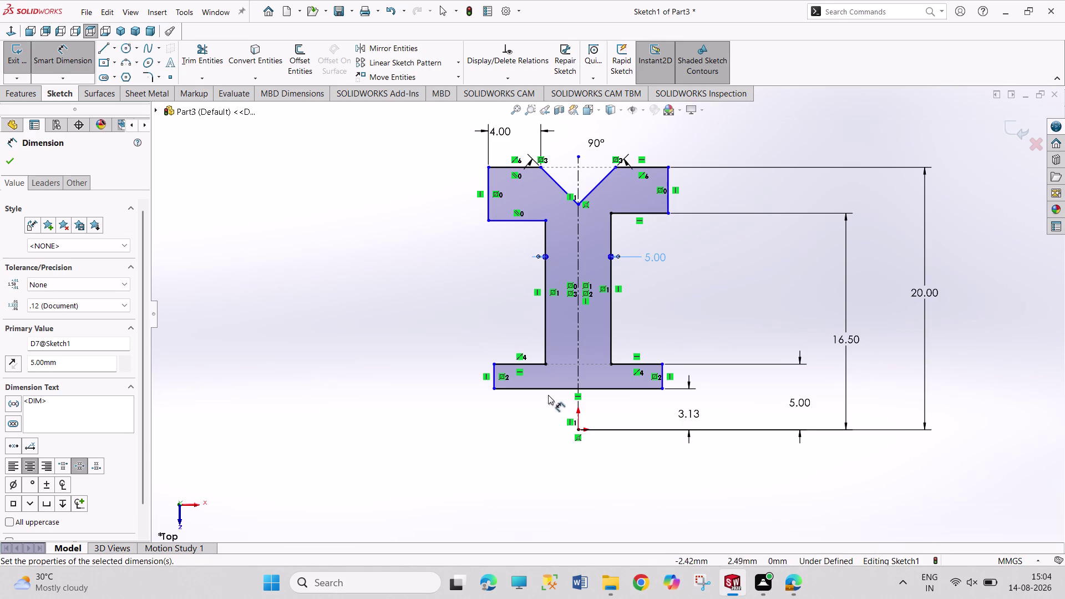
Dimension the head width and bottom flange width both 15 mm.
click(489, 196)
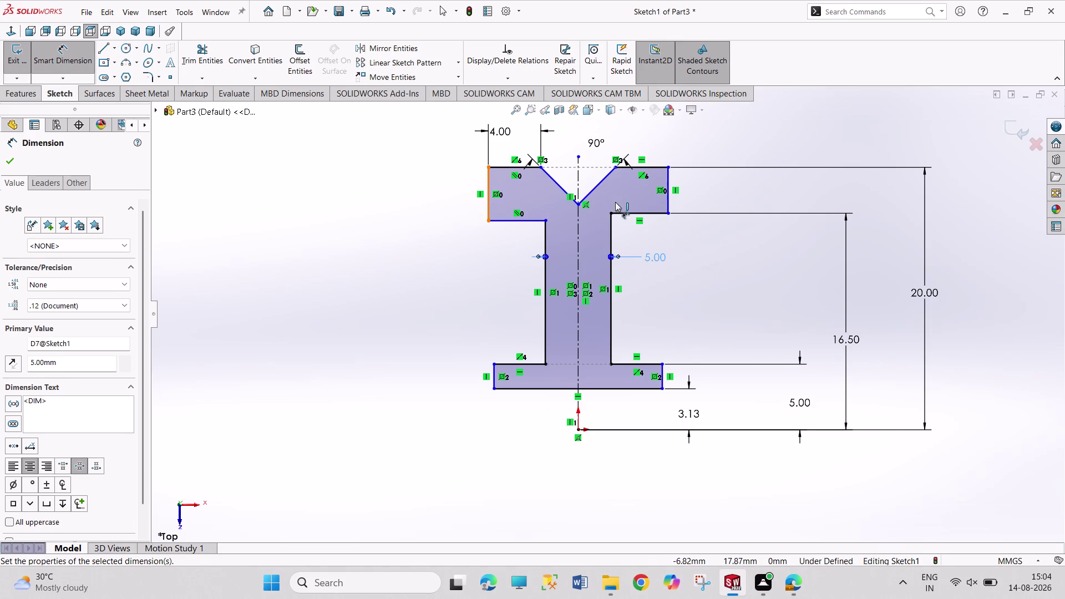
click(670, 204)
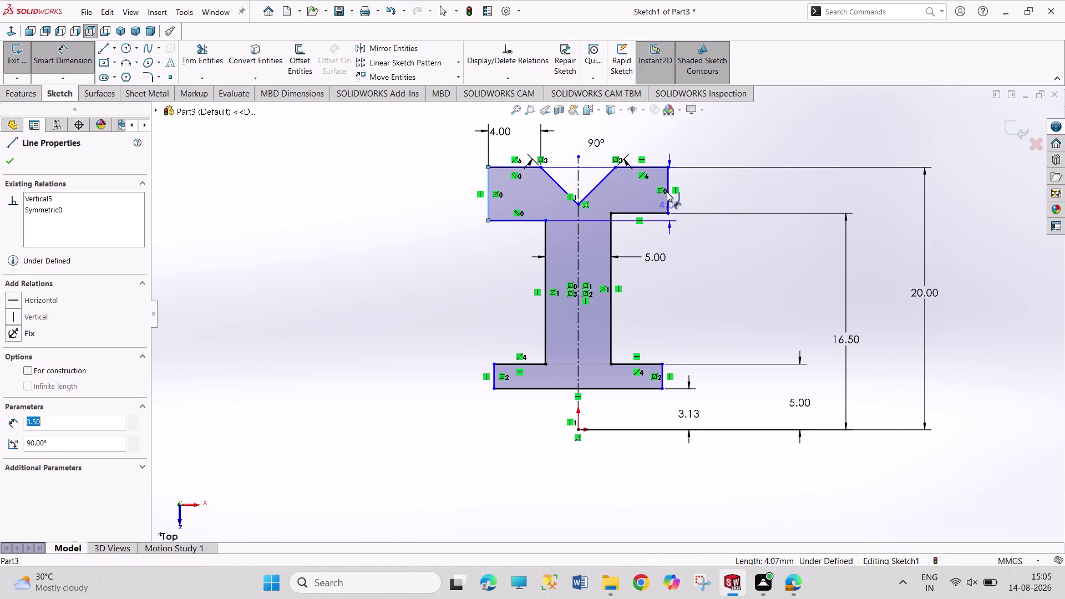
click(696, 121)
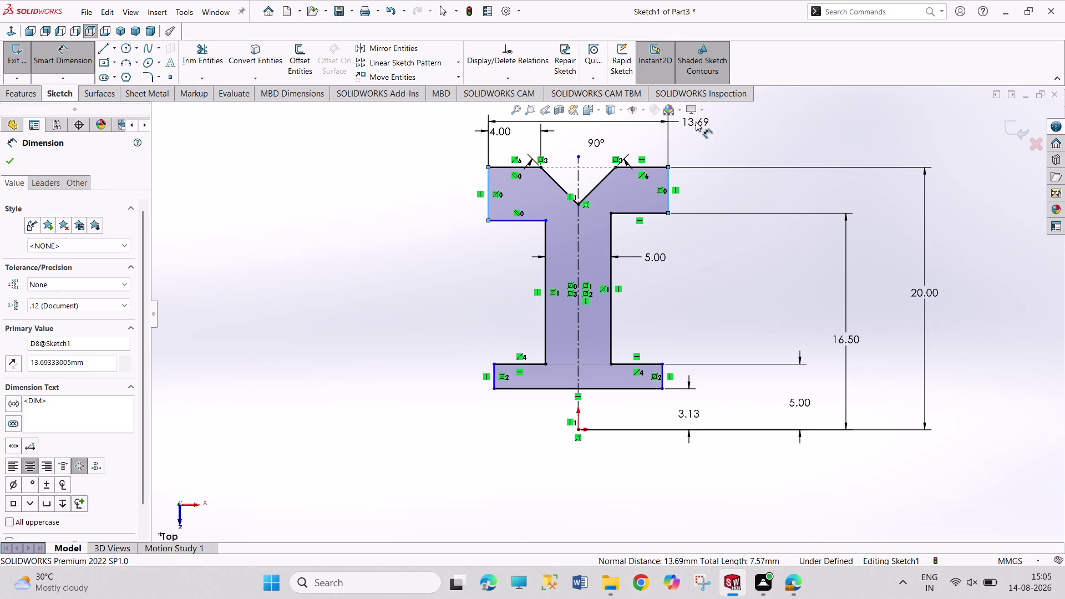
text(15)
key(Return)
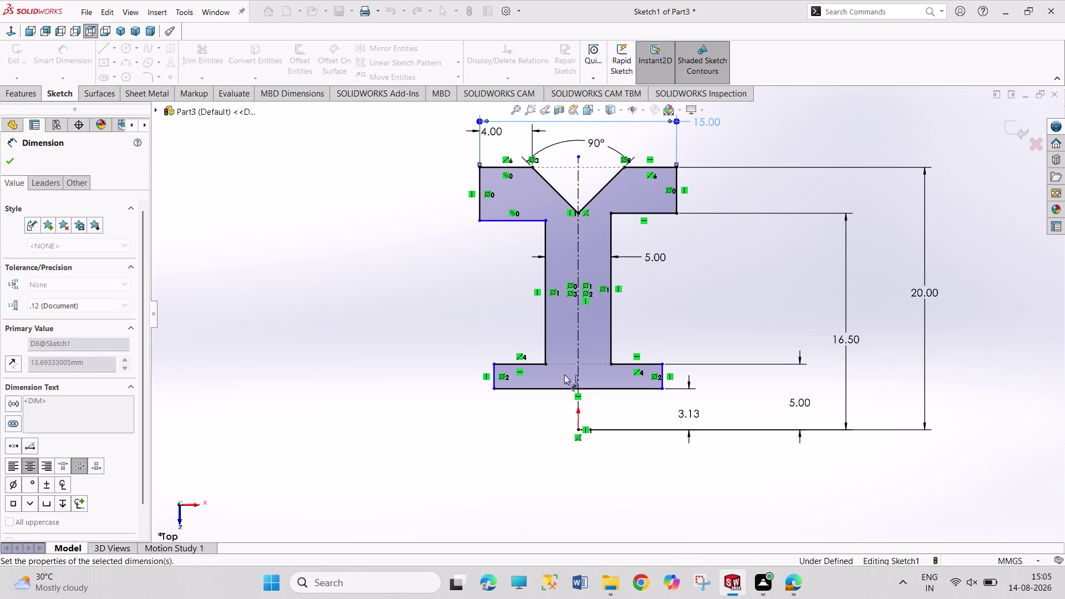
click(493, 383)
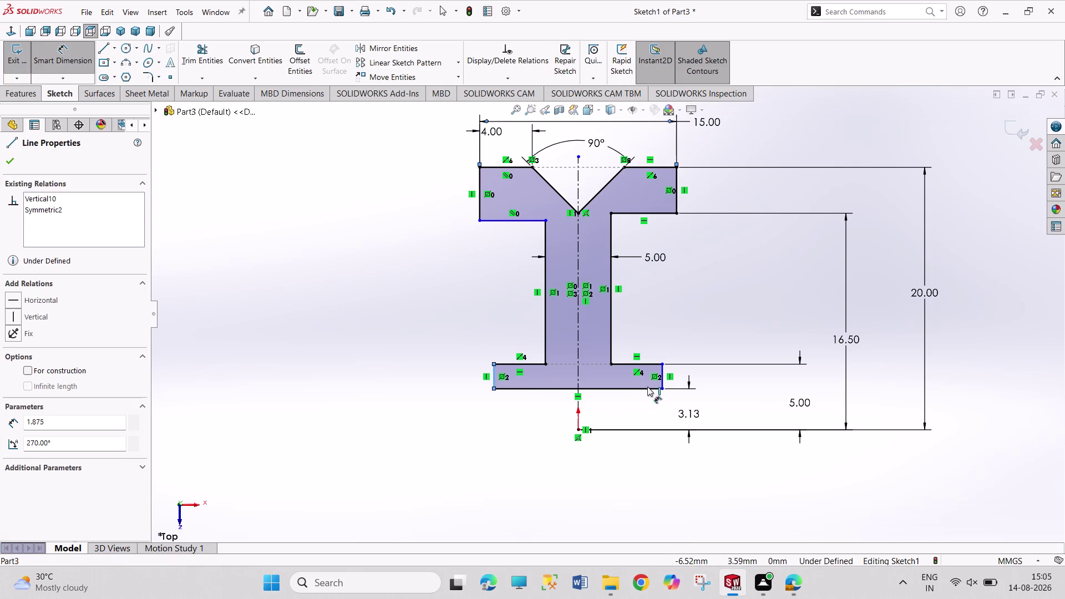
click(664, 383)
click(544, 422)
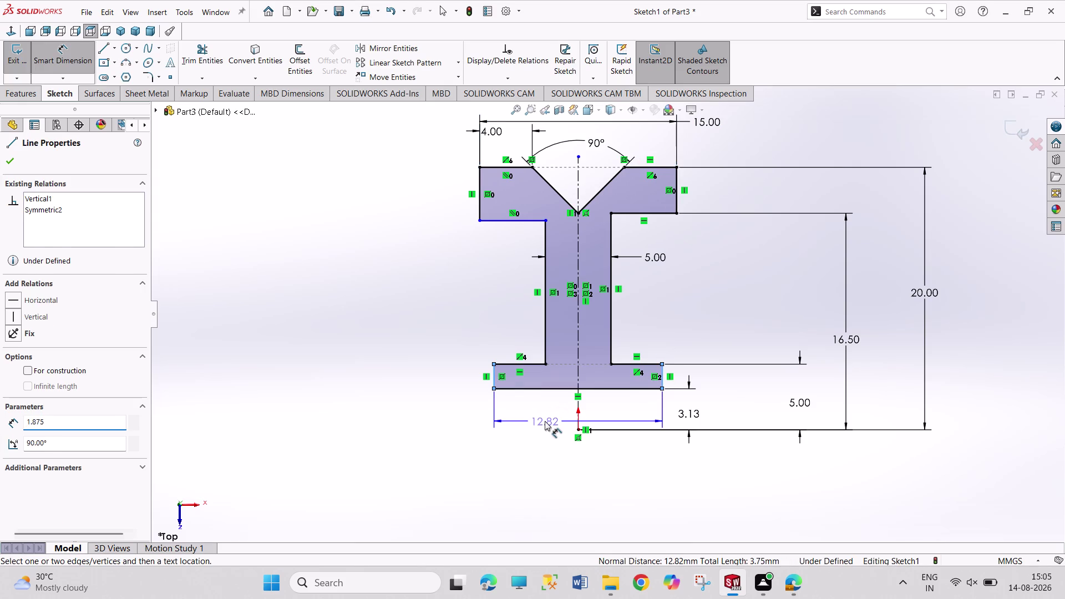
text(15)
key(Return)
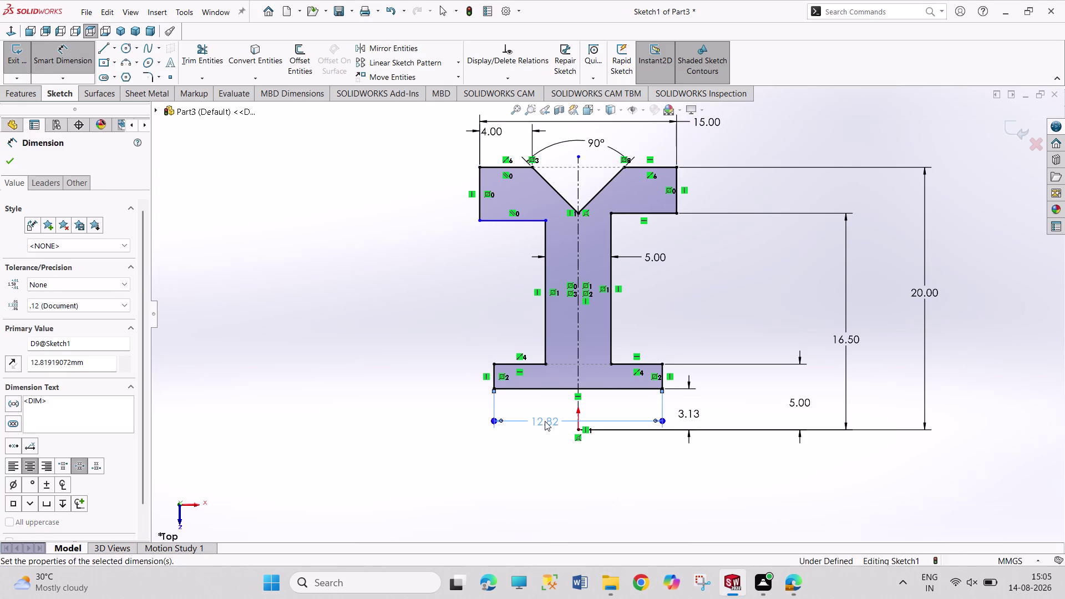
right_click(419, 347)
click(435, 382)
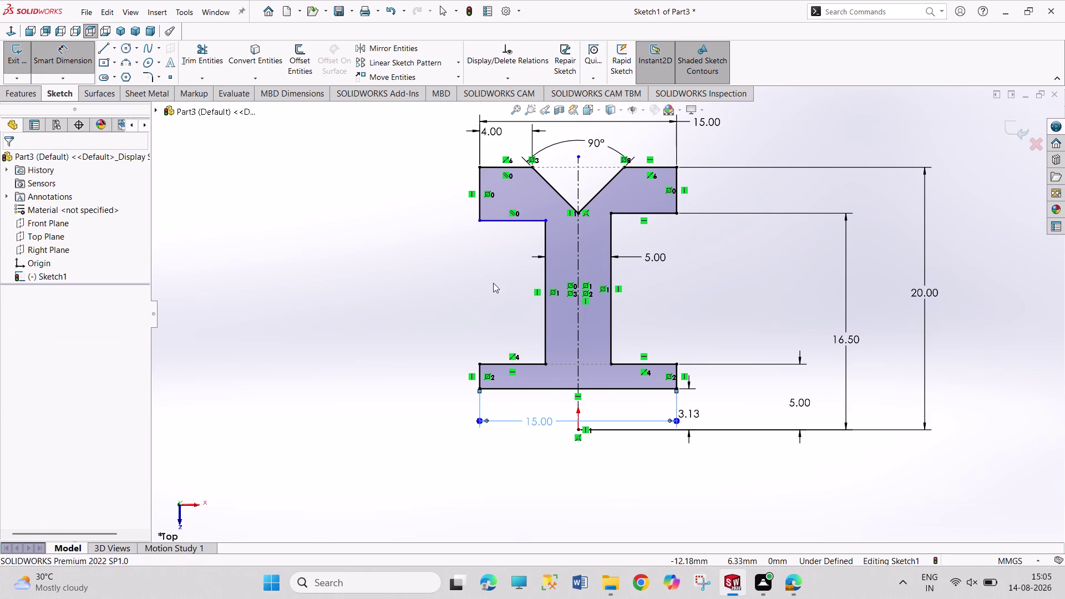
Make the head's left and right underside lines collinear.
click(526, 219)
click(631, 214)
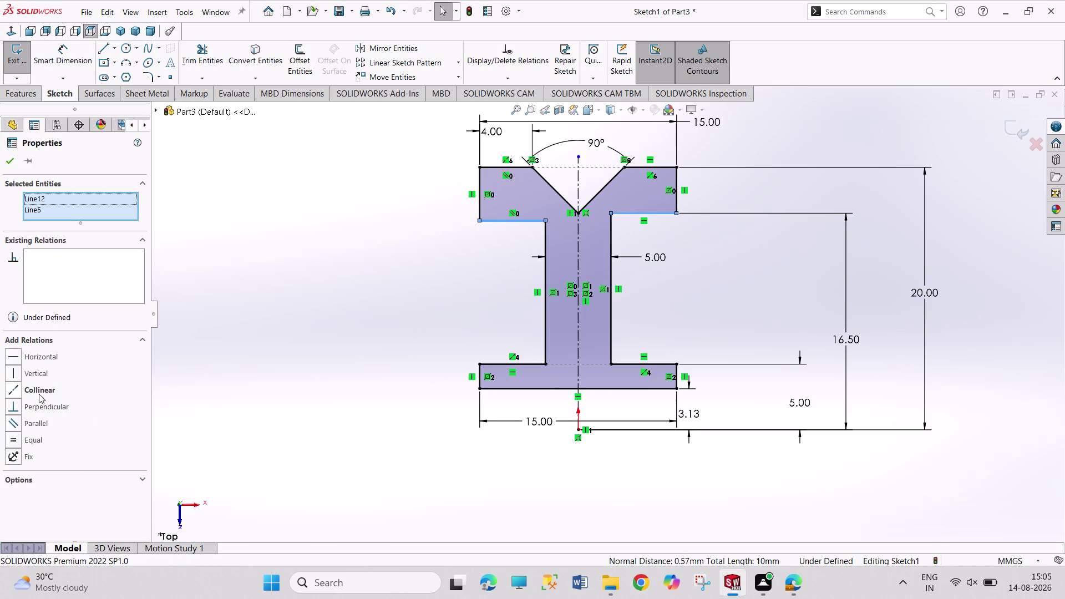
click(39, 392)
click(269, 434)
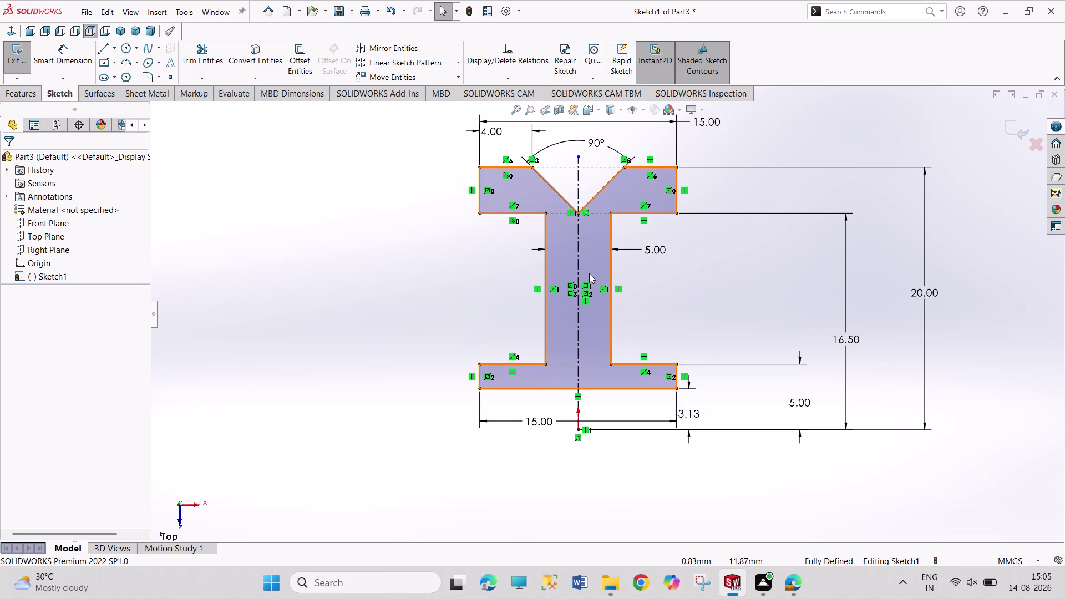
Reposition the 4.00 label and dismiss the redundant top-right segment dimension.
drag(496, 130, 508, 132)
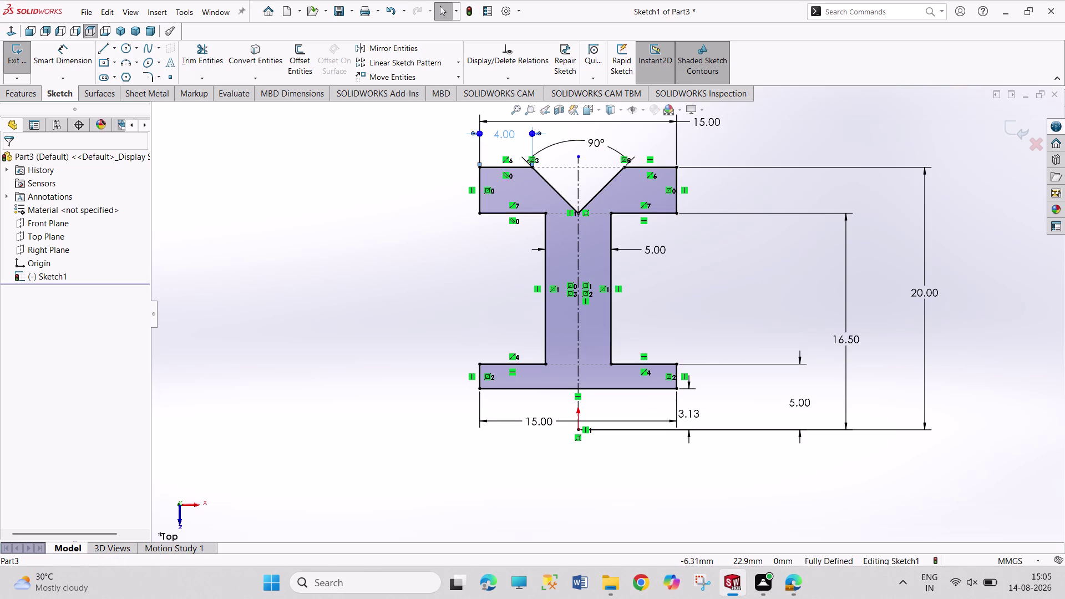
right_drag(767, 307, 773, 306)
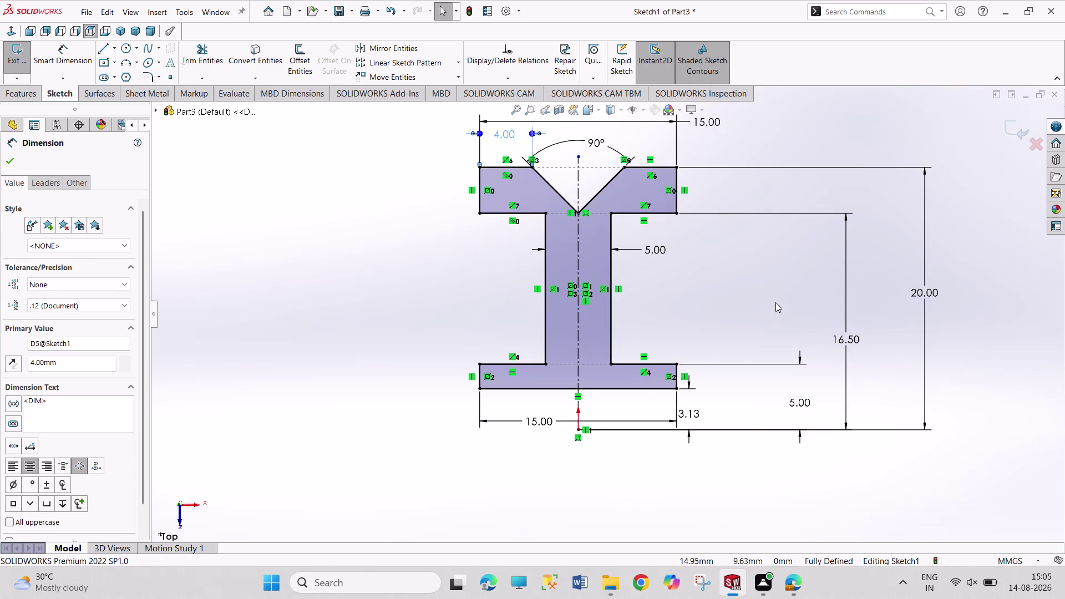
right_drag(773, 306, 775, 204)
click(661, 166)
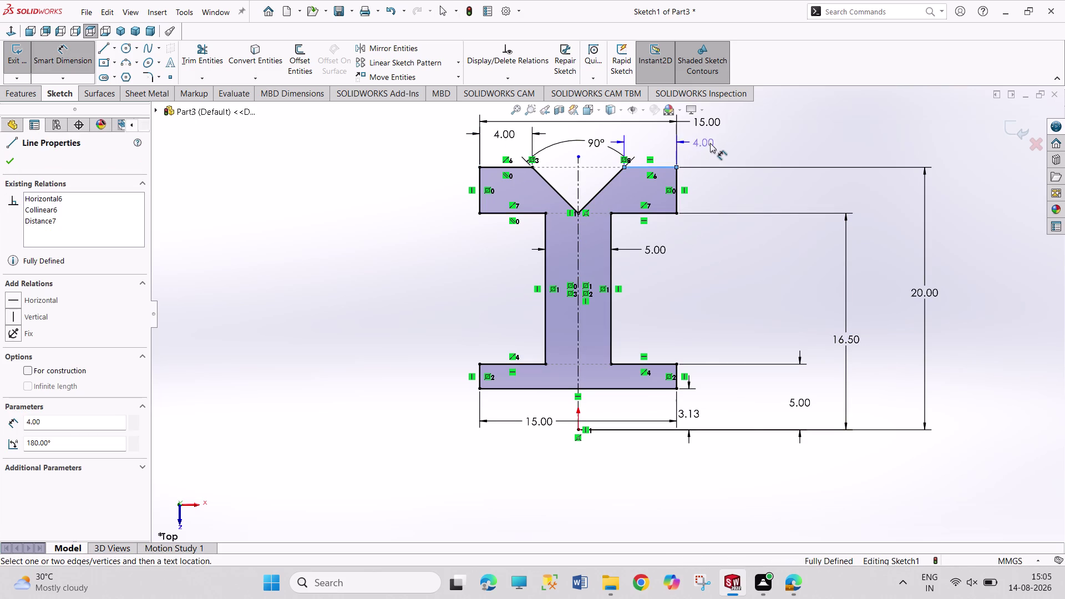
click(716, 145)
click(626, 228)
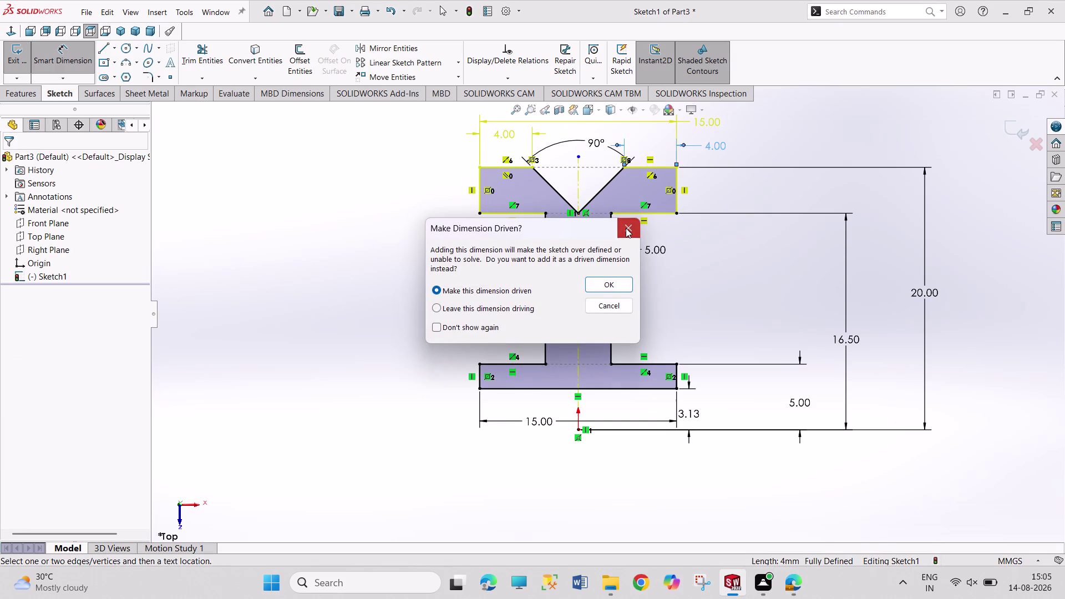
right_click(696, 278)
click(726, 308)
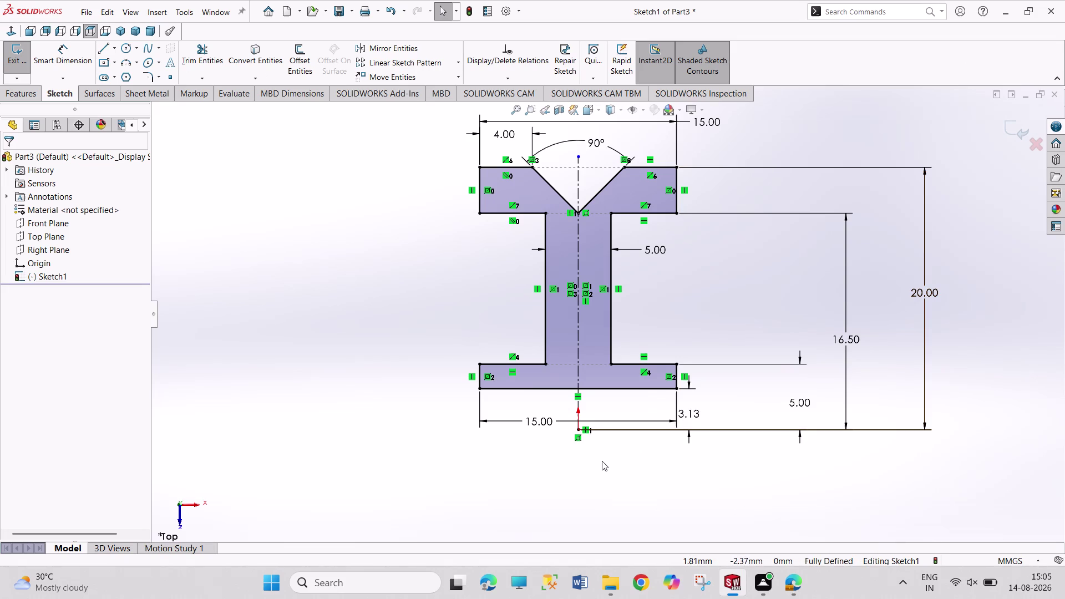
click(110, 54)
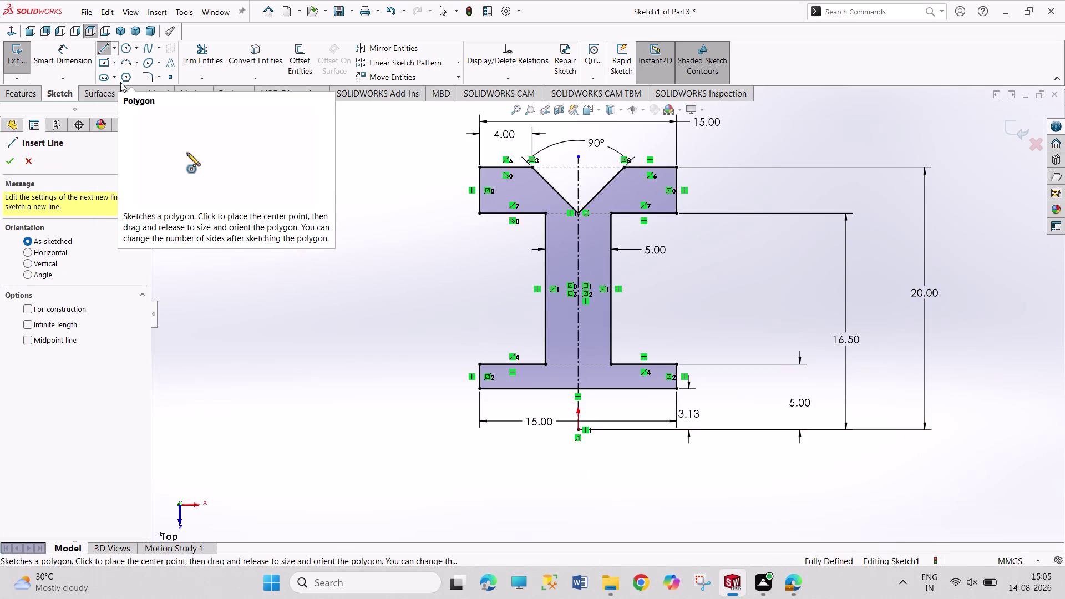
Draw a construction line across the origin beneath the profile, then exit Sketch1.
click(113, 46)
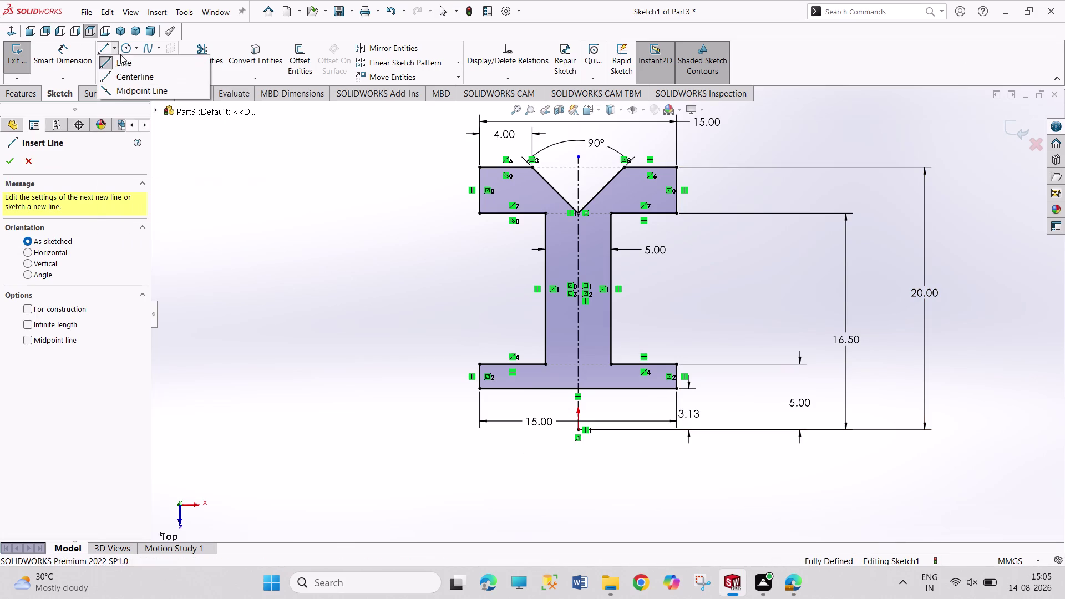
click(133, 78)
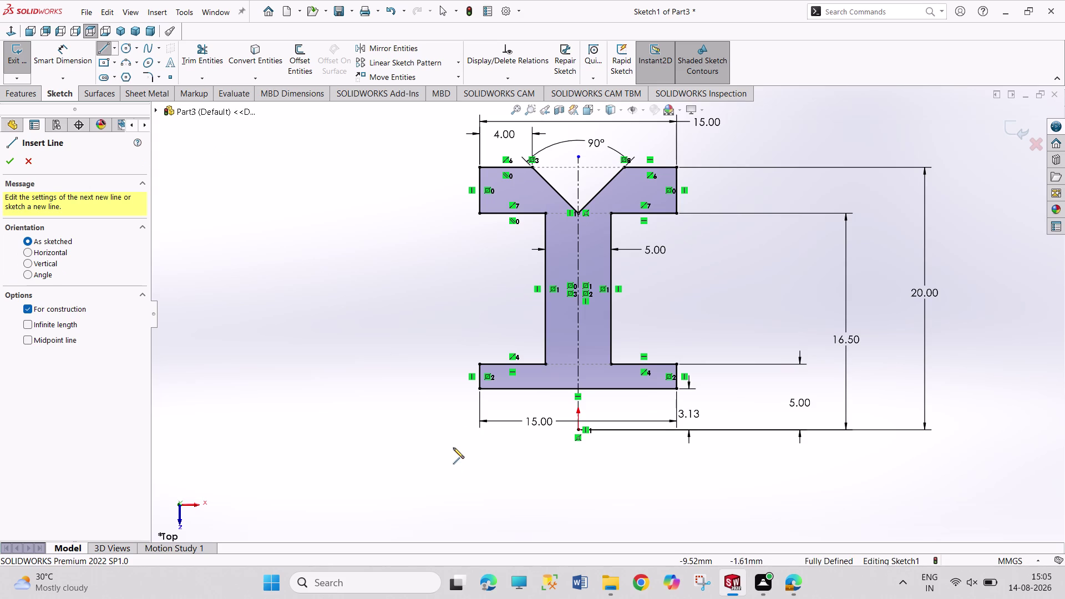
click(453, 429)
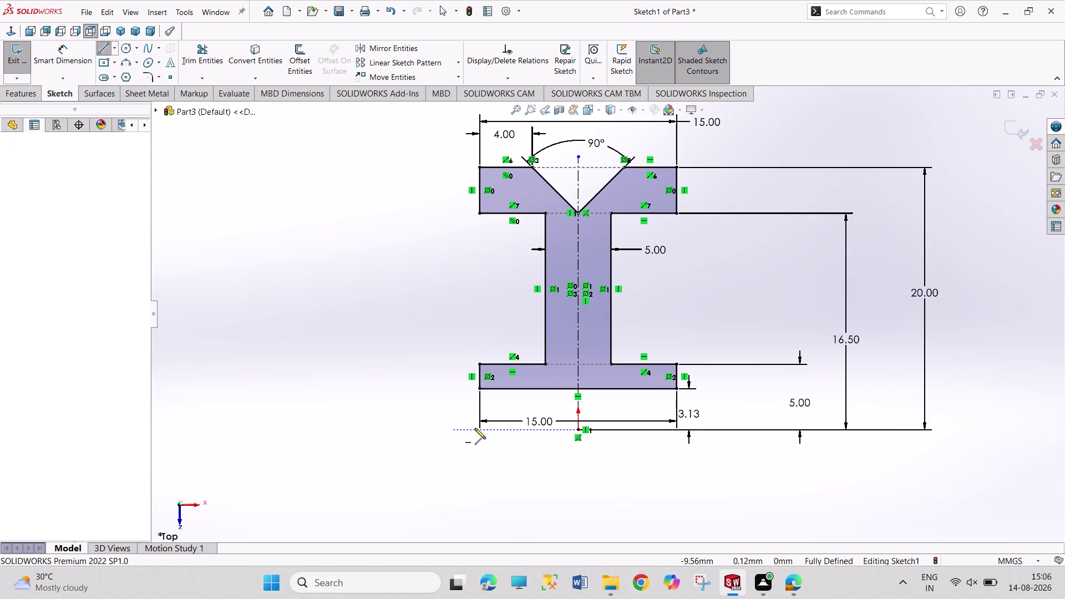
click(809, 428)
right_click(759, 306)
click(768, 312)
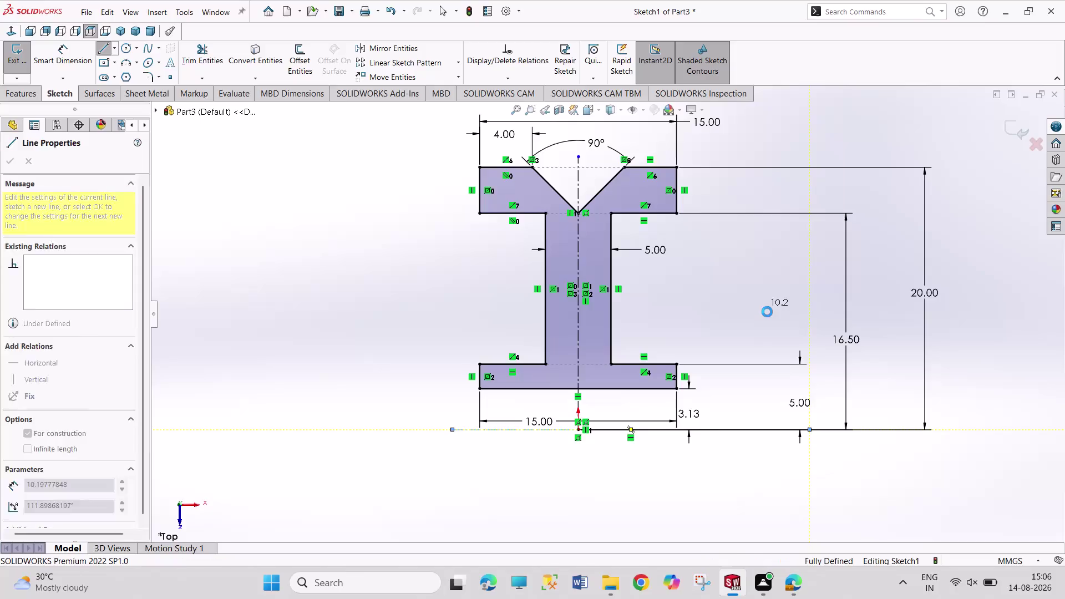
click(22, 67)
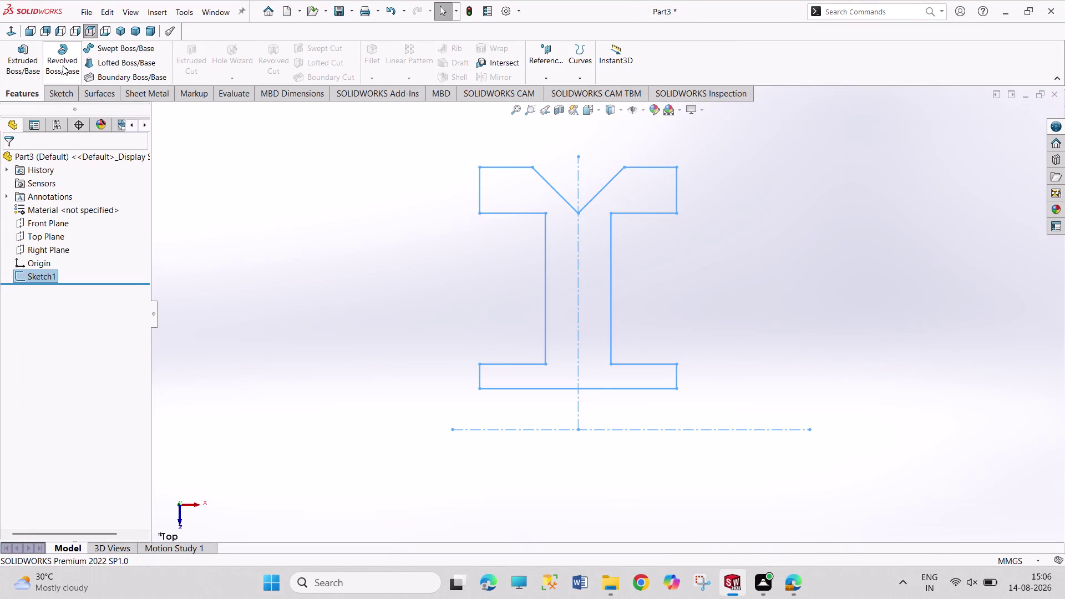
Revolve Sketch1 360° about the horizontal construction line into Revolve1.
click(64, 63)
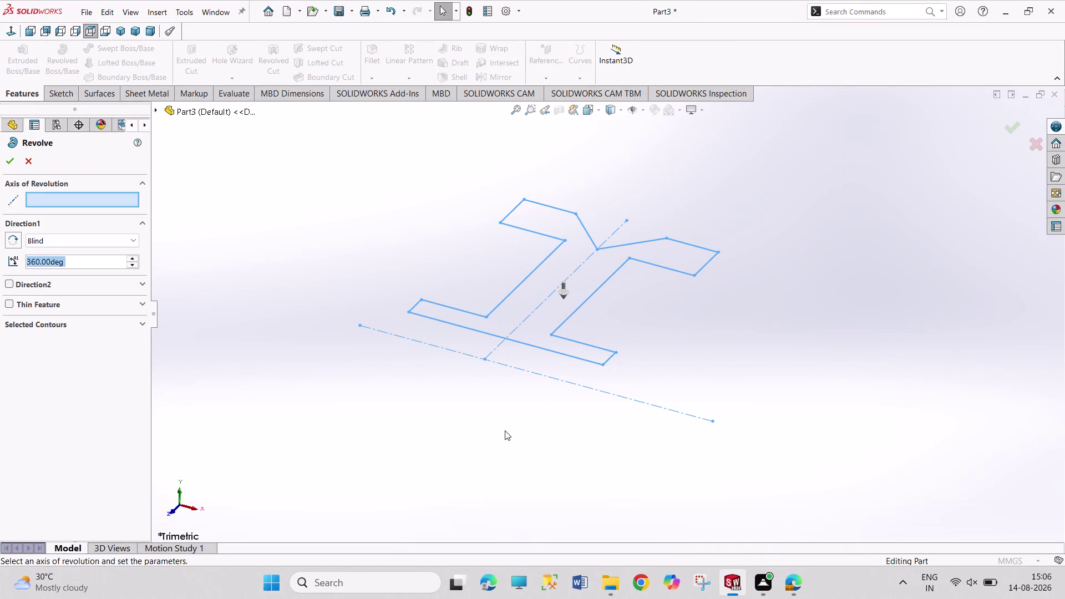
click(533, 371)
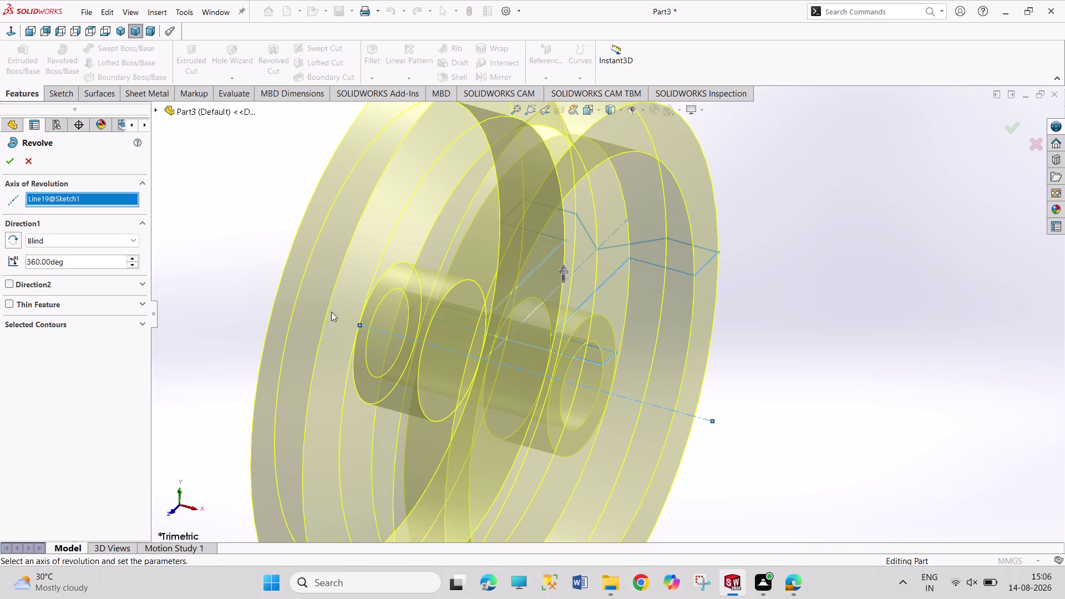
click(5, 153)
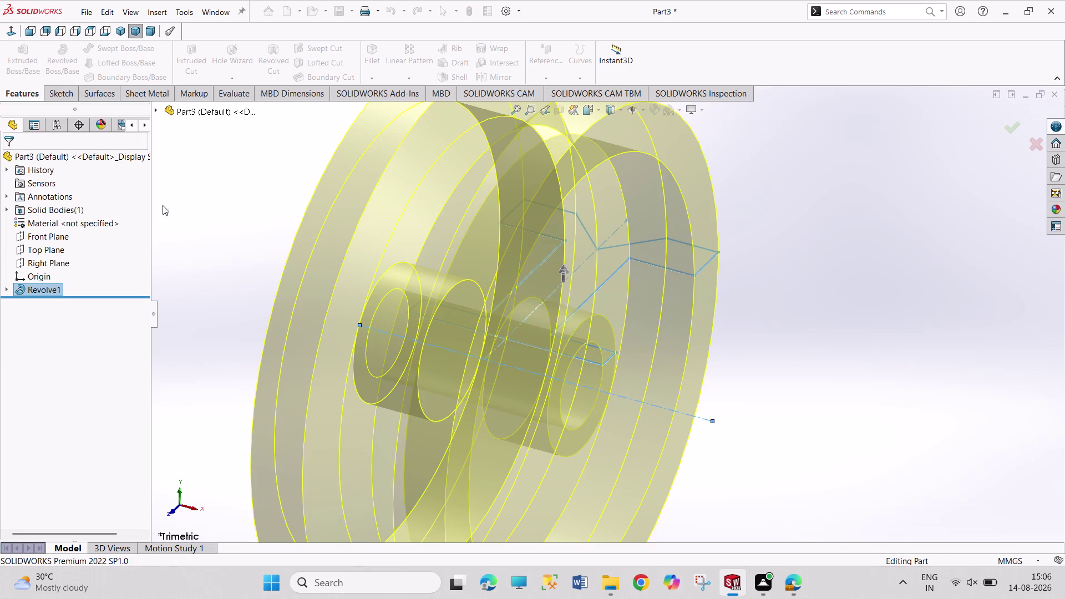
scroll(down, 3)
scroll(up, 3)
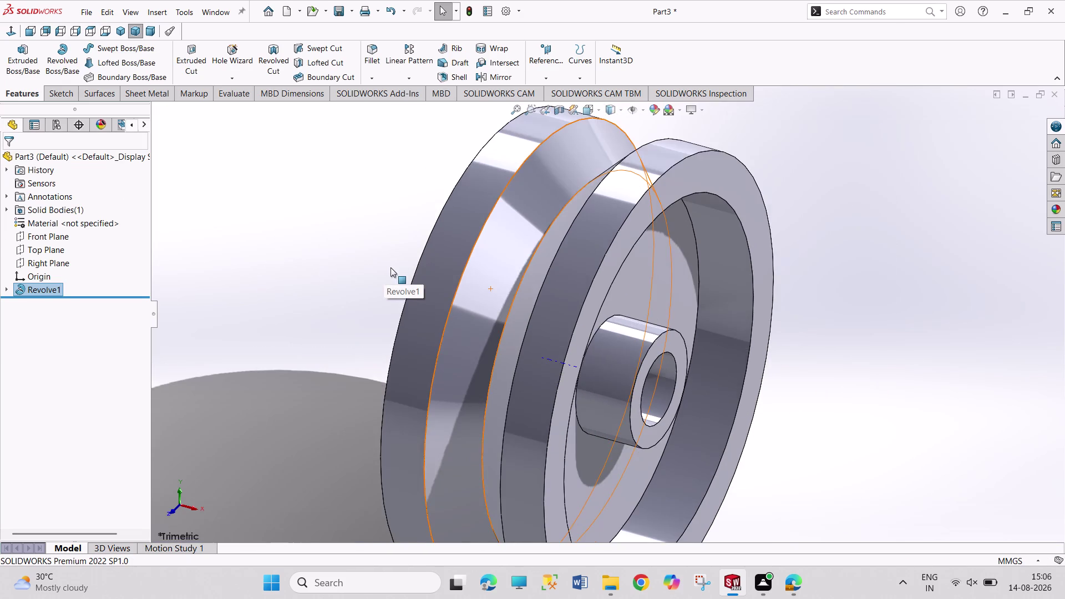
scroll(up, 3)
scroll(up, 3)
Orbit the wheel to inspect its hub and V-grooved rim.
middle_drag(672, 367, 658, 364)
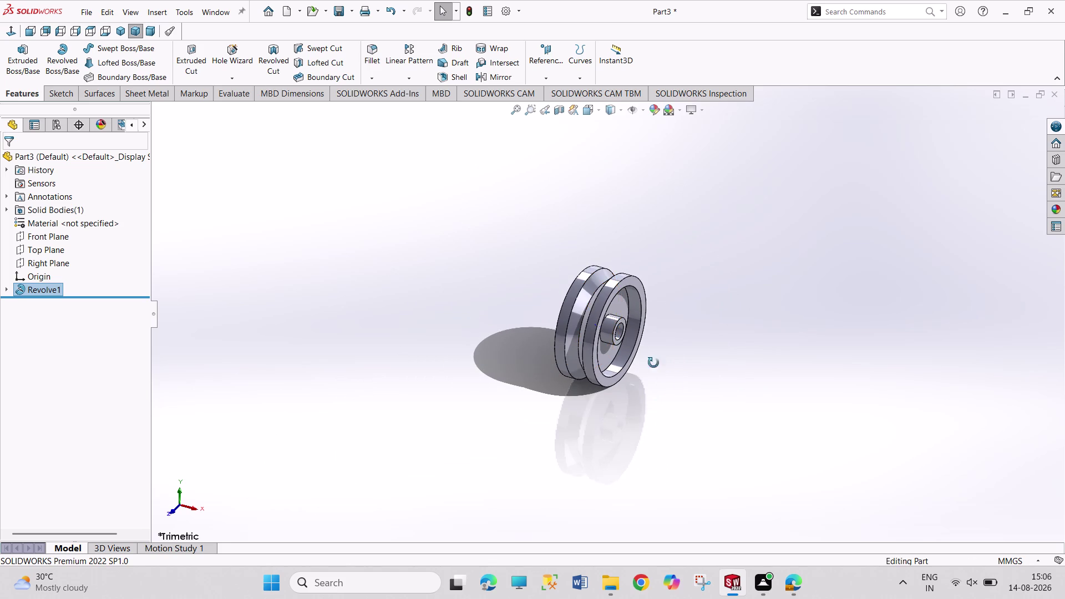
middle_drag(659, 364, 596, 498)
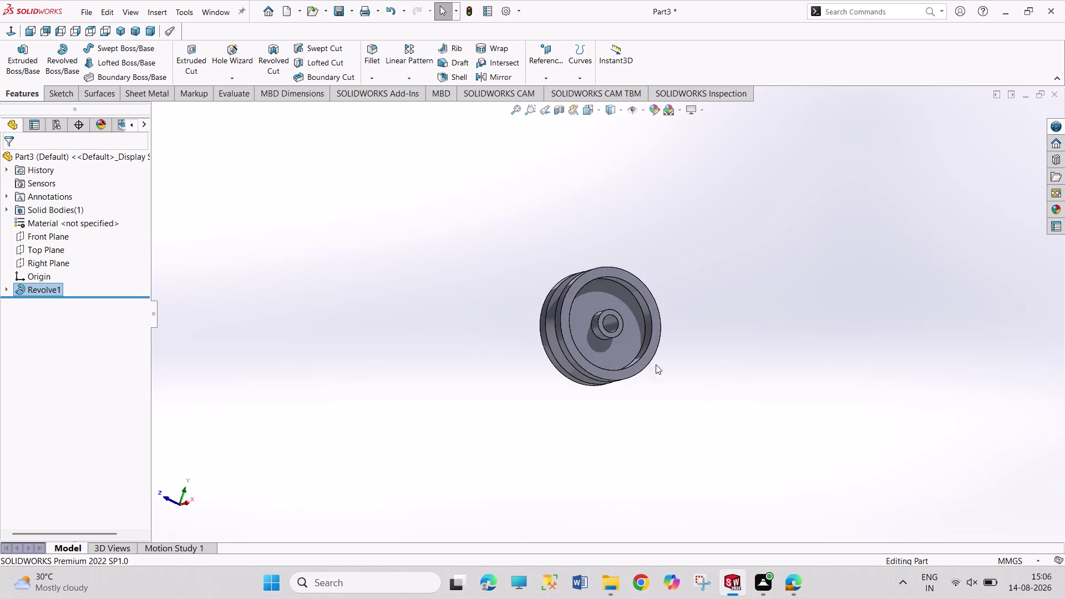
scroll(up, 3)
scroll(down, 3)
scroll(down, 3)
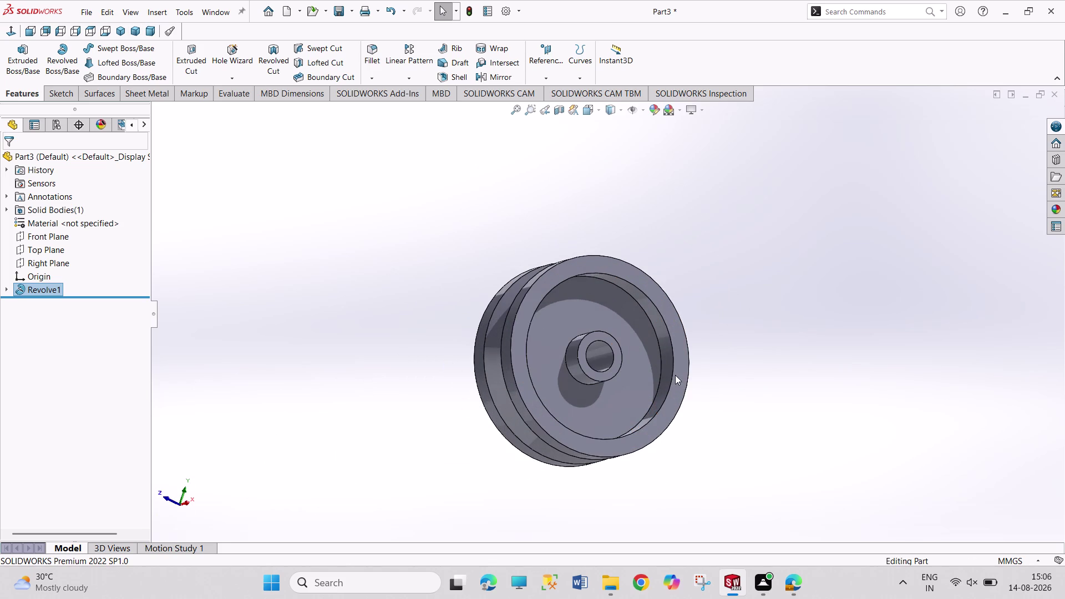
middle_drag(696, 385, 528, 365)
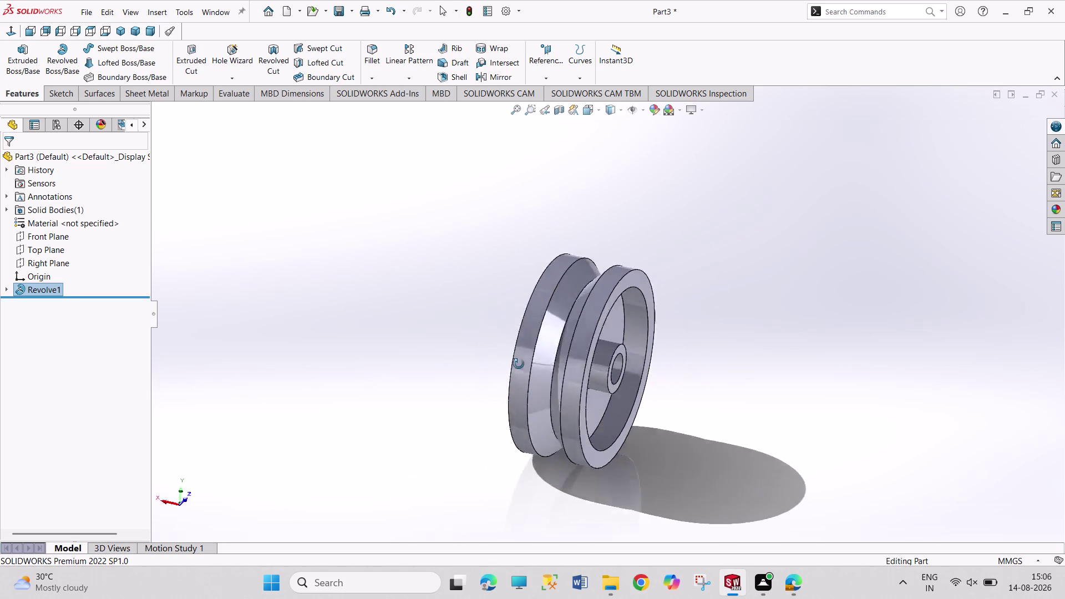
middle_drag(529, 365, 578, 322)
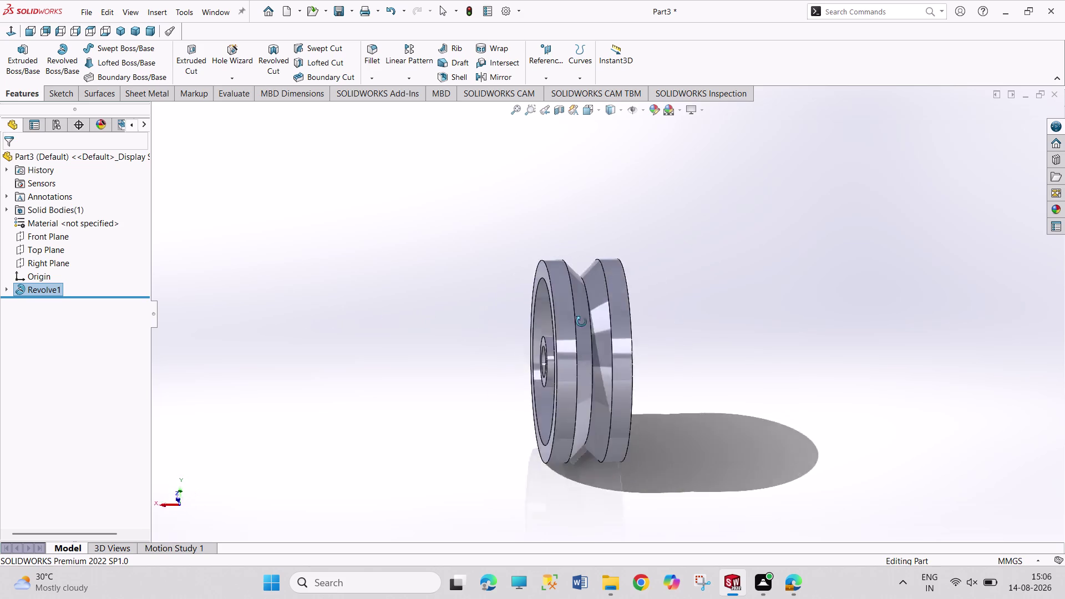
middle_drag(577, 322, 340, 368)
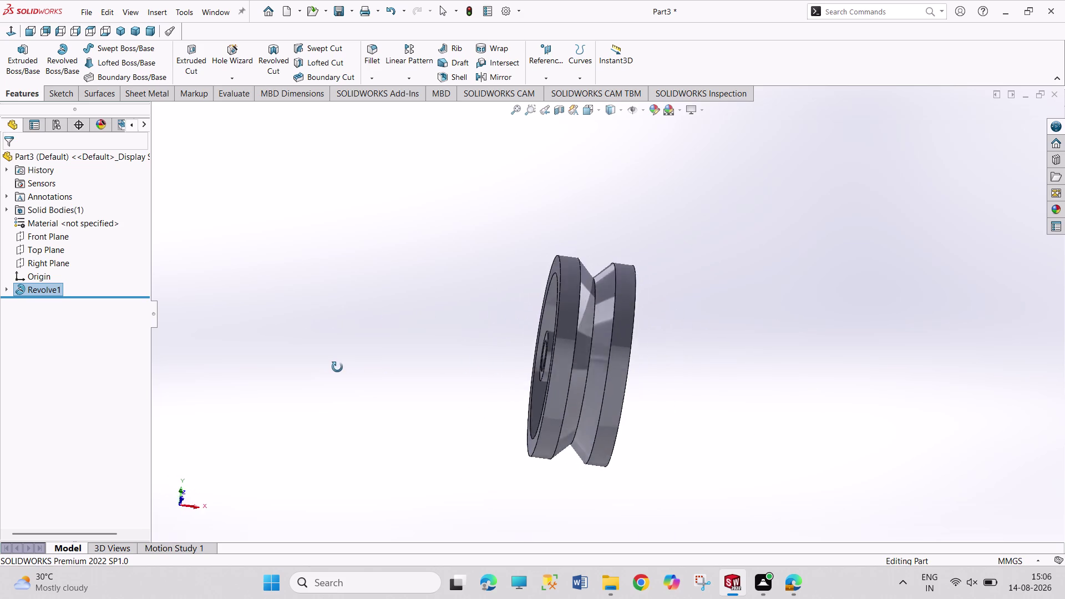
middle_drag(340, 367, 691, 387)
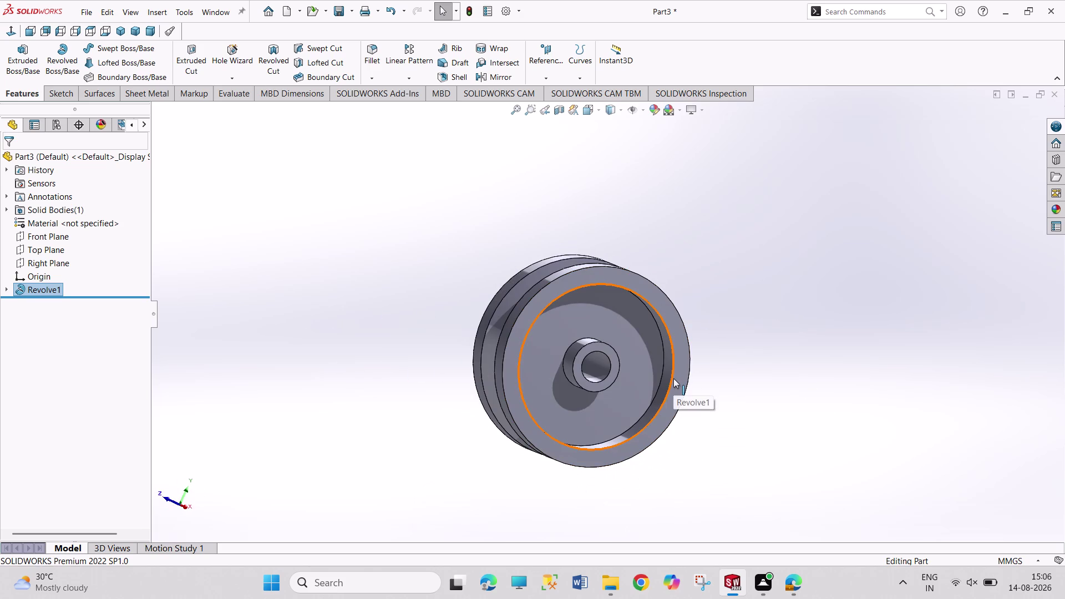
key(ctrl+s)
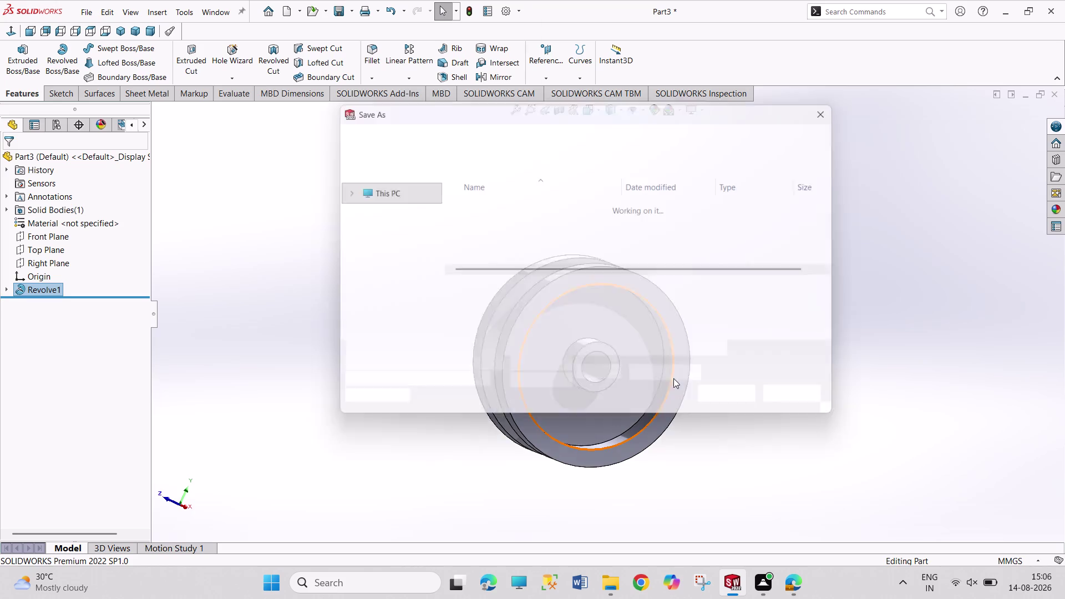
Enter 'WHEEL SUPPORT' as the file name, correcting a misspelling.
key(w)
text(HH)
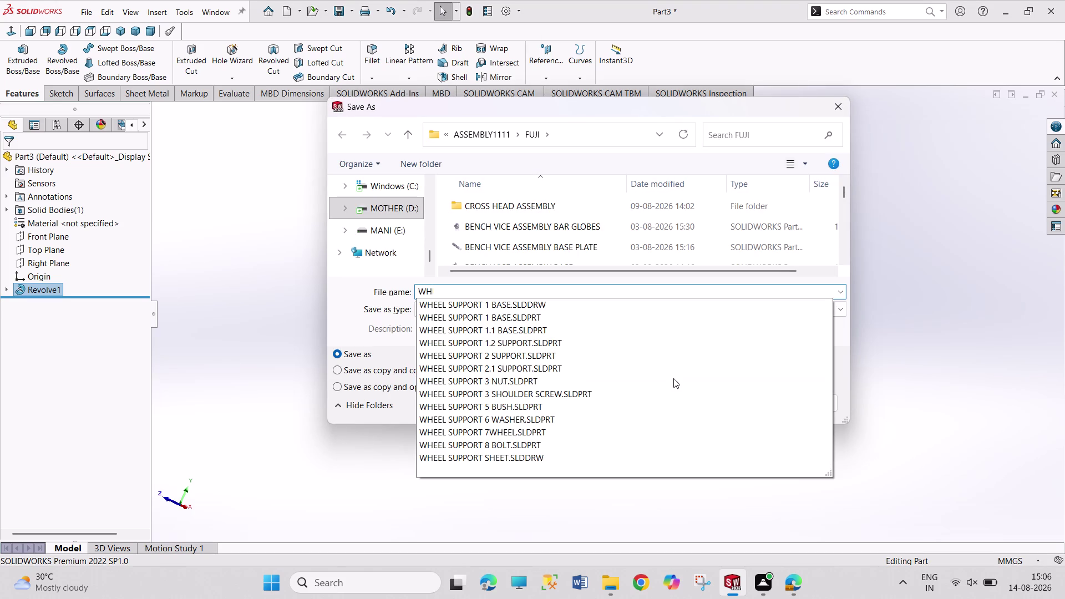
text(E)
text(LL)
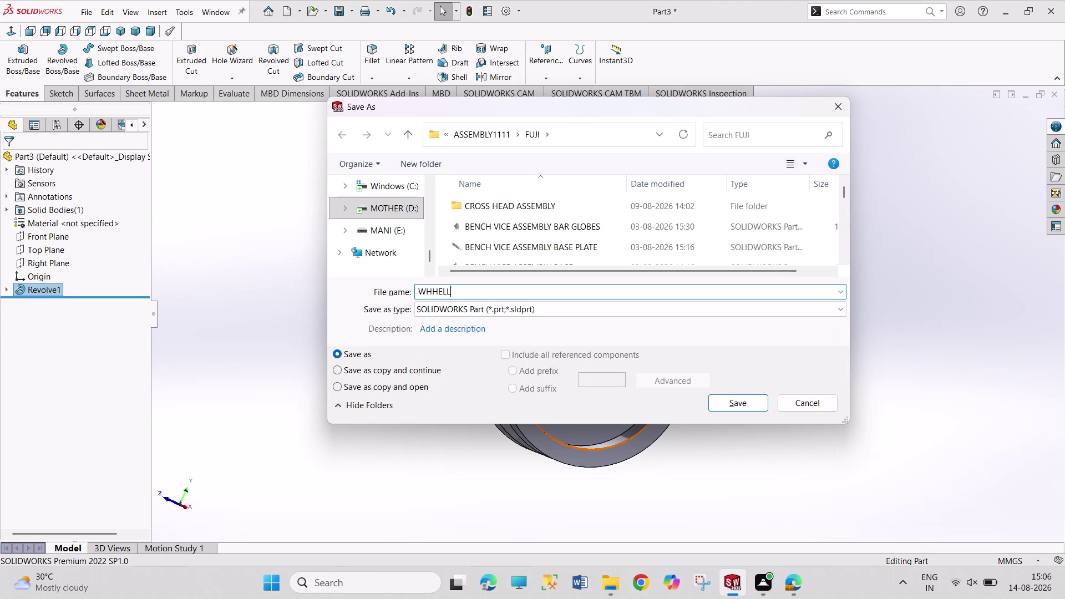
key(space)
key(BackSpace)
key(BackSpace)
key(BackSpace)
key(BackSpace)
key(BackSpace)
key(BackSpace)
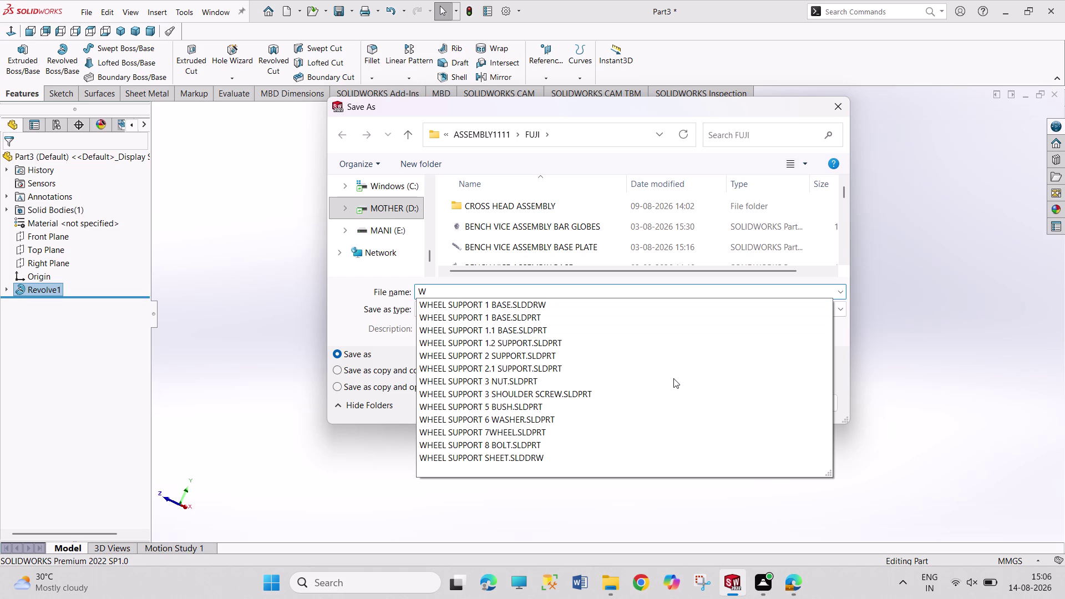
key(h)
text(EE)
text(L S)
text(U)
text(PPOR)
text(T)
key(space)
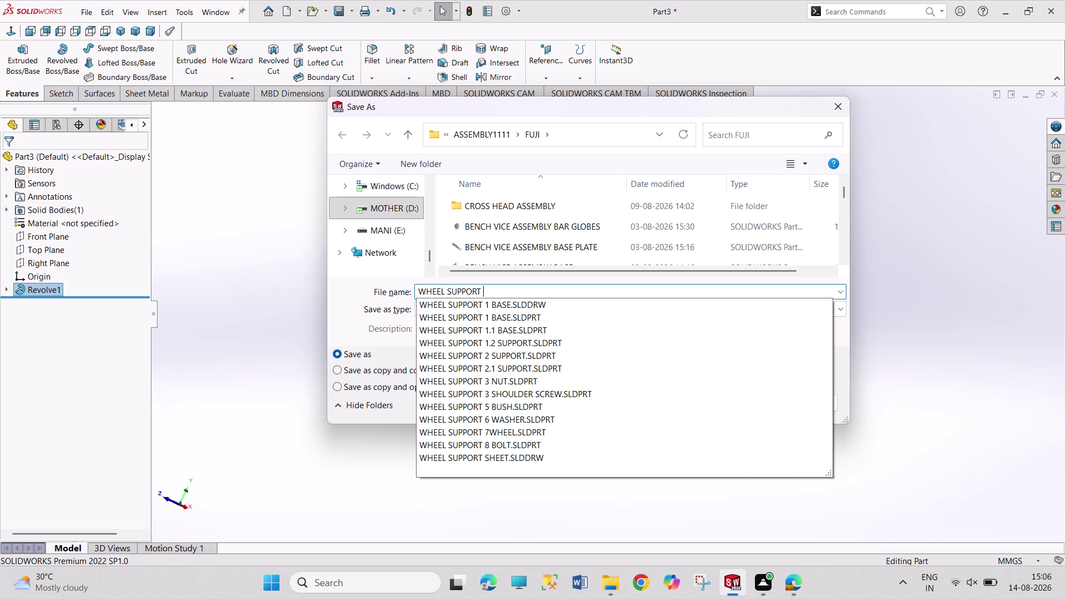
Complete the name as 'WHEEL SUPPORT 1.3 WHEEL' and save the part.
key(w)
text(H)
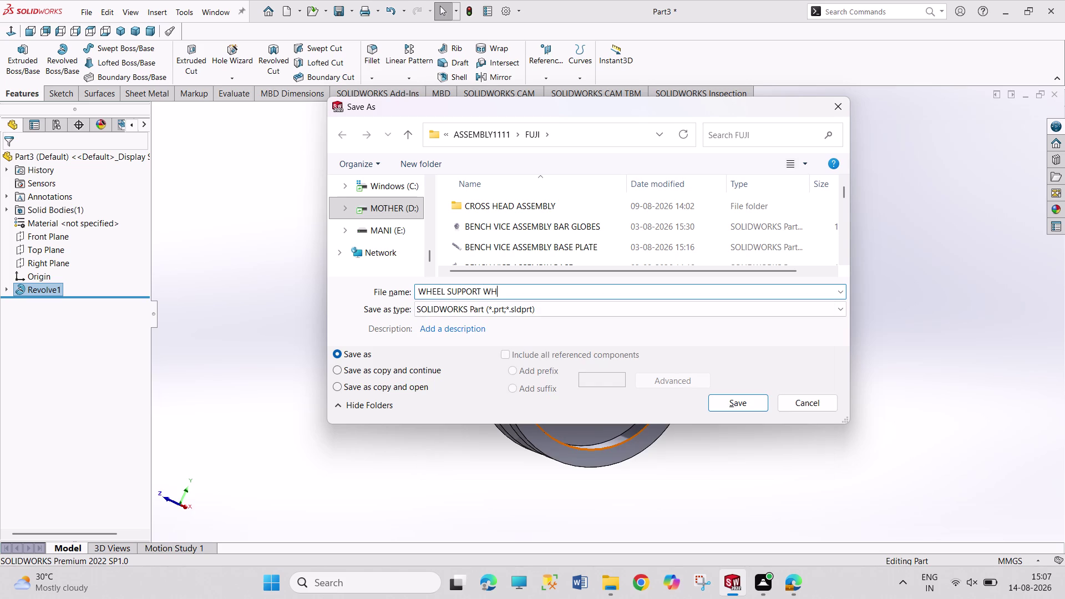
text(EE)
text(L)
key(space)
key(Left)
key(Left)
key(Left)
key(Left)
key(Left)
key(Left)
text(1.3)
key(space)
key(Return)
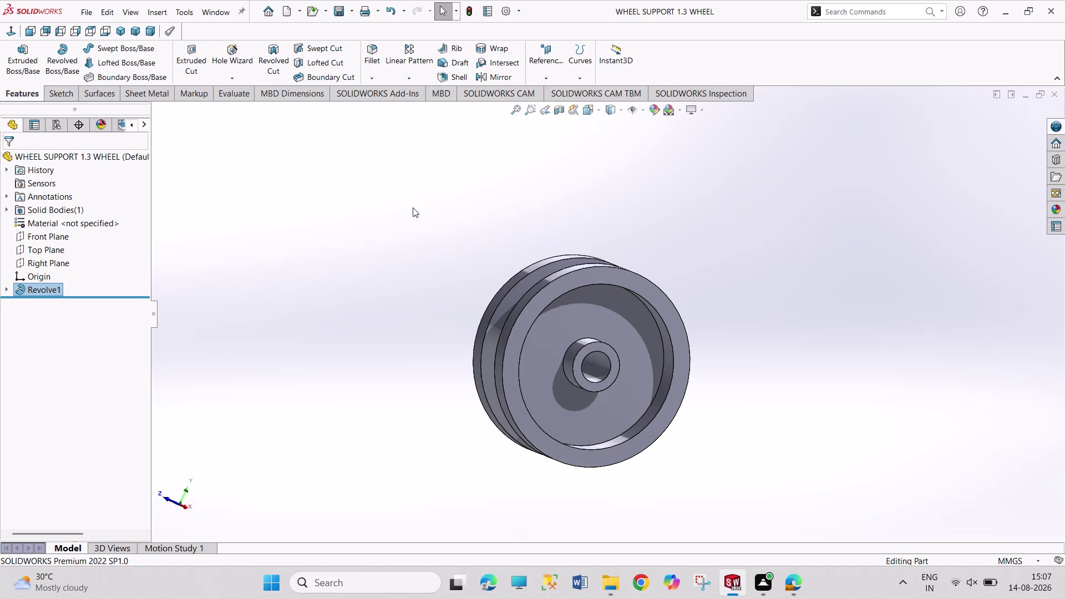
drag(413, 207, 716, 511)
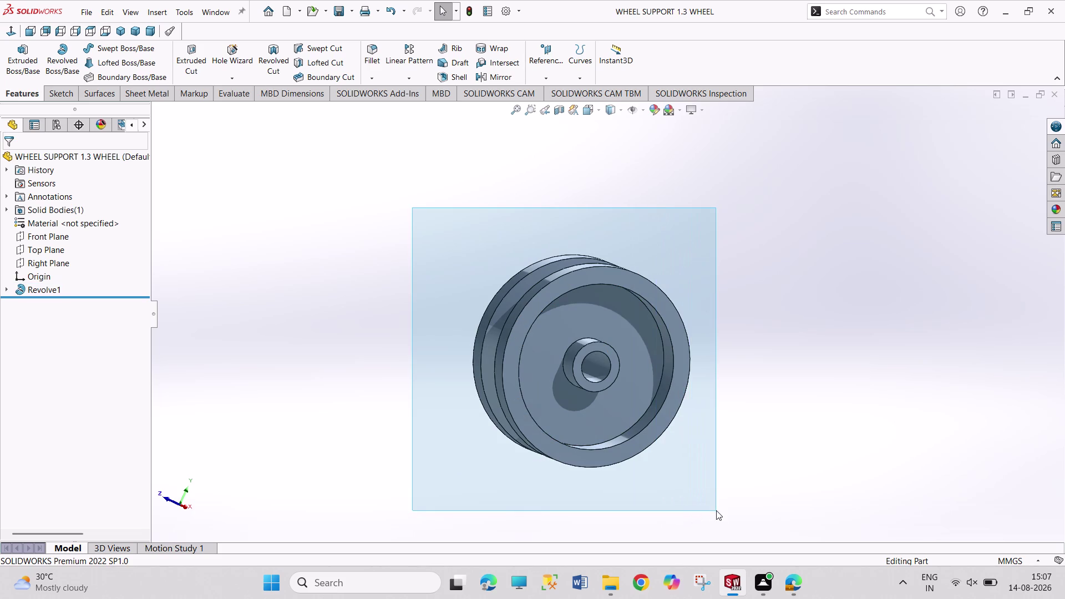
drag(716, 510, 723, 509)
click(414, 431)
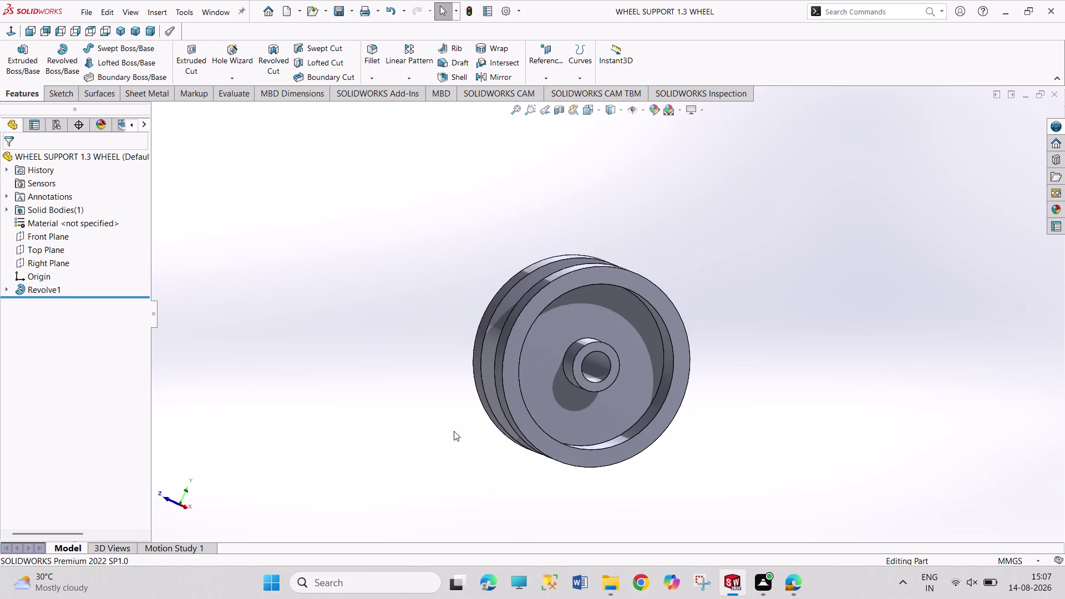
drag(675, 256, 627, 560)
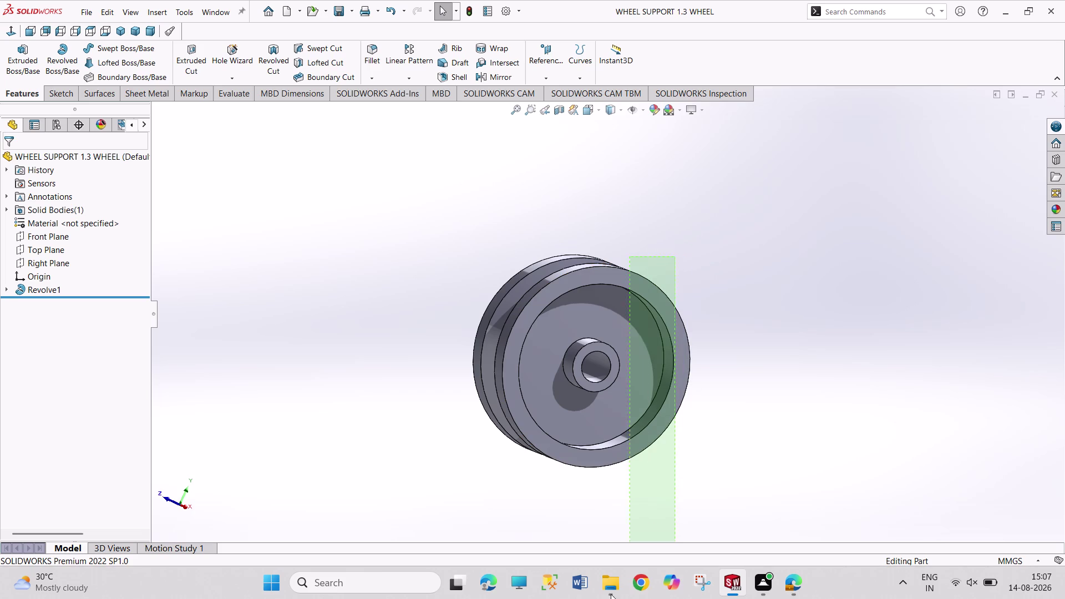
drag(627, 559, 608, 598)
drag(785, 202, 781, 373)
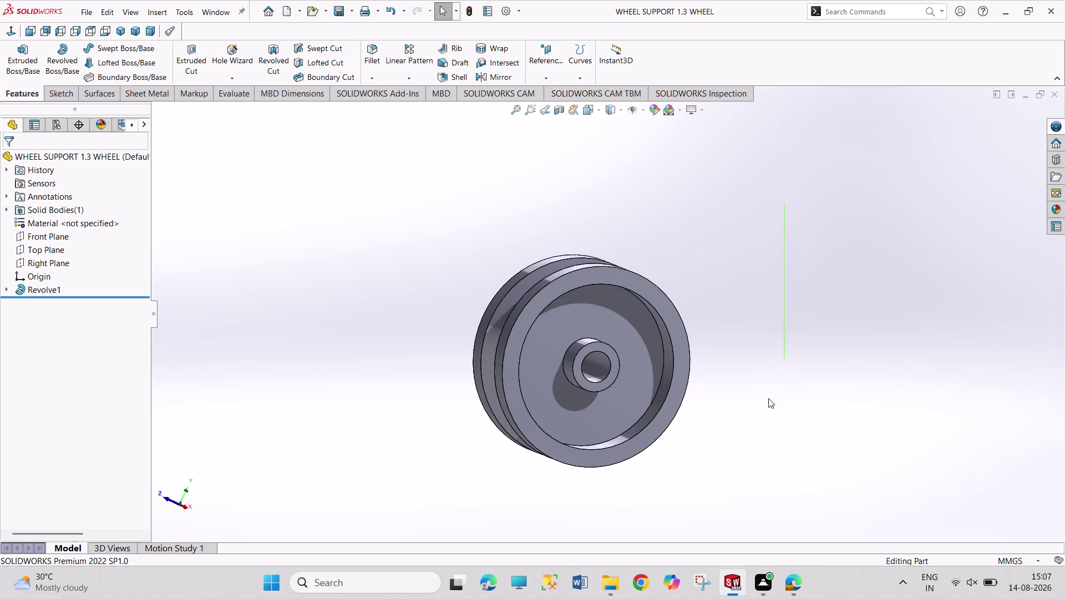
drag(781, 373, 581, 498)
drag(384, 282, 495, 440)
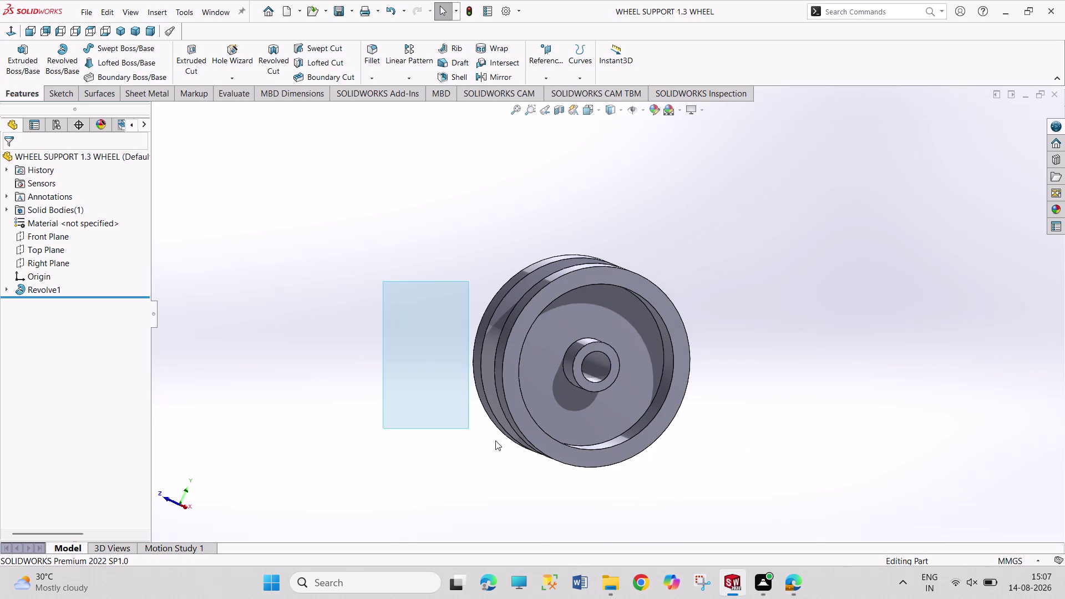
drag(496, 441, 646, 482)
click(347, 357)
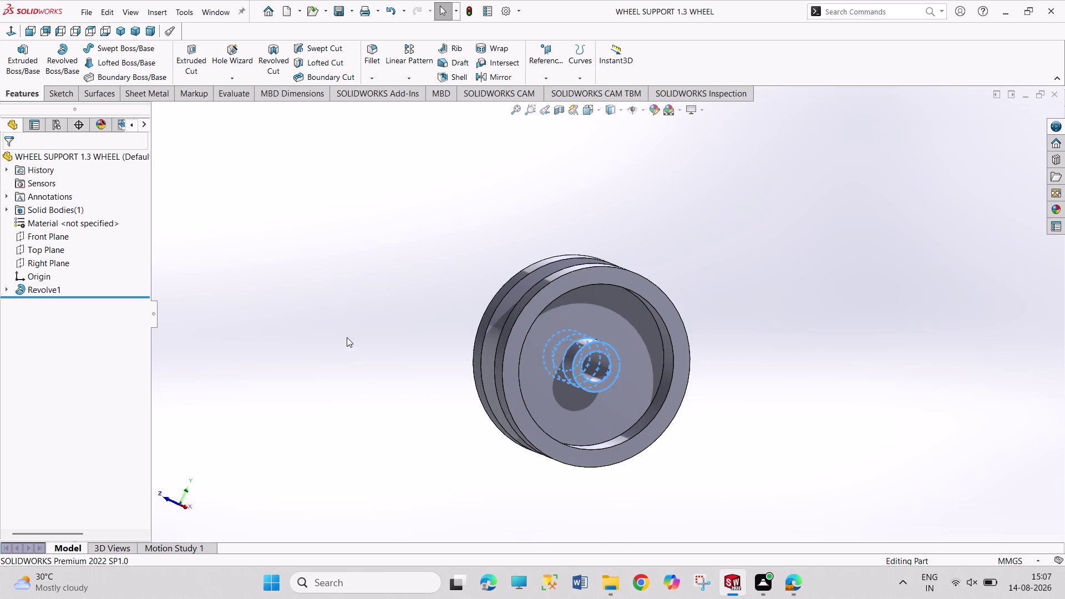
drag(347, 337, 531, 414)
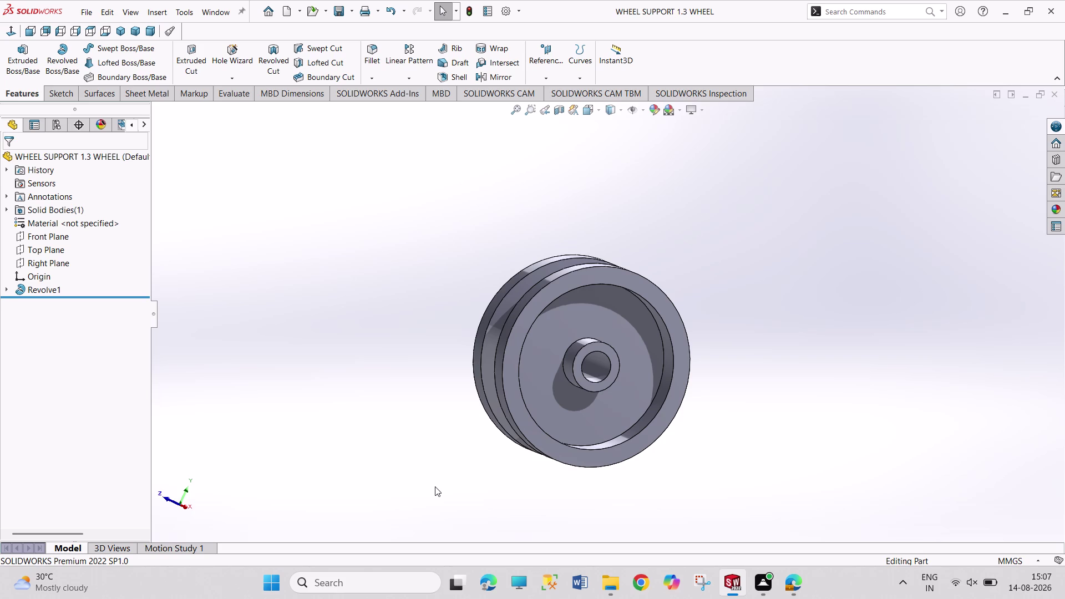
key(ctrl+n)
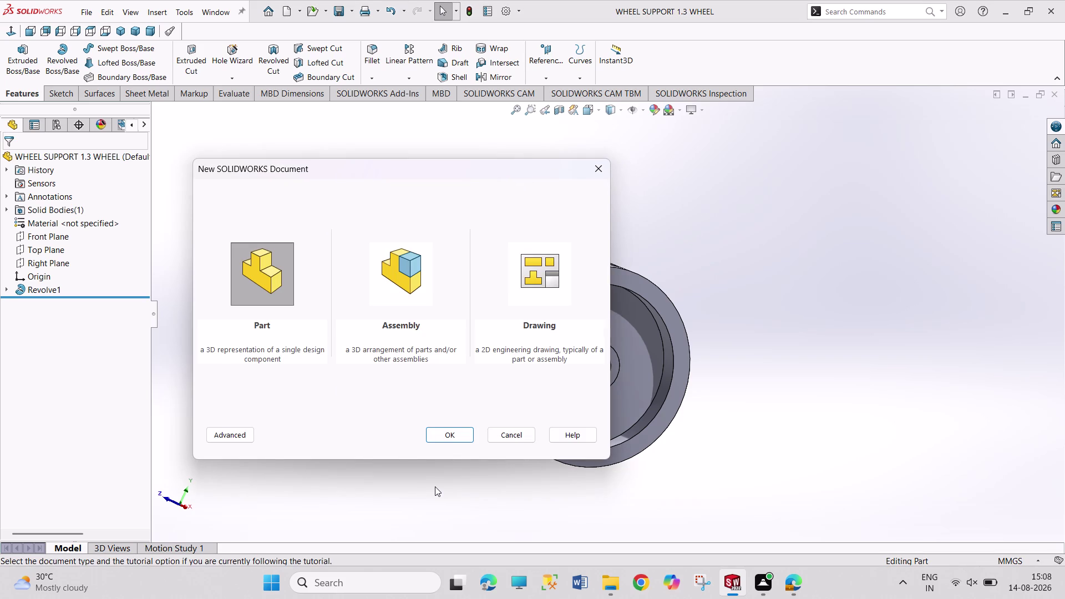
Create the new document as a Part and switch to the assembly drawing.
key(Return)
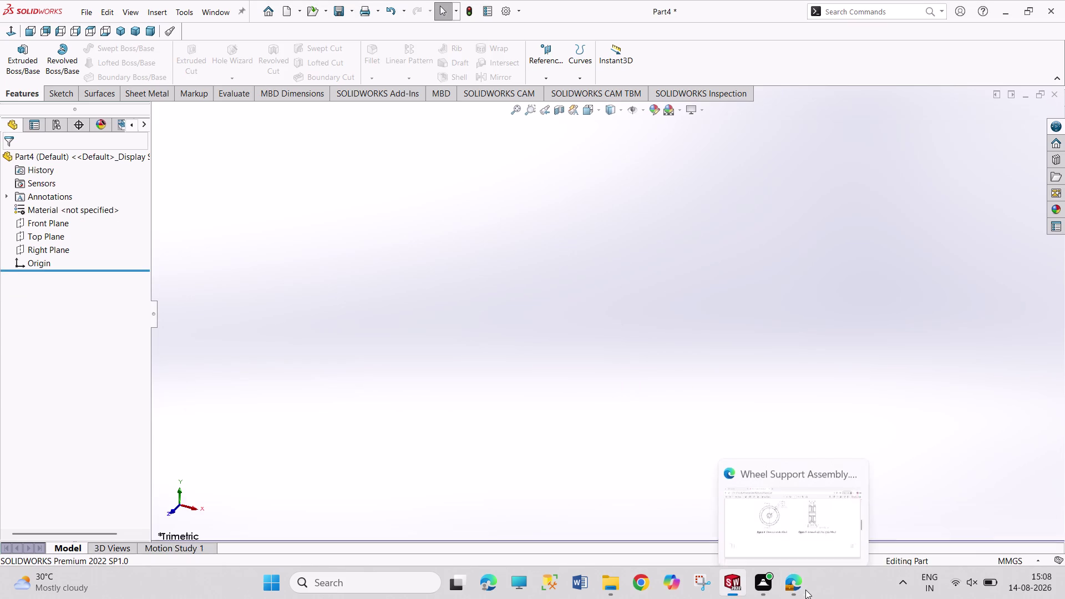
click(794, 535)
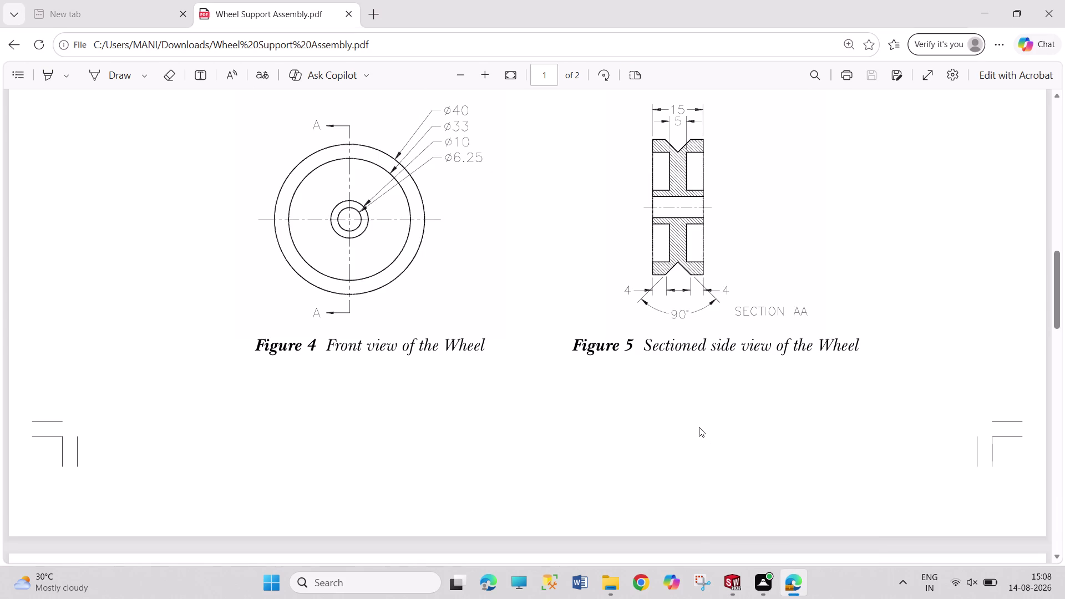
Scroll the PDF to Figure 6's bolt and shoulder screw dimensions.
scroll(down, 3)
scroll(down, 3)
scroll(down, 3)
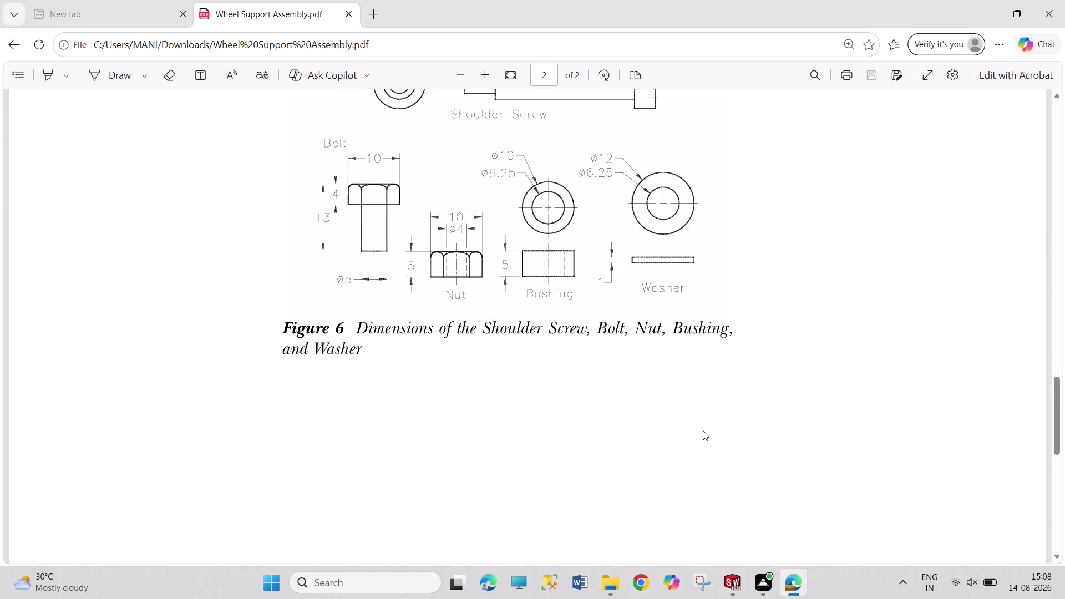
scroll(down, 3)
scroll(down, 3)
scroll(up, 3)
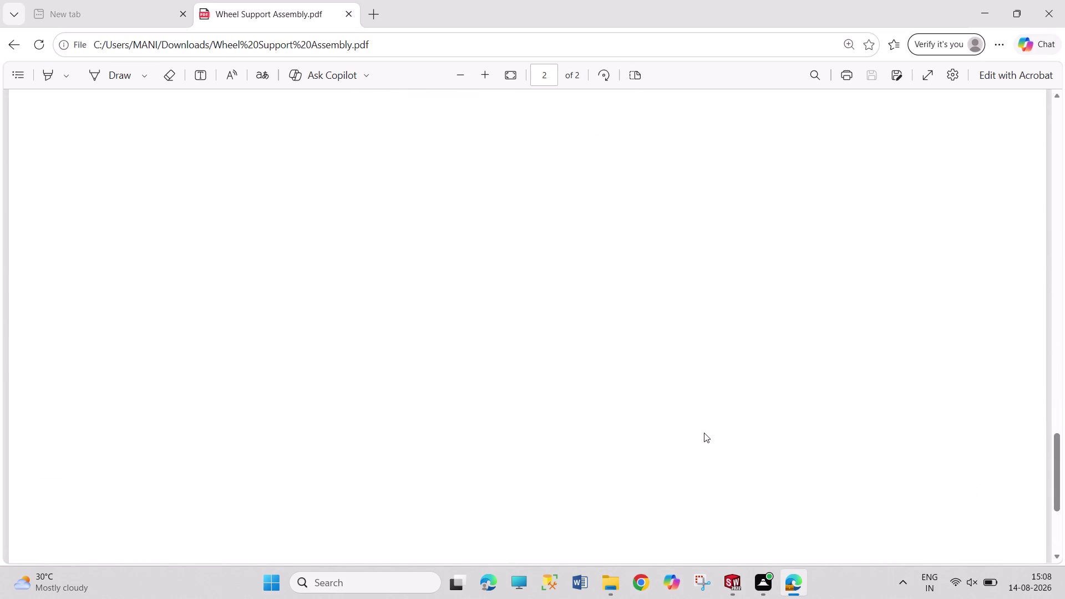
scroll(up, 3)
scroll(up, 3)
scroll(up, 3)
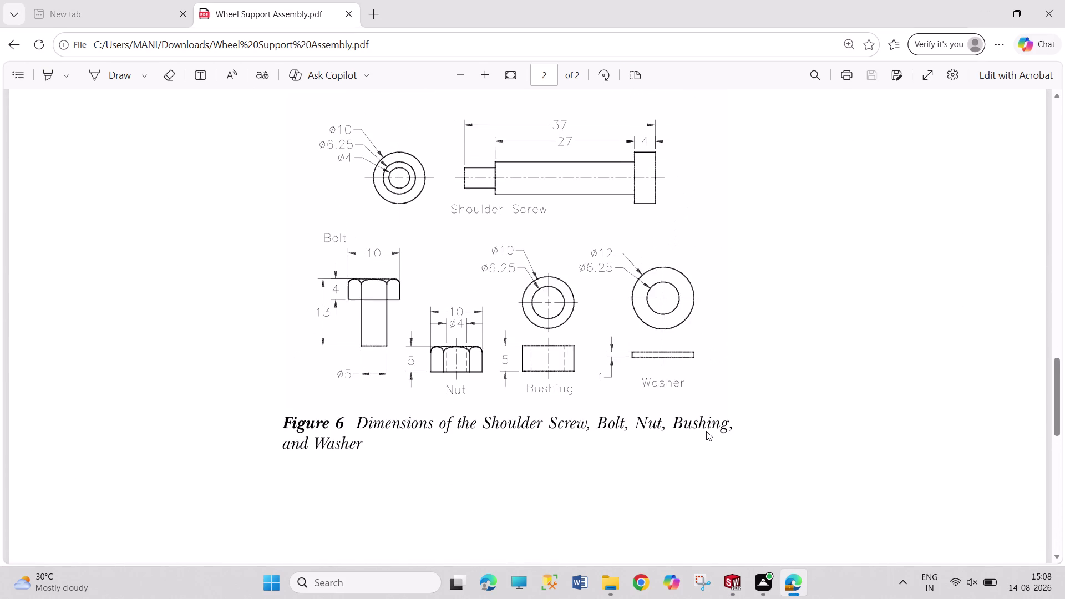
scroll(up, 3)
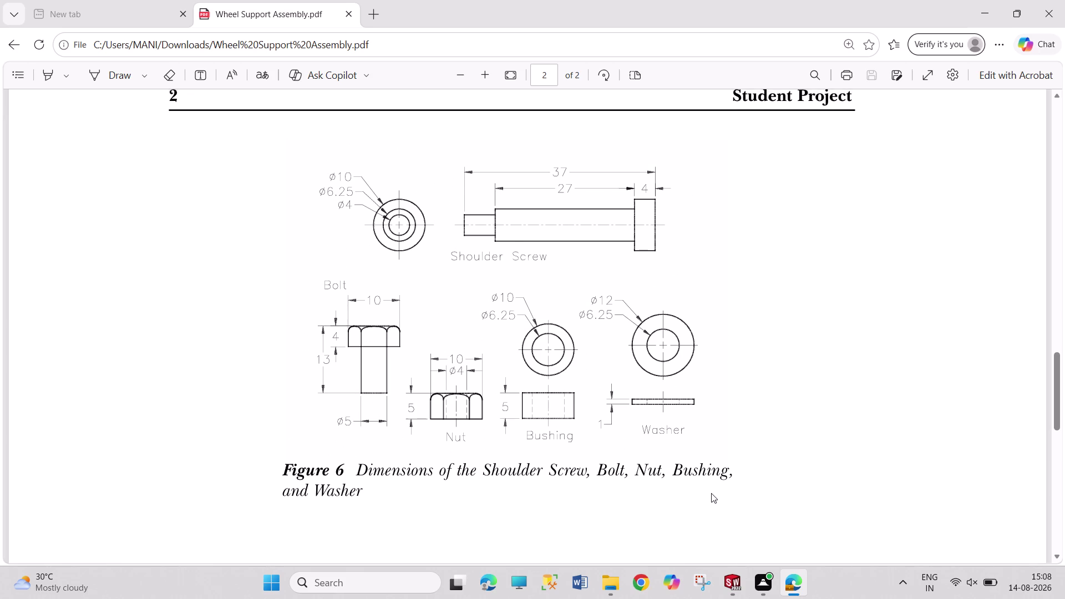
scroll(down, 3)
scroll(down, 3)
scroll(up, 3)
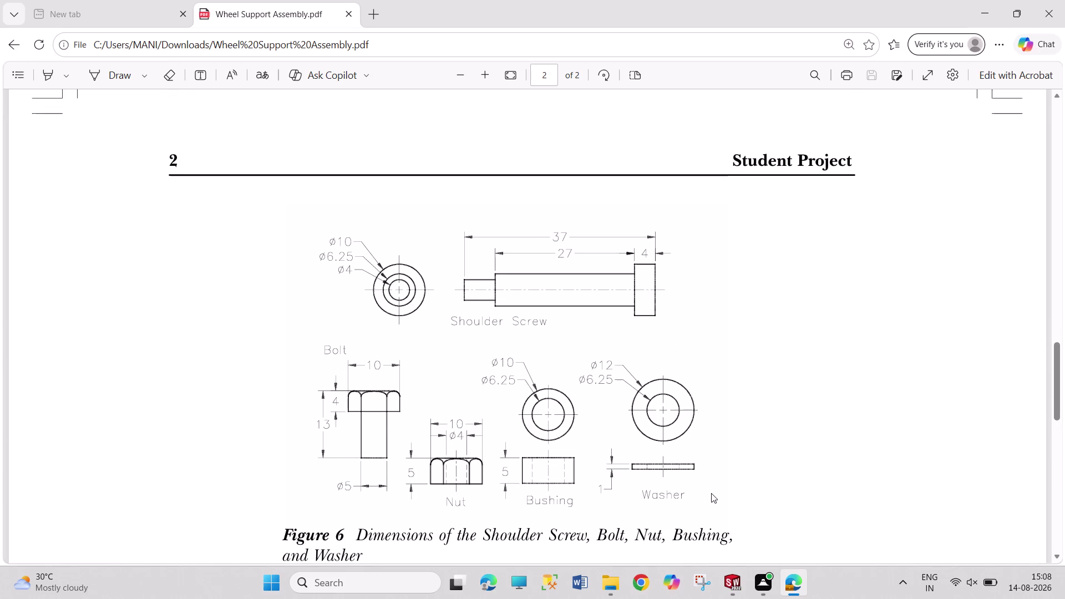
scroll(down, 3)
scroll(down, 3)
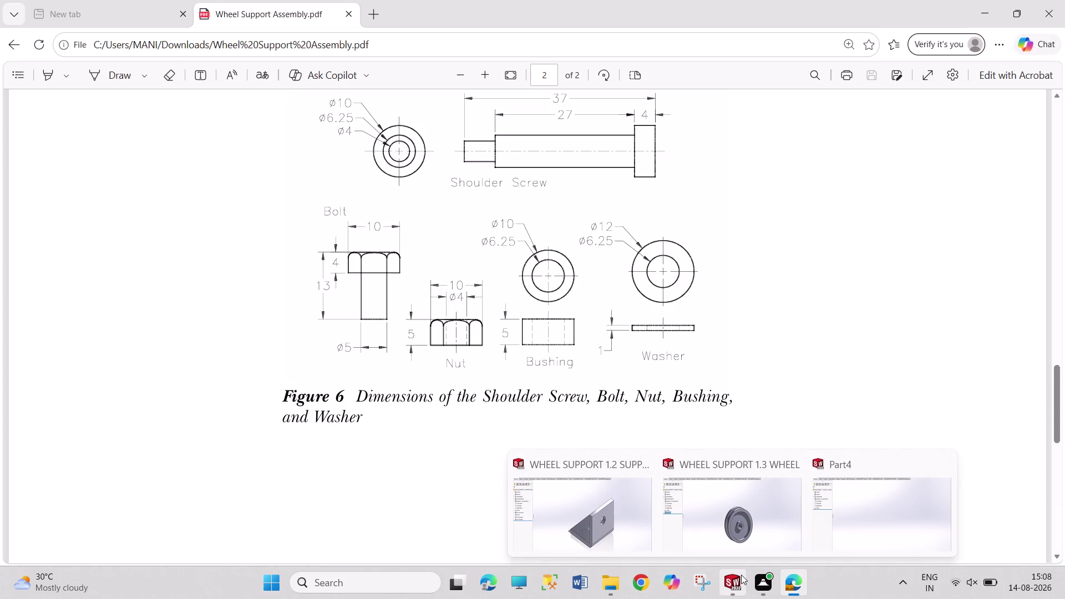
click(741, 575)
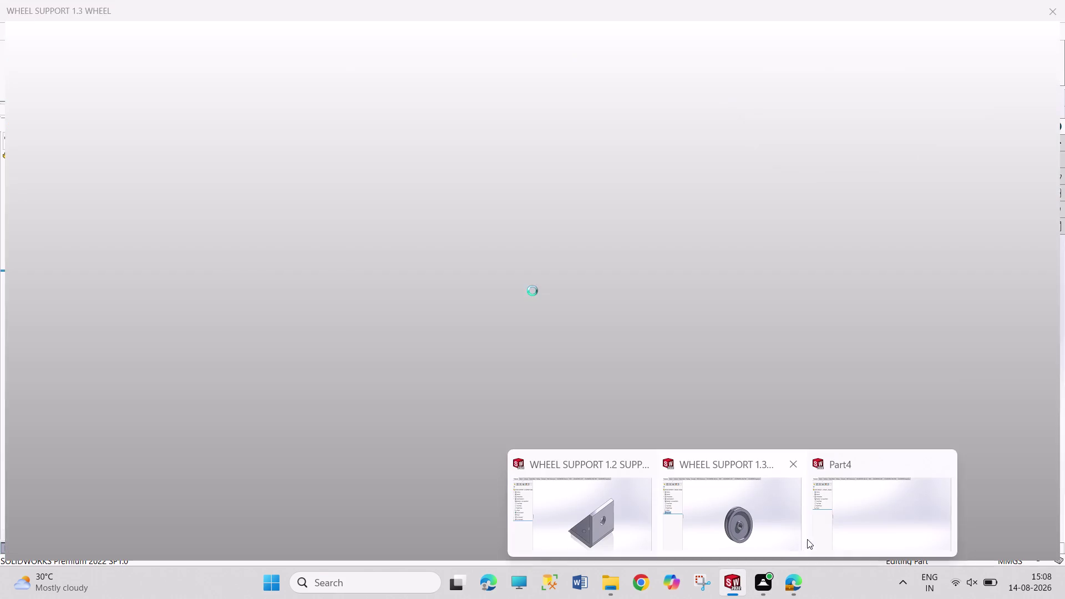
Switch back to the empty Part4 document in SOLIDWORKS.
click(844, 530)
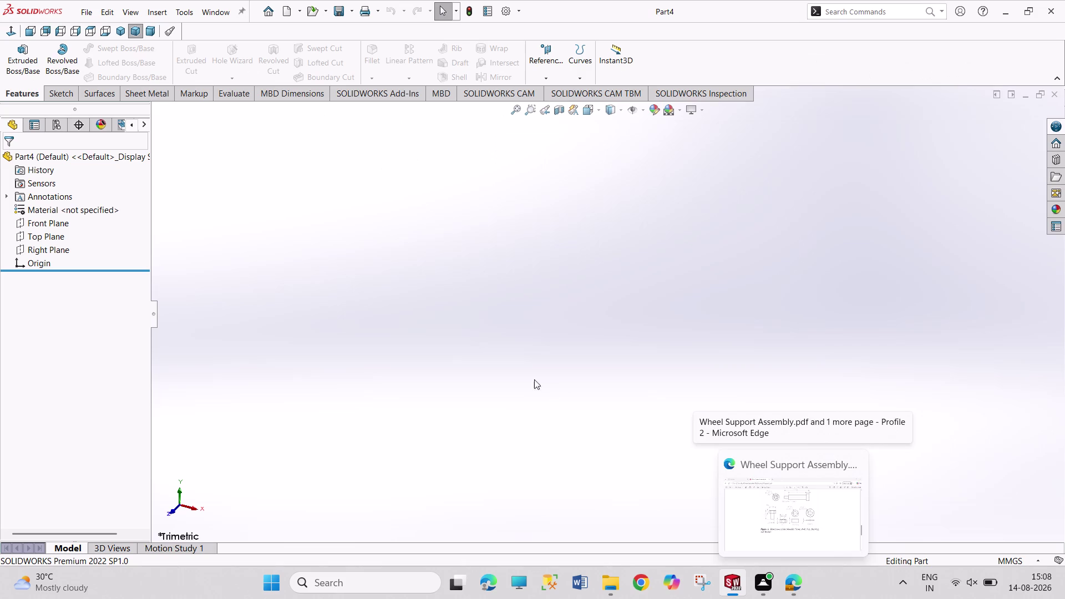
Start a Top Plane sketch and draw the first lines from the origin.
click(63, 238)
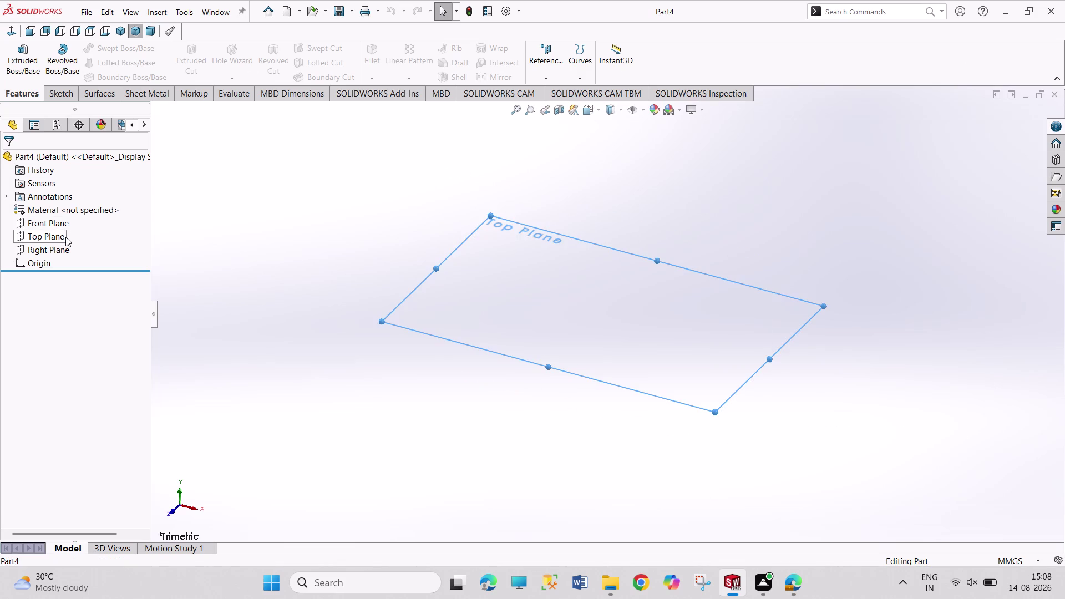
click(69, 226)
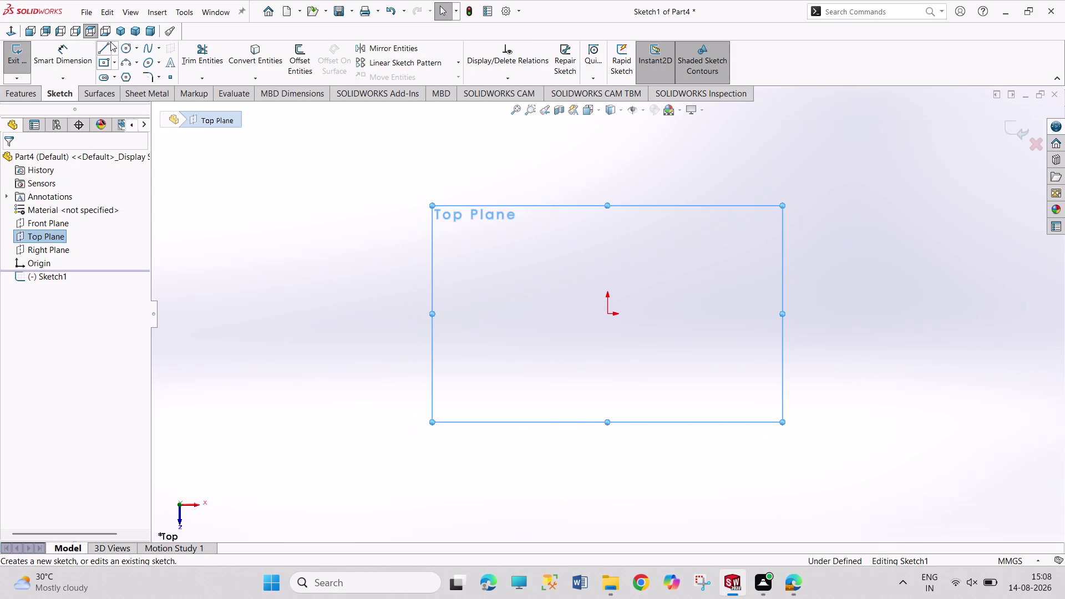
click(106, 48)
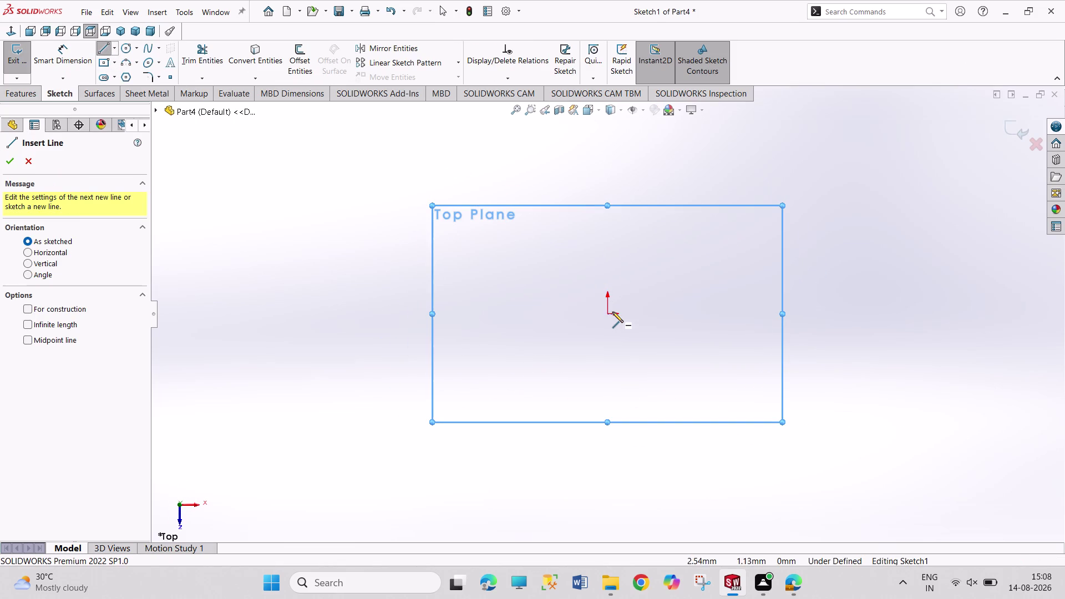
click(609, 312)
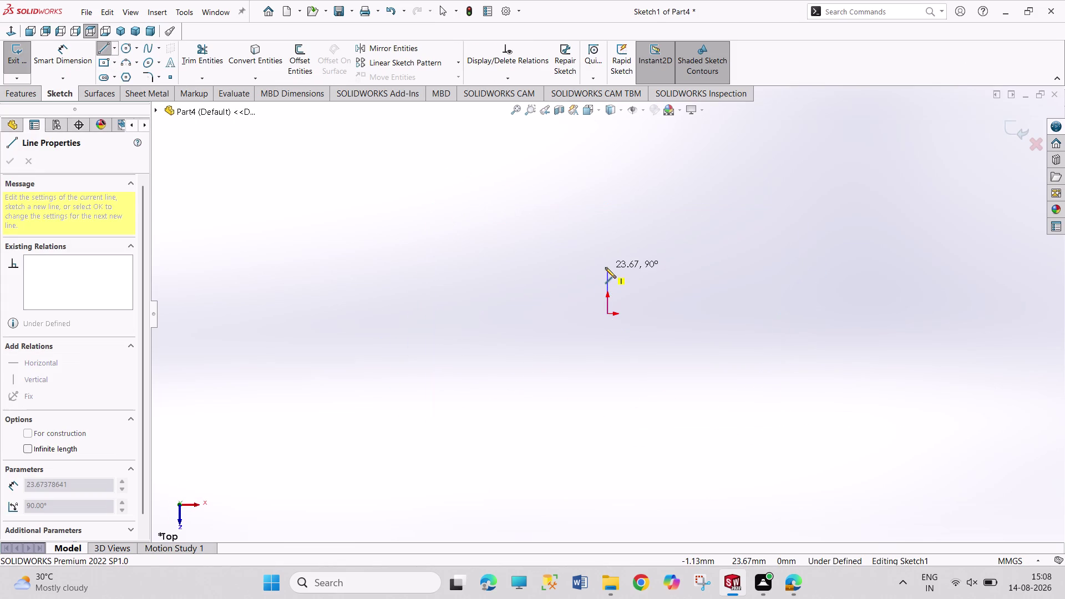
click(608, 266)
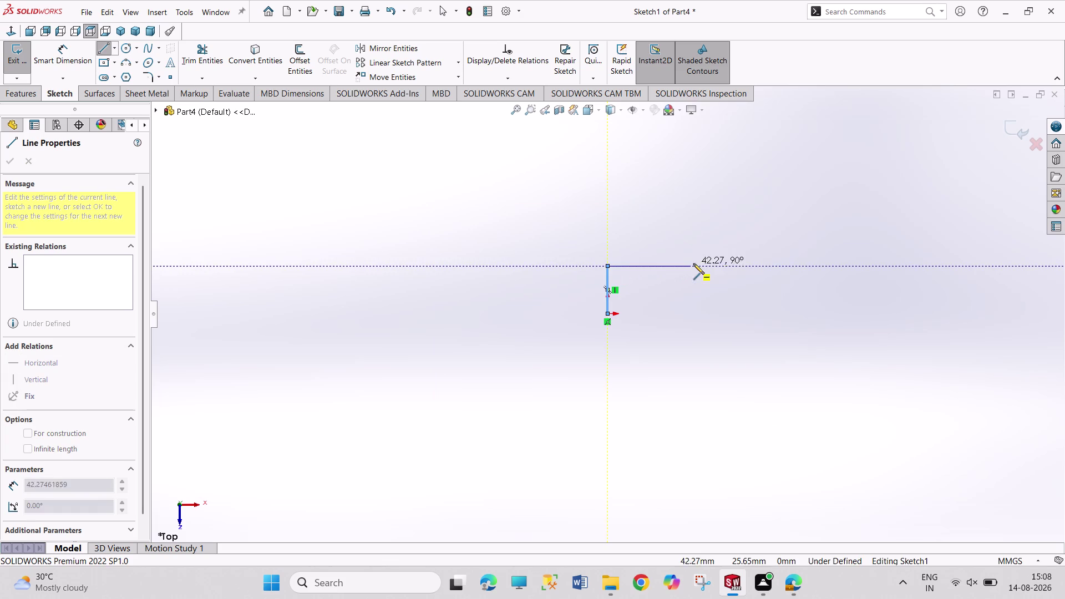
click(696, 263)
Draw the stepped upper edges and right edge, closing the outline at the origin.
click(697, 249)
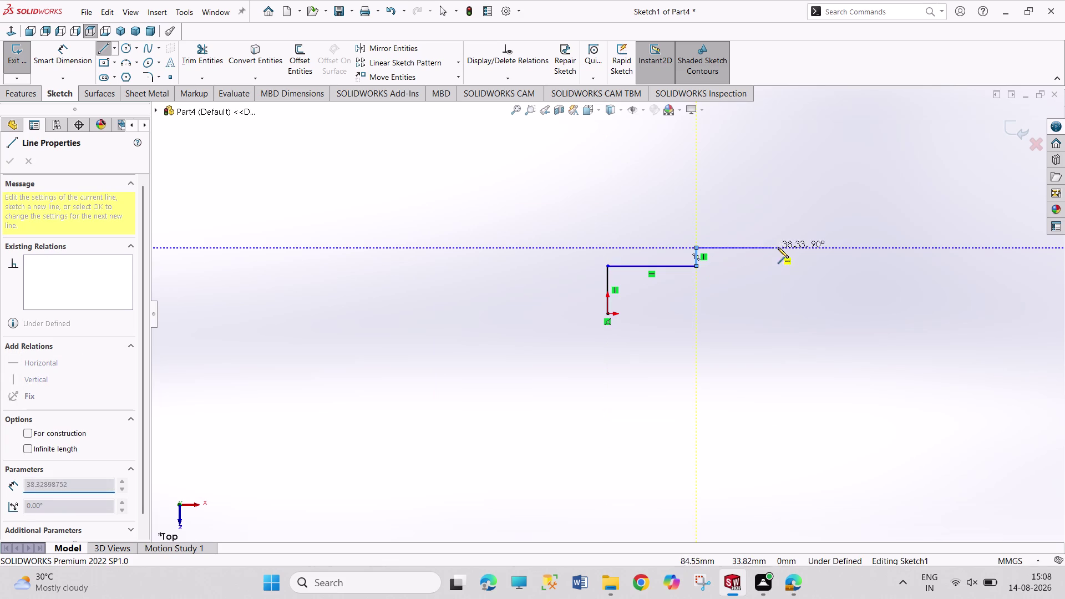
click(788, 248)
click(788, 235)
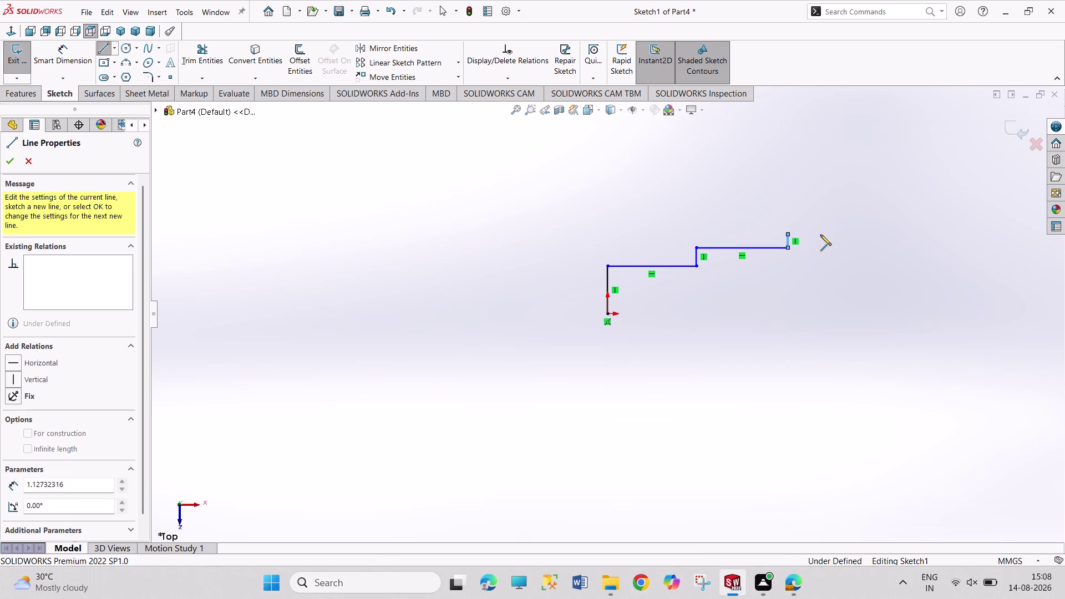
click(826, 234)
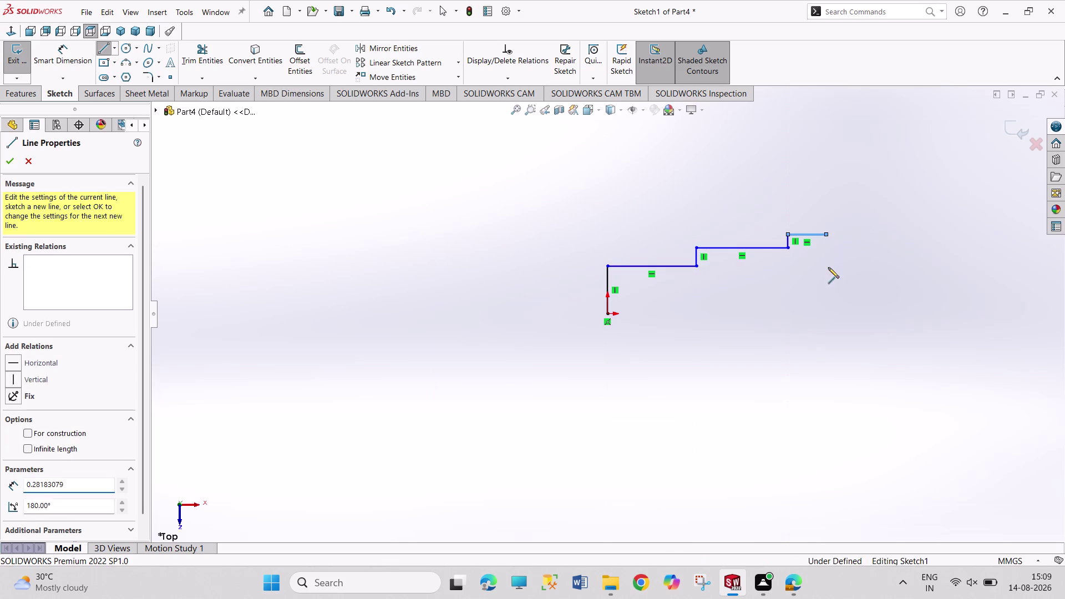
drag(828, 316, 817, 315)
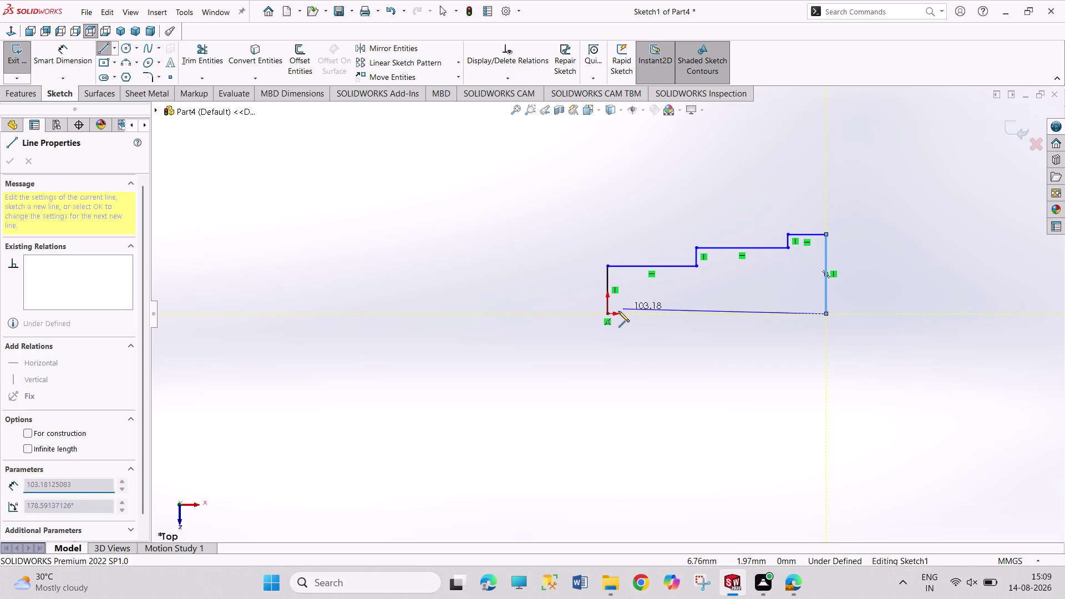
click(605, 315)
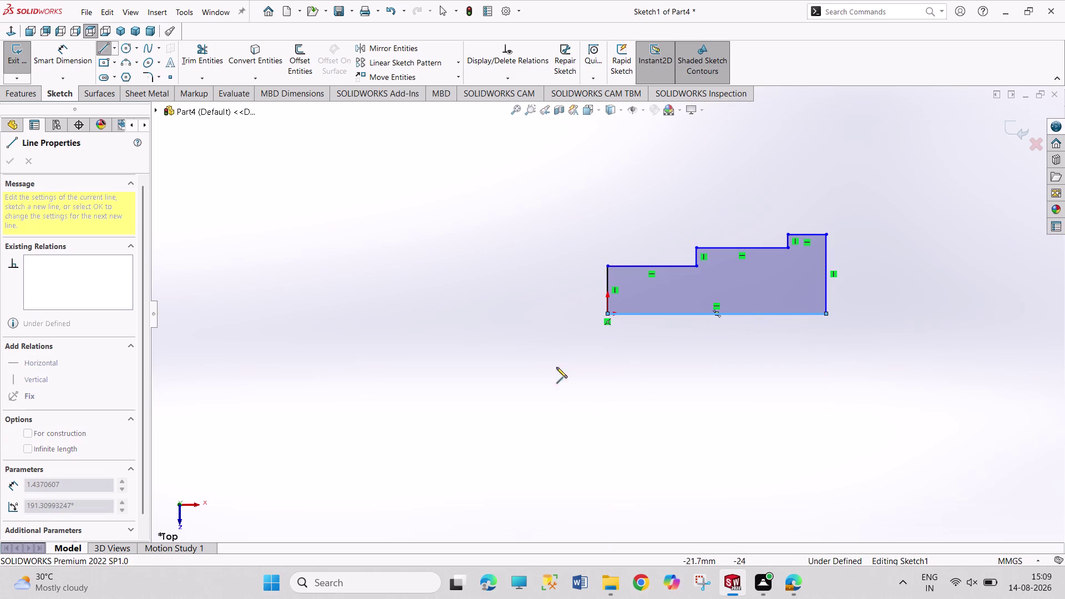
right_drag(767, 493, 756, 360)
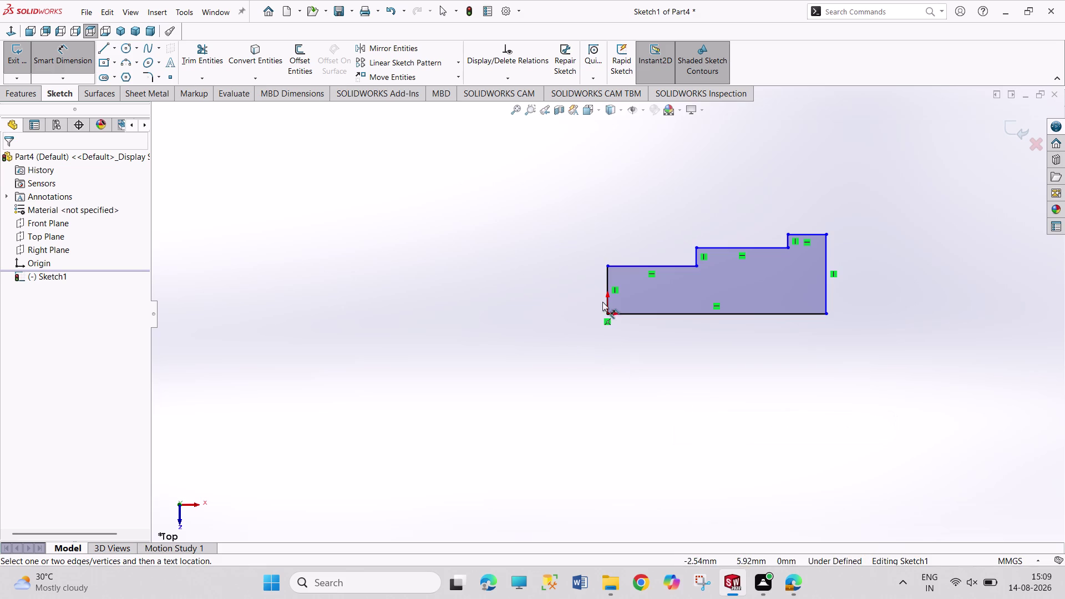
Dimension the left edge height to 2 mm and the middle step to 6.25/2 mm.
click(607, 296)
click(562, 295)
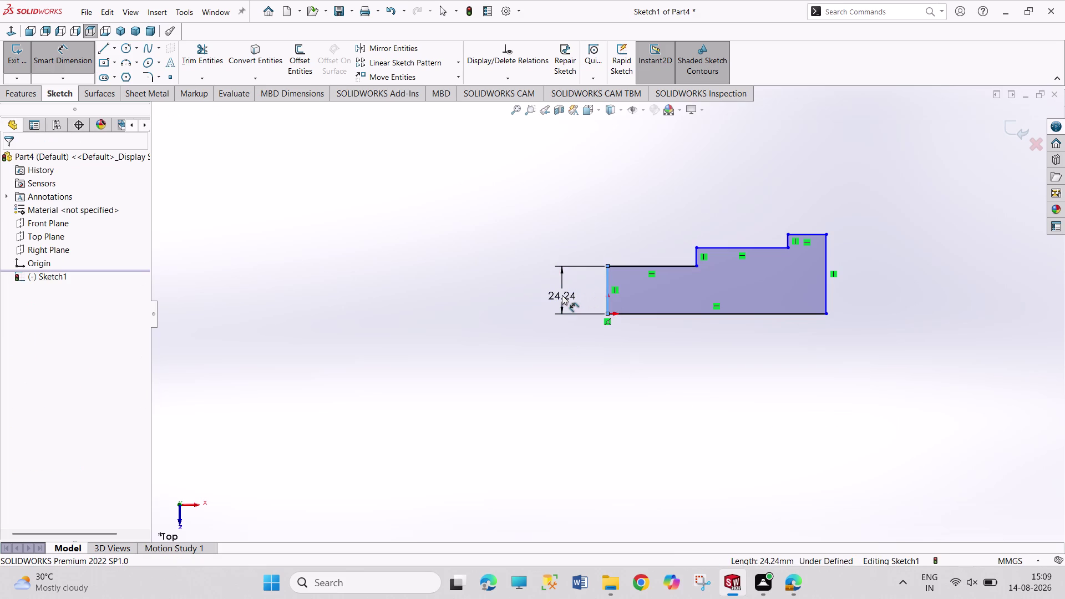
key(2)
key(Return)
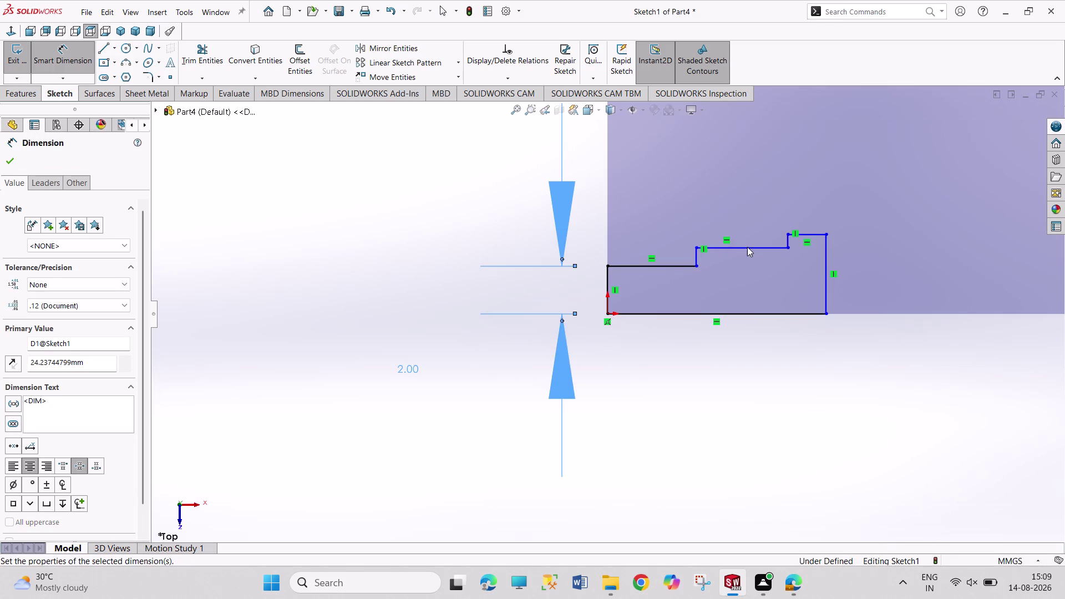
click(754, 247)
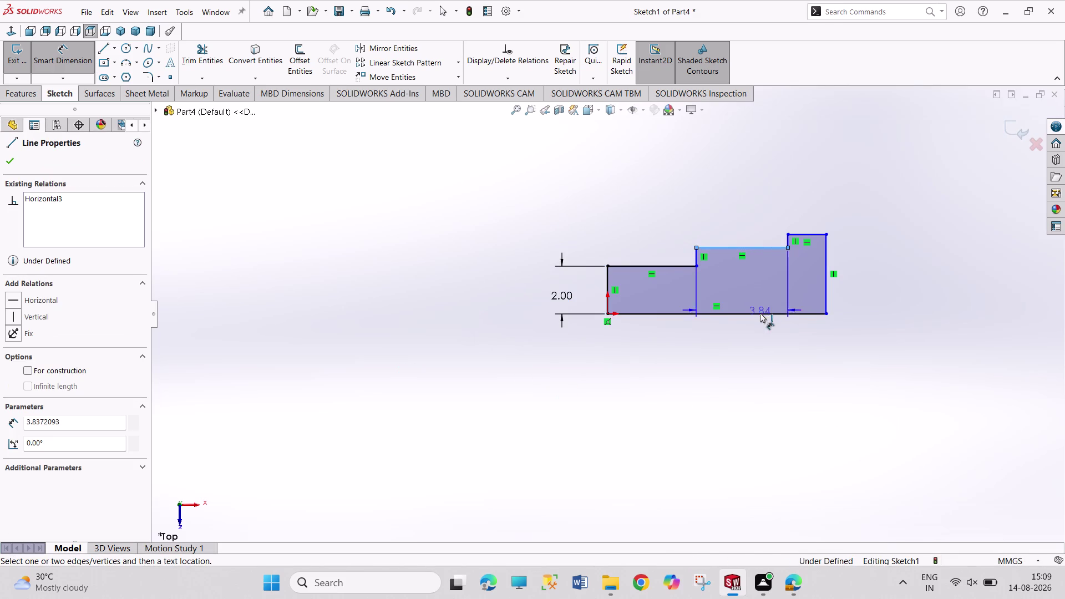
click(761, 314)
click(452, 227)
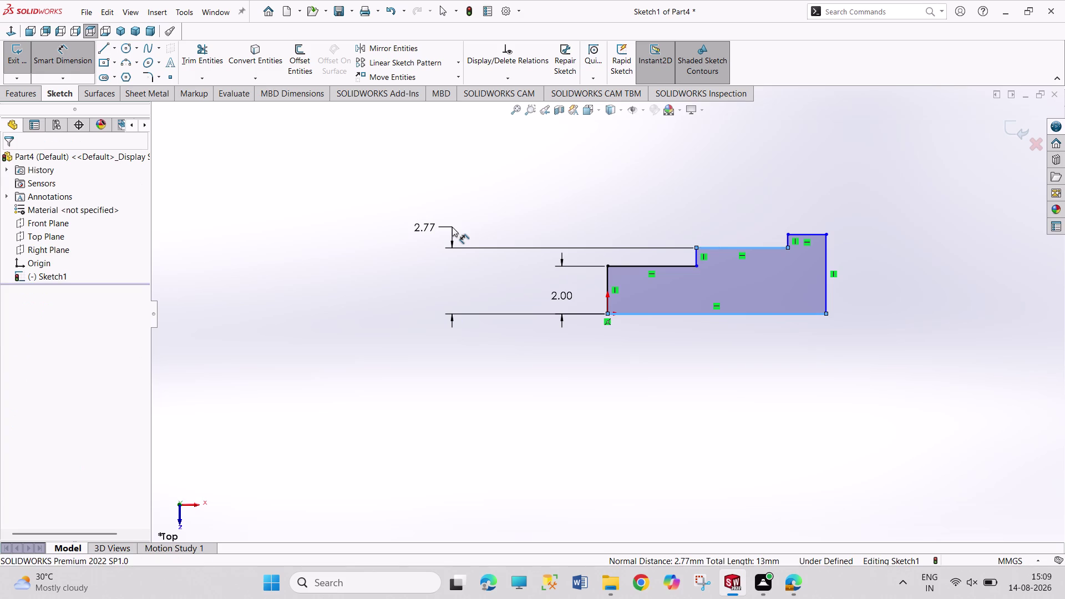
key(6)
text(.25/2)
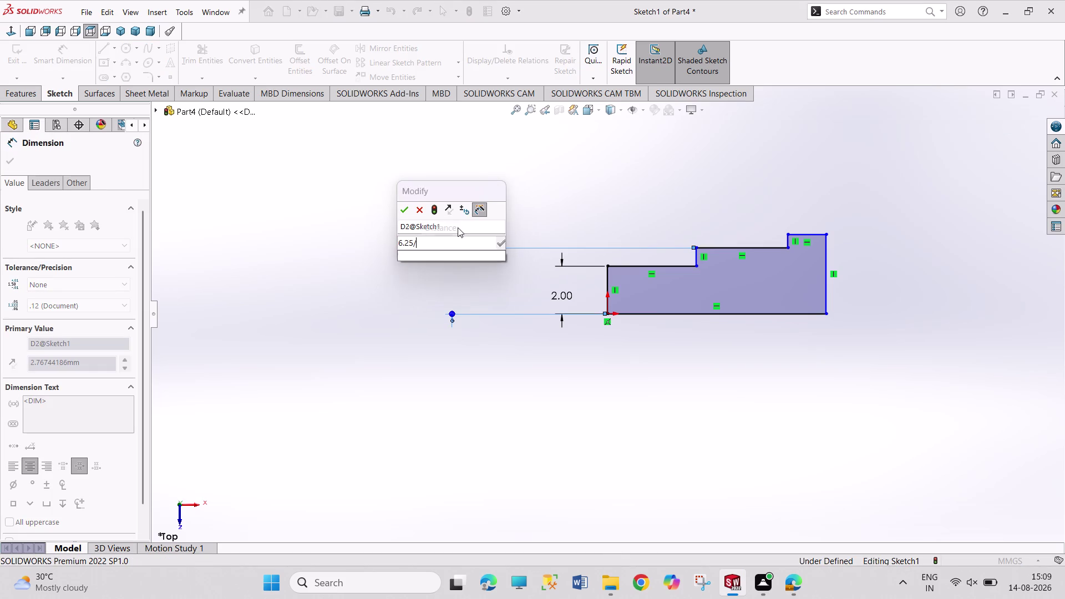
key(Return)
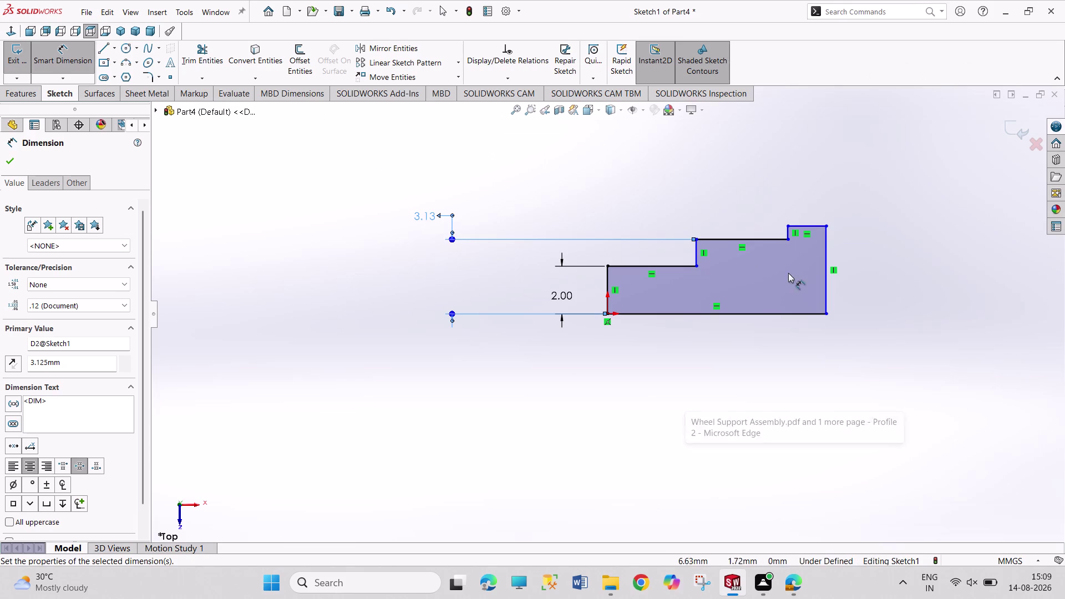
Set the head height to 5 mm and reposition the 3.13 dimension label.
click(825, 275)
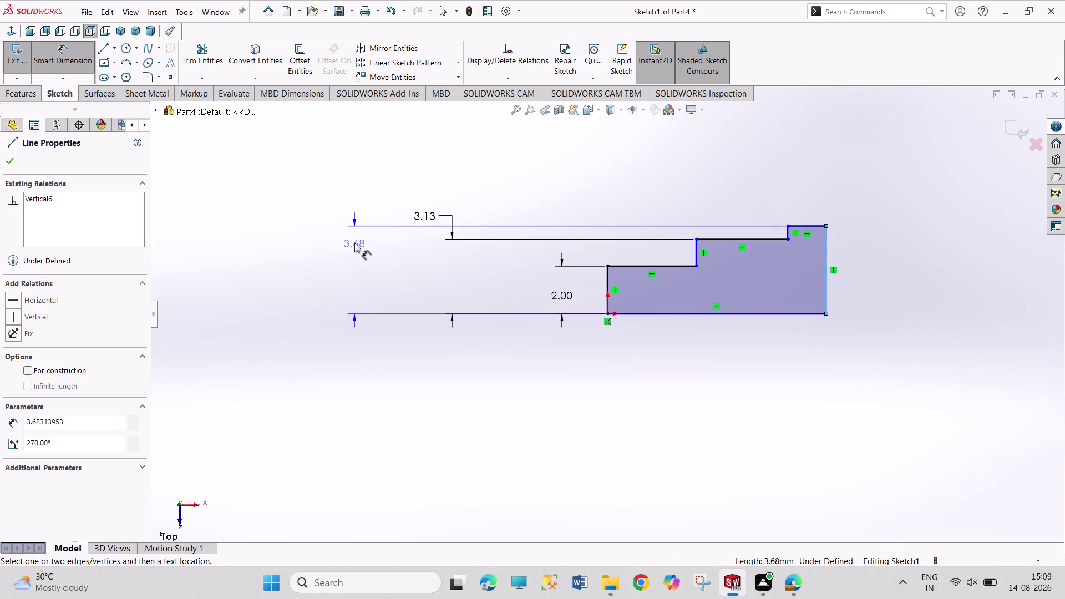
click(355, 243)
key(5)
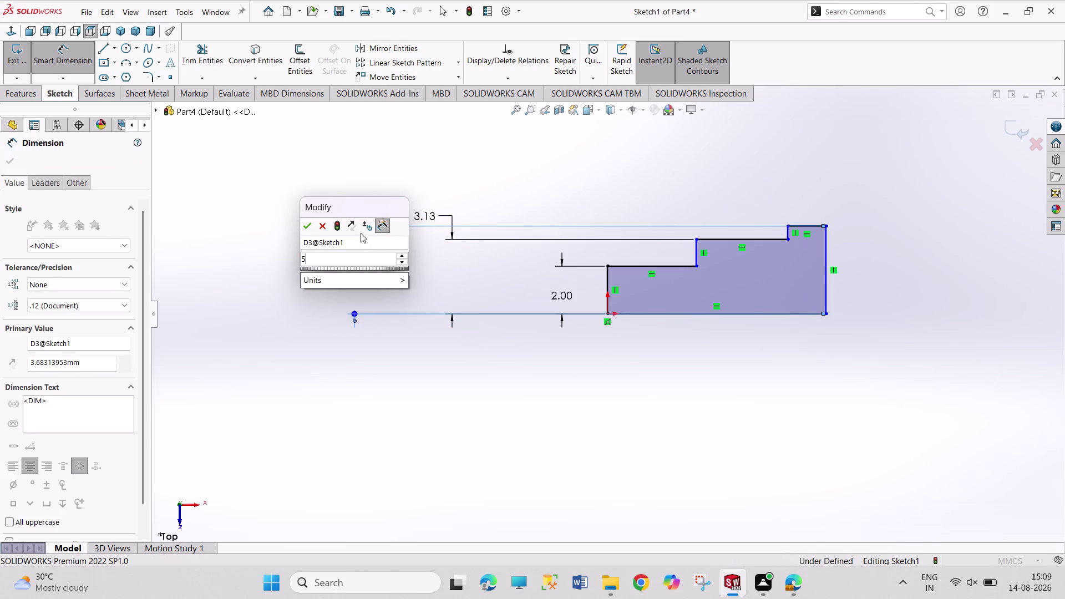
key(Return)
drag(425, 211, 444, 253)
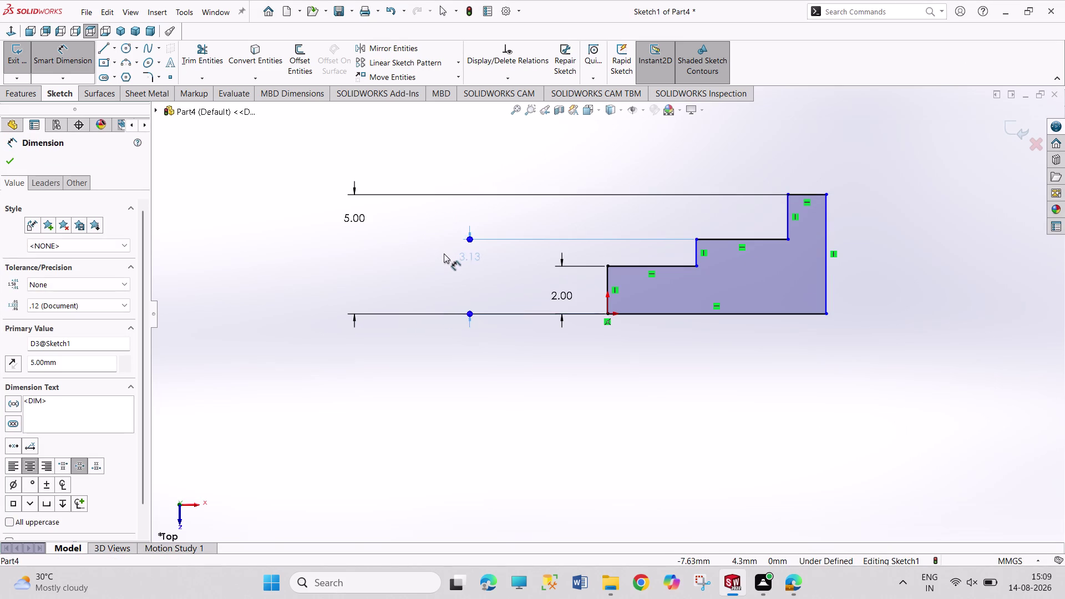
drag(444, 253, 451, 268)
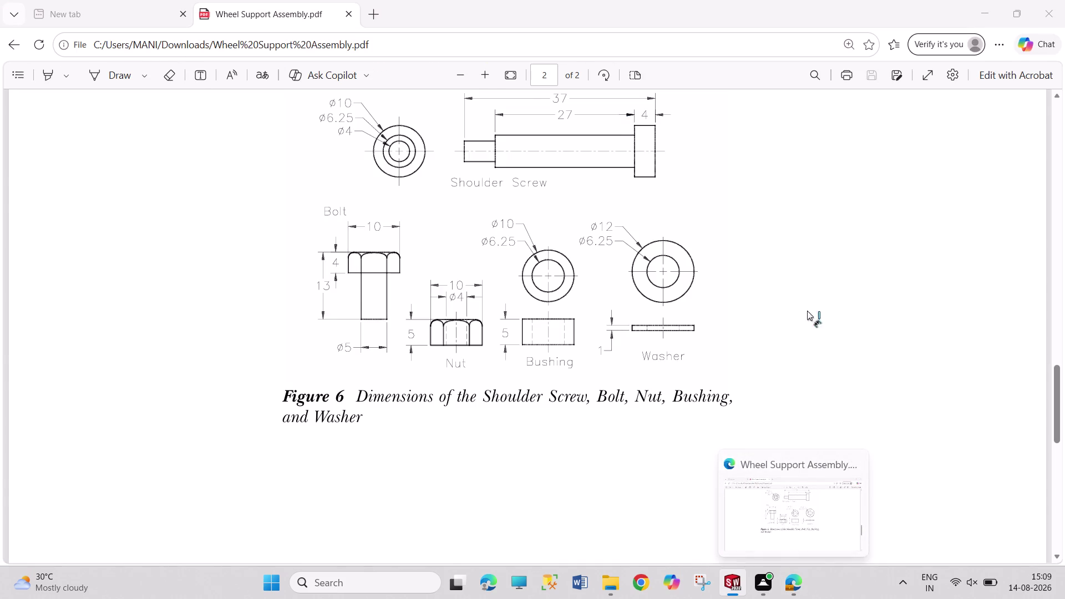
click(798, 194)
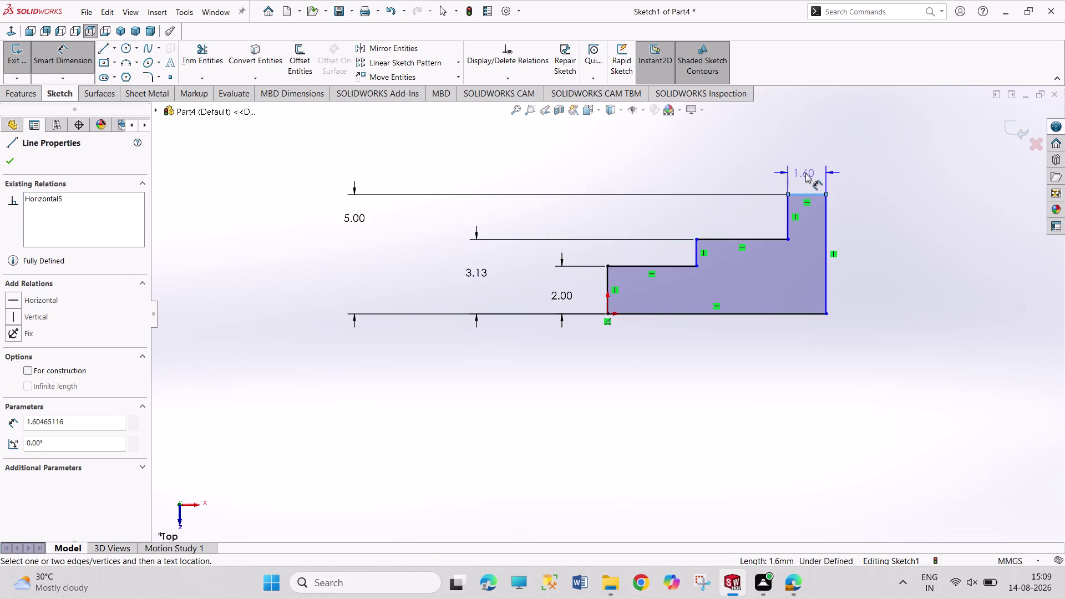
Dimension the head length to 4 mm and the step distance to 27 mm.
click(807, 173)
key(4)
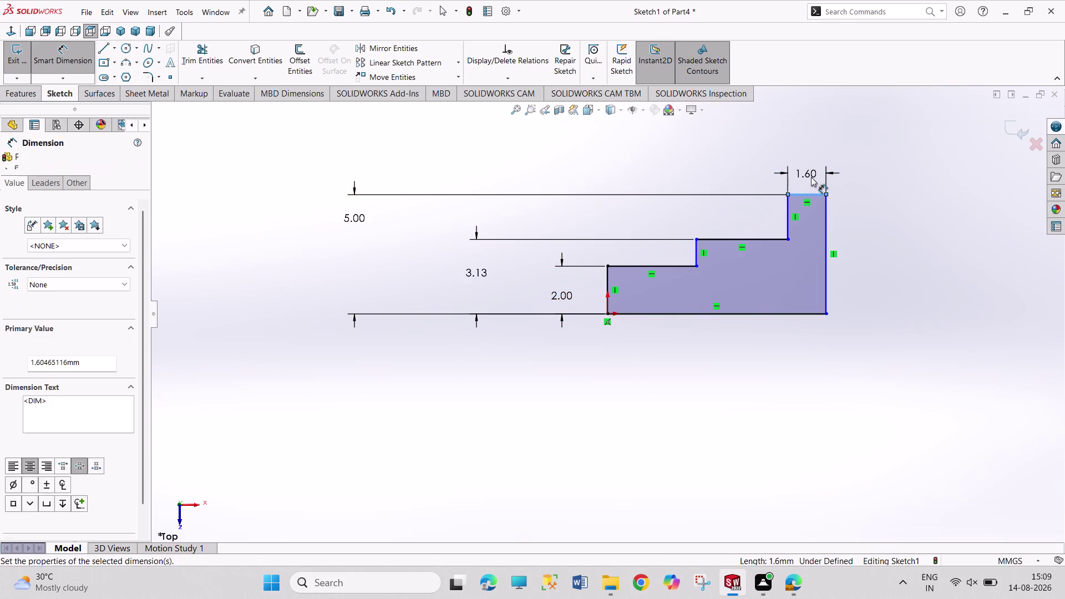
key(Return)
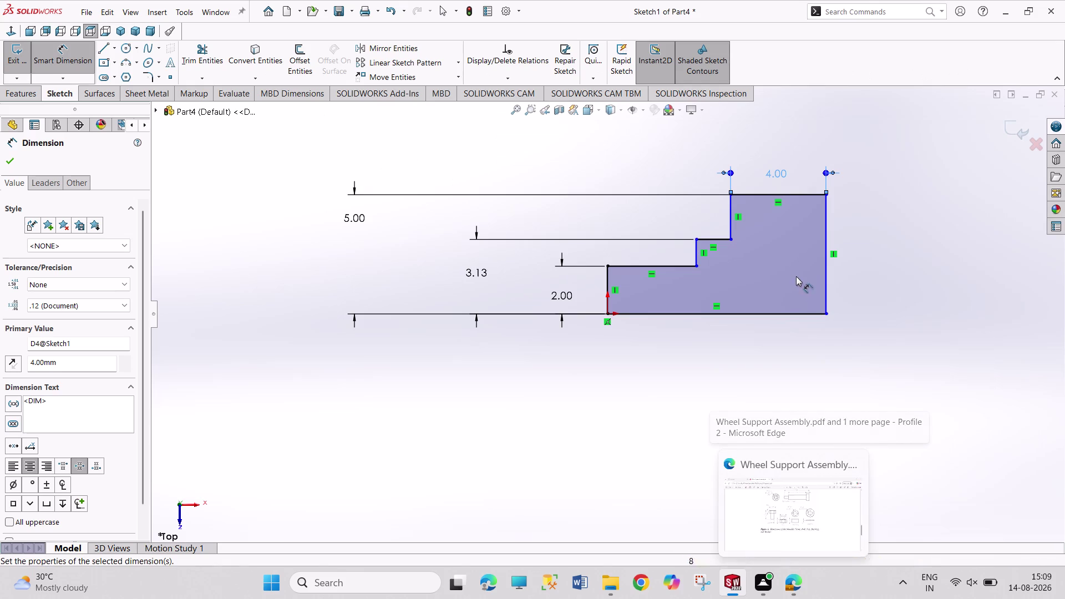
click(714, 240)
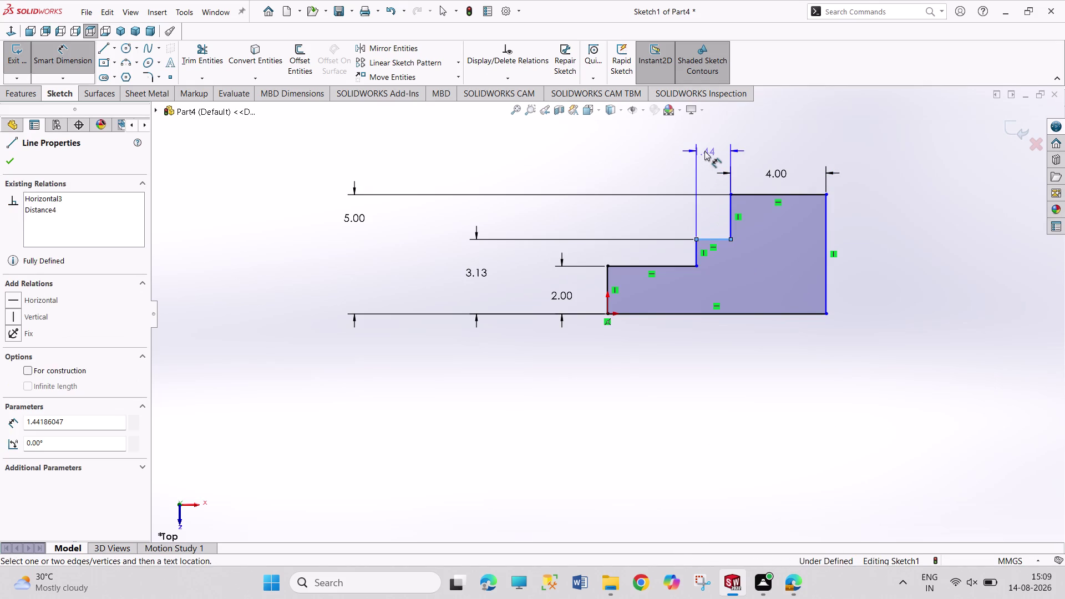
click(704, 151)
text(27)
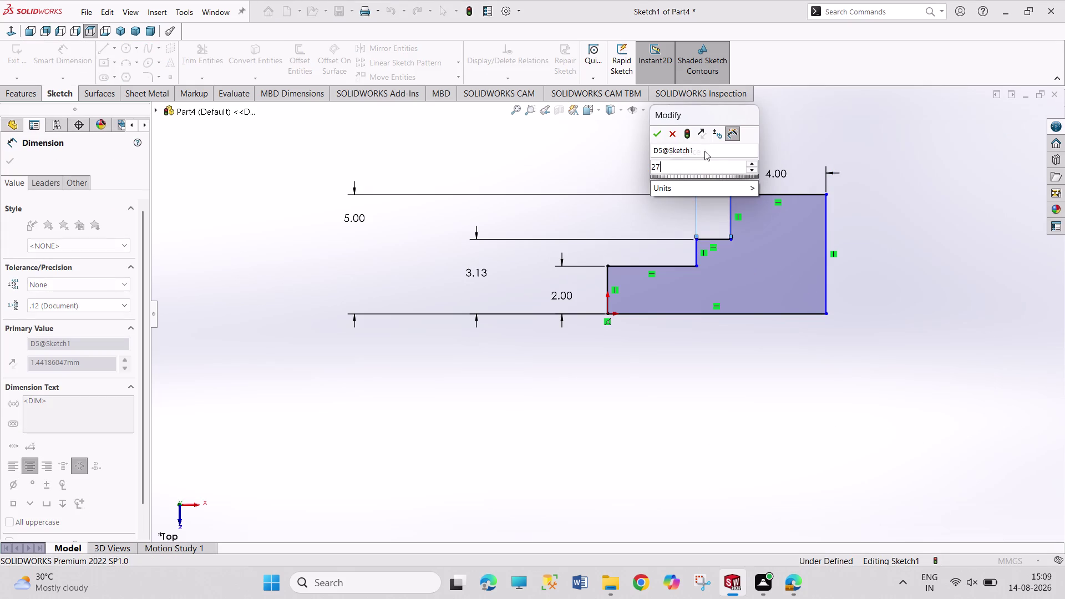
key(Return)
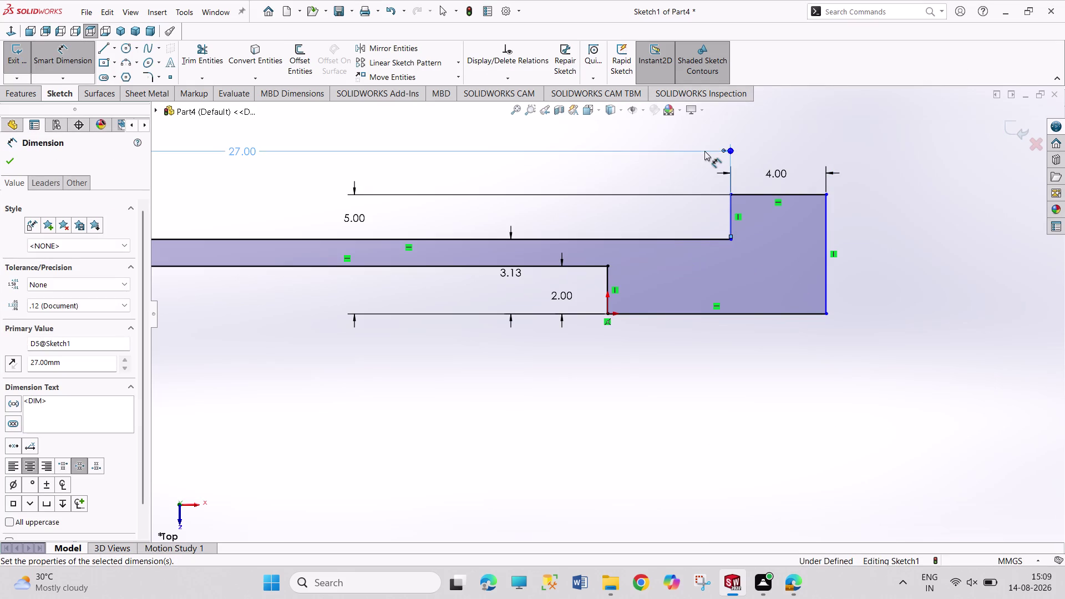
Add the 37 mm overall length dimension and stop dimensioning.
click(607, 297)
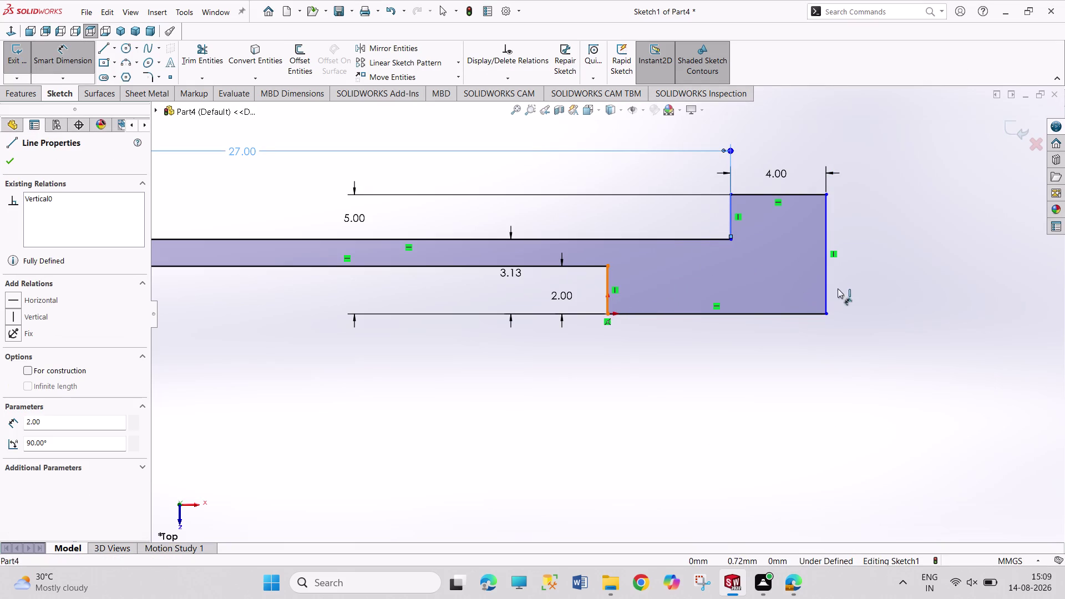
click(825, 289)
click(777, 372)
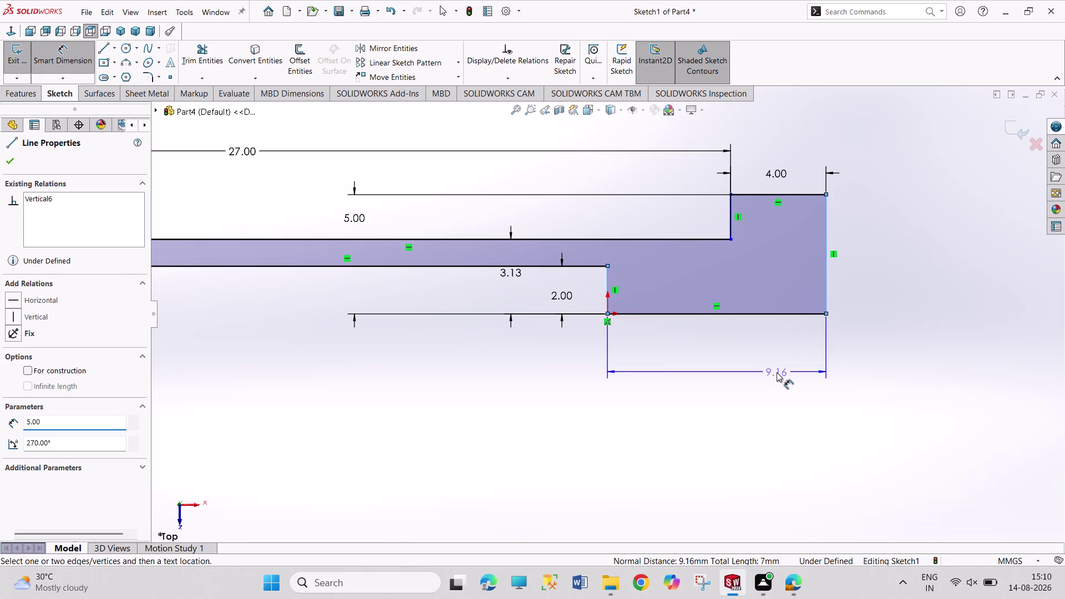
text(37)
key(Return)
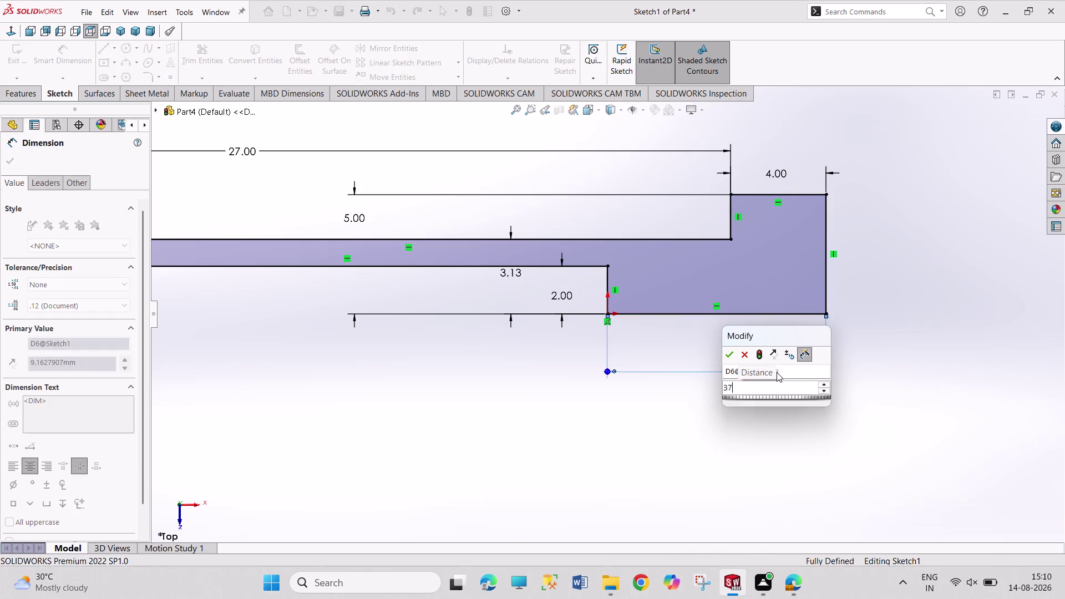
right_click(668, 407)
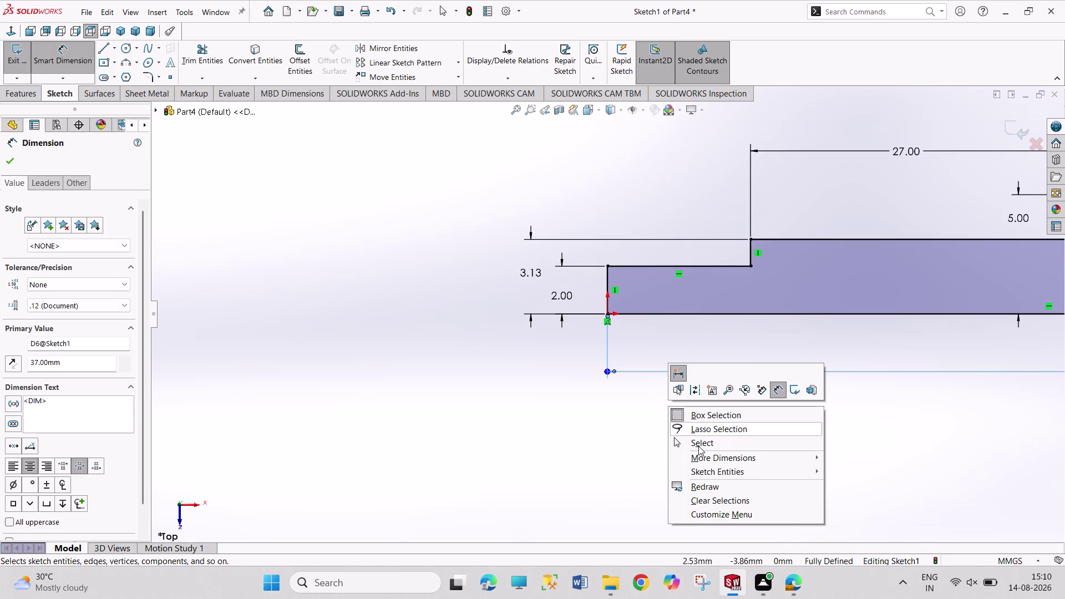
click(708, 444)
Move the 3.13 dimension clear of the 2.00 label and exit the sketch.
scroll(down, 3)
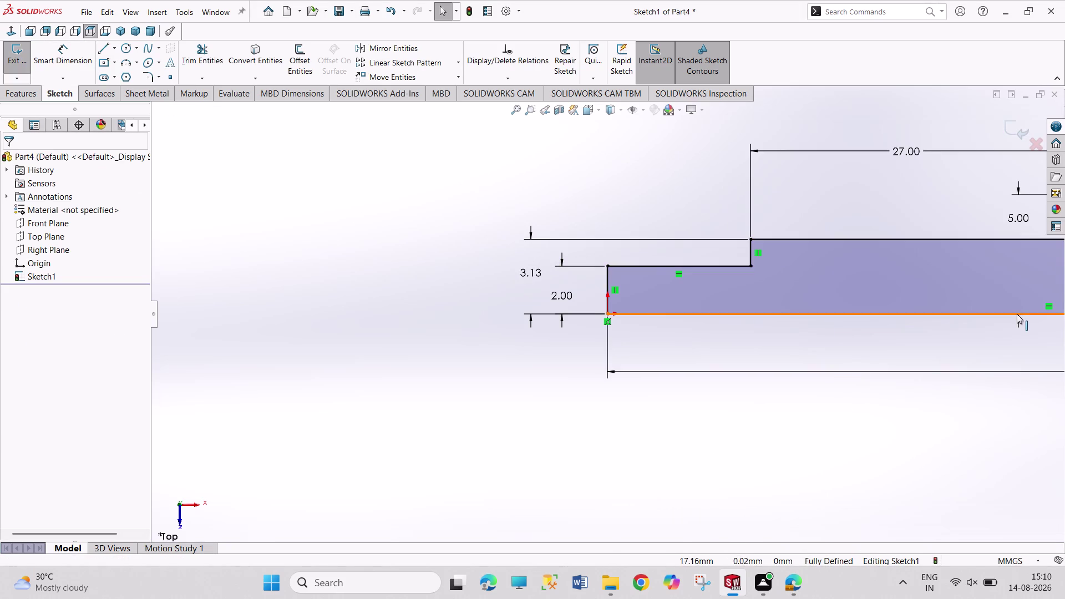
scroll(down, 3)
scroll(up, 3)
scroll(up, 3)
scroll(down, 3)
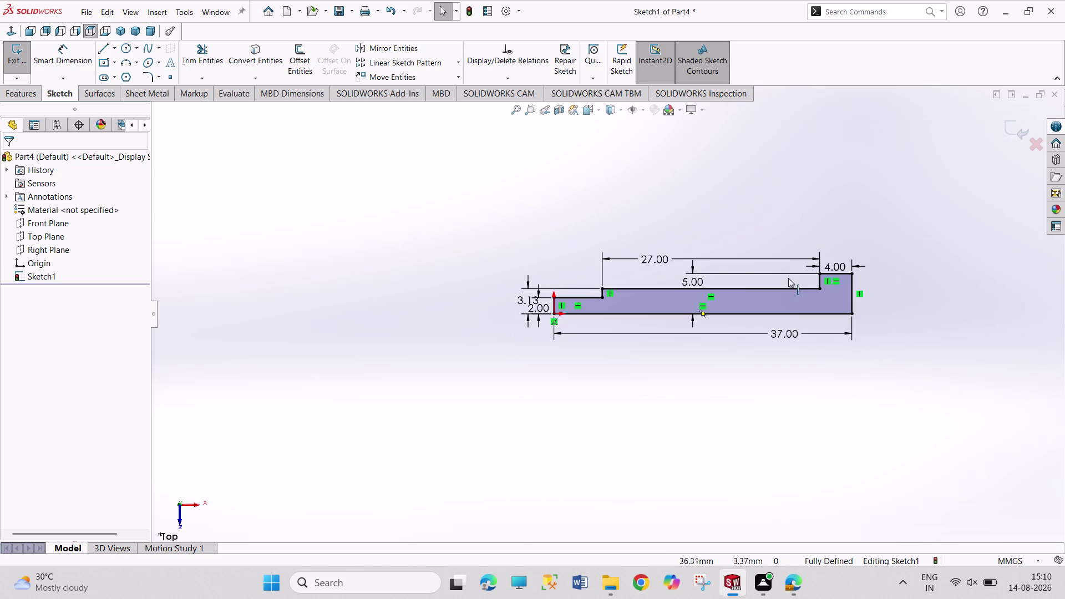
scroll(down, 3)
scroll(down, 3)
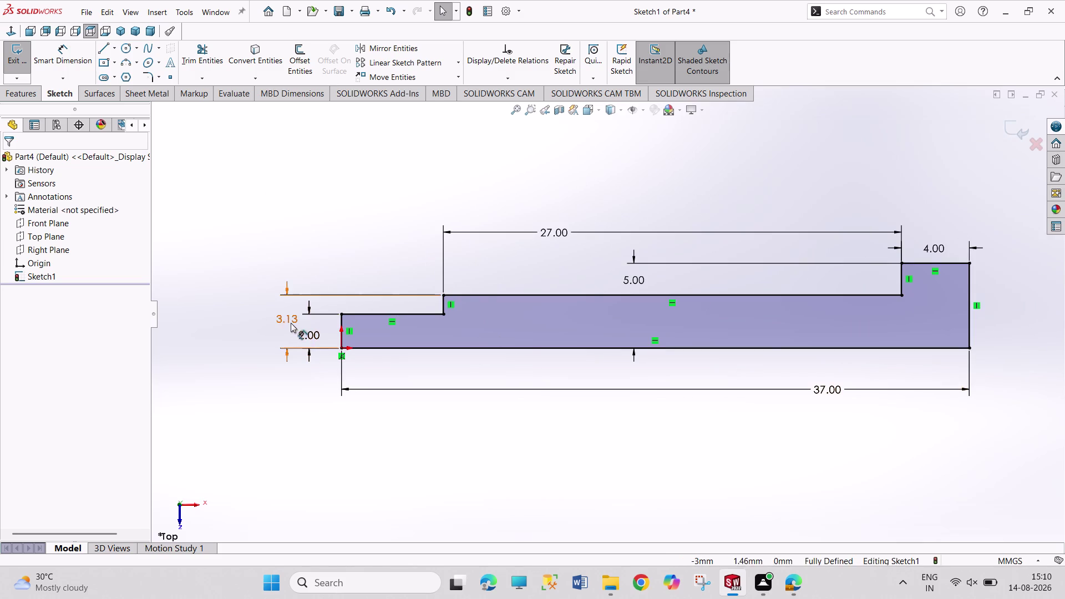
drag(291, 320, 249, 320)
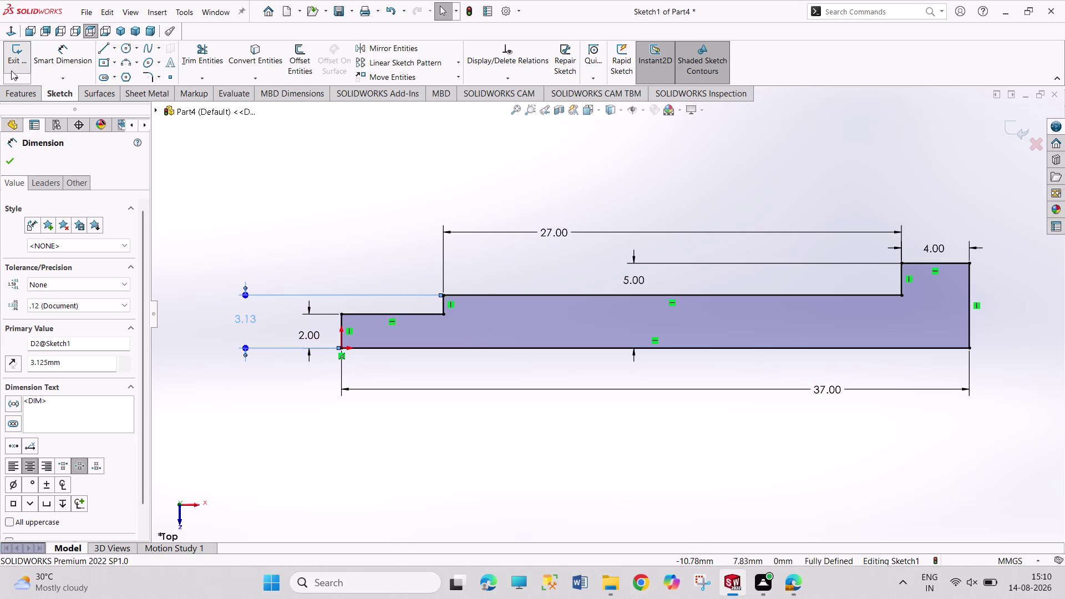
click(20, 61)
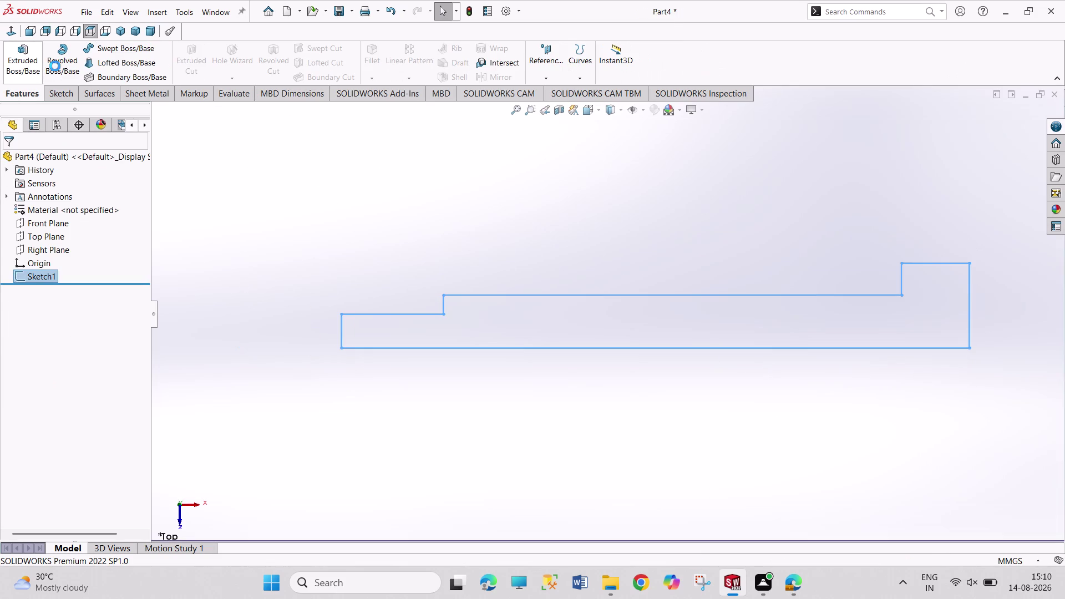
Revolve the profile 360° about its bottom edge into Revolve1 and start saving.
click(69, 62)
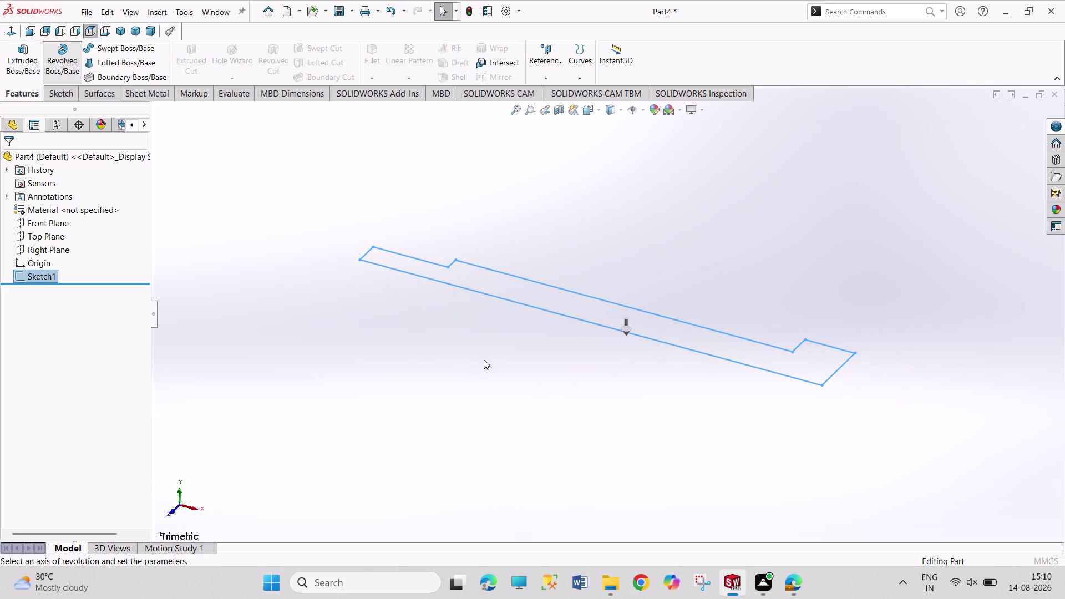
click(533, 308)
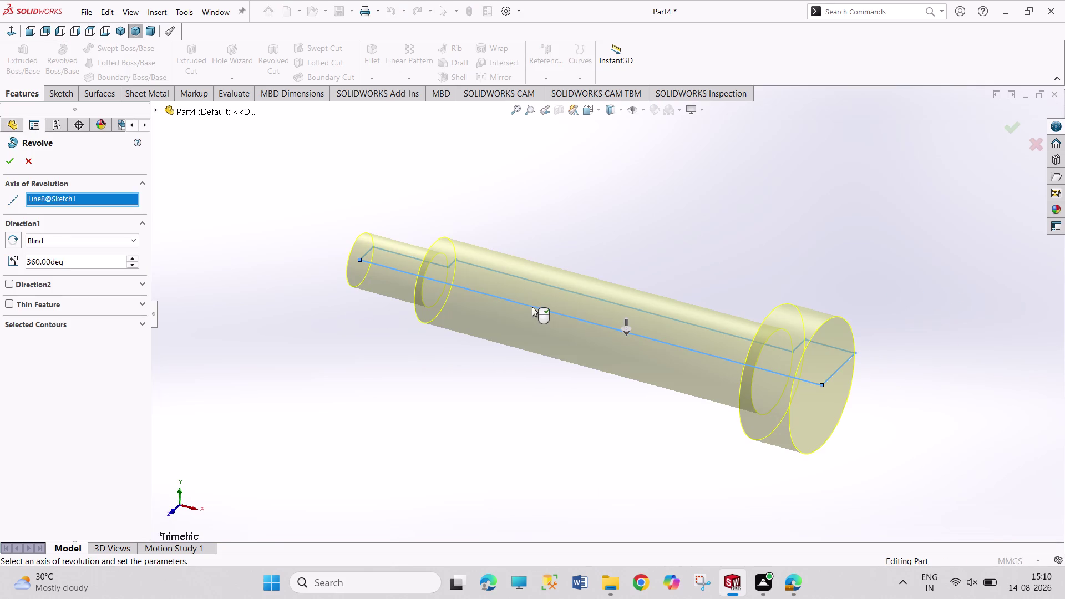
click(8, 161)
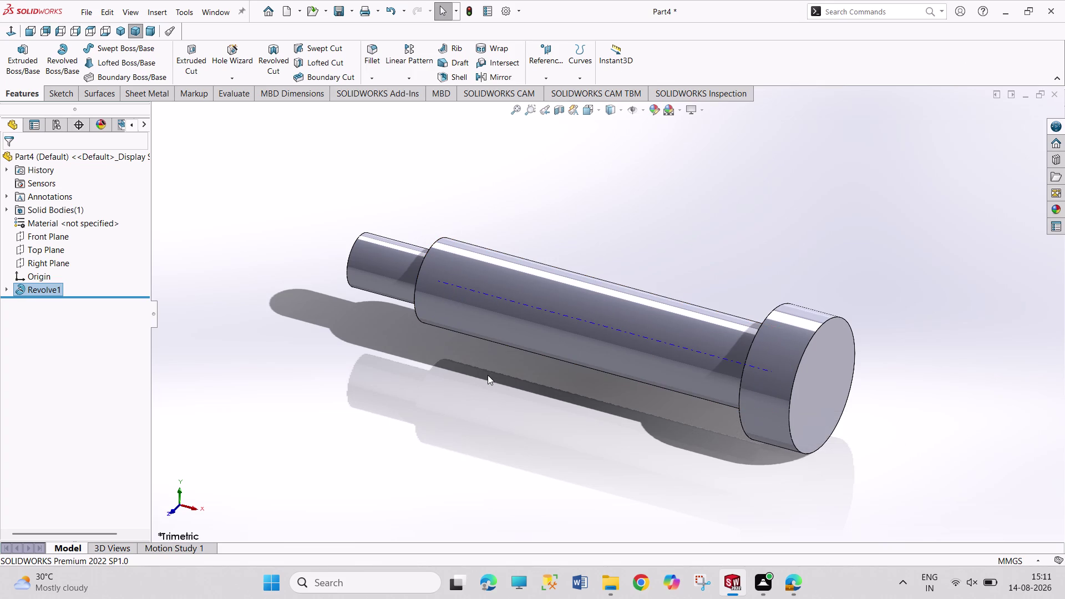
key(ctrl+s)
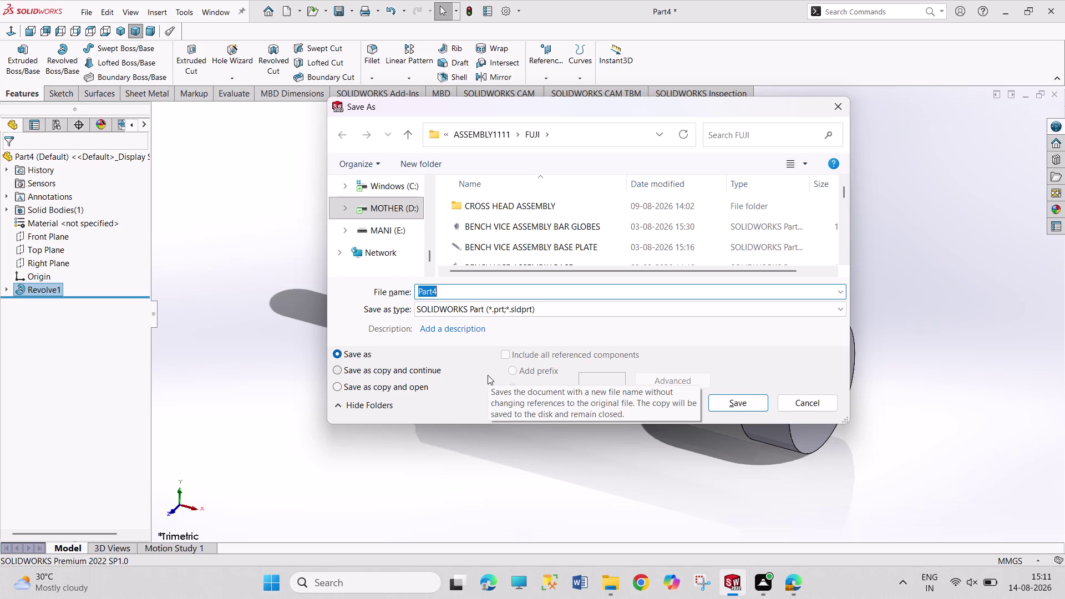
Enter 'WHEEL SUPPORT 1' as the file name, fixing a typo.
text(WHE)
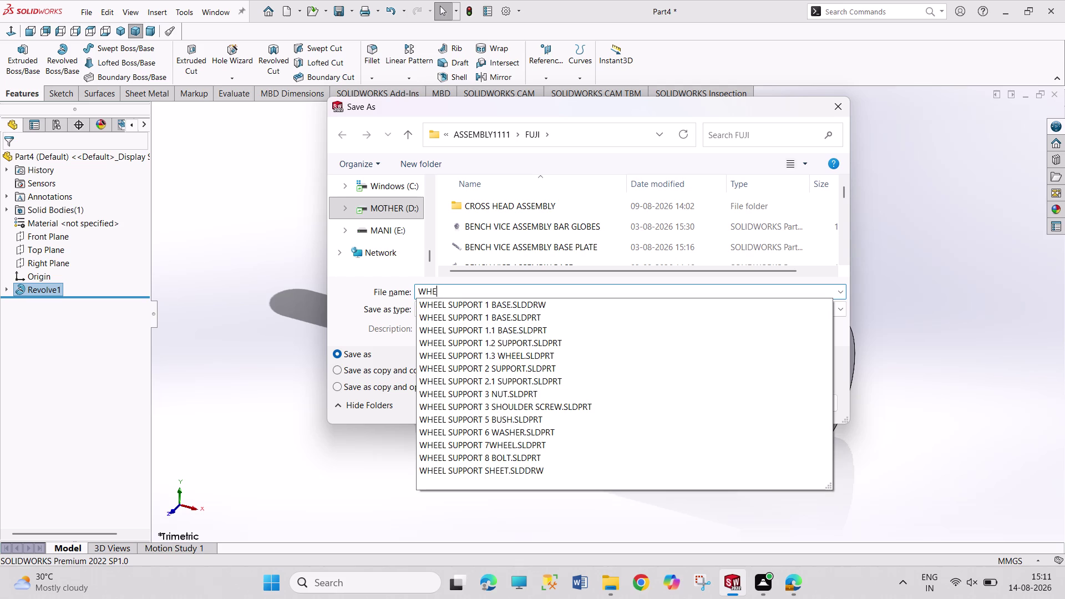
text(EL)
key(space)
text(A)
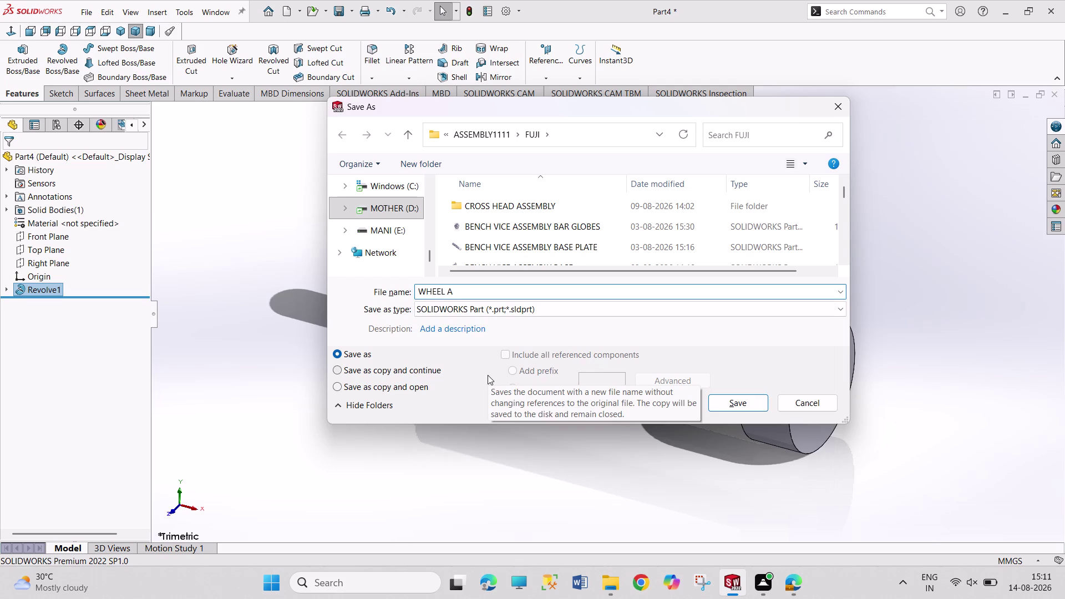
text(UPP)
key(BackSpace)
key(BackSpace)
key(BackSpace)
key(BackSpace)
key(BackSpace)
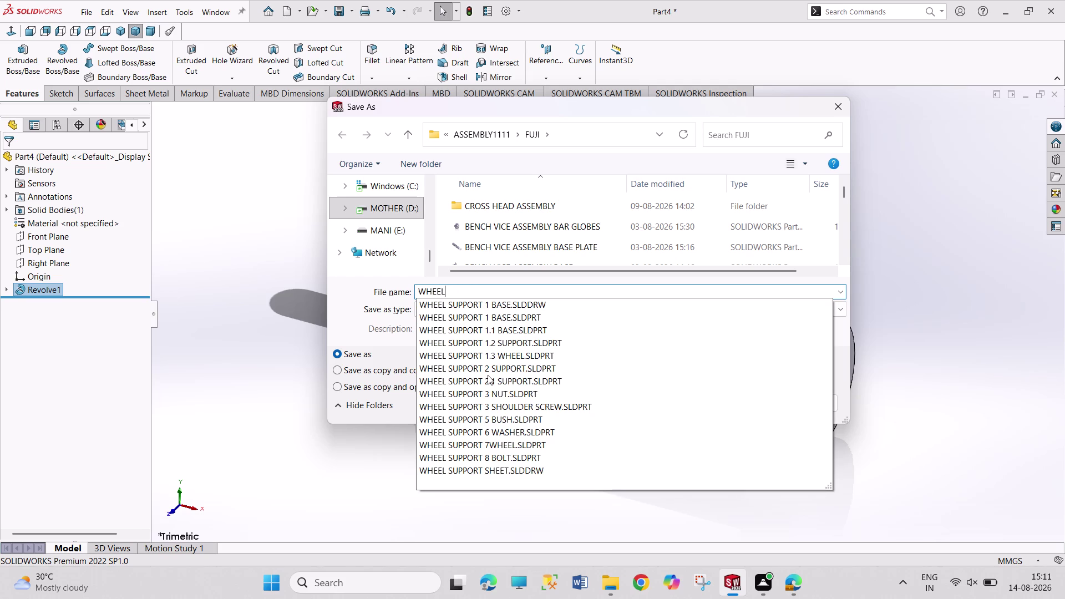
key(space)
text(SUPPO)
text(RT)
key(space)
key(1)
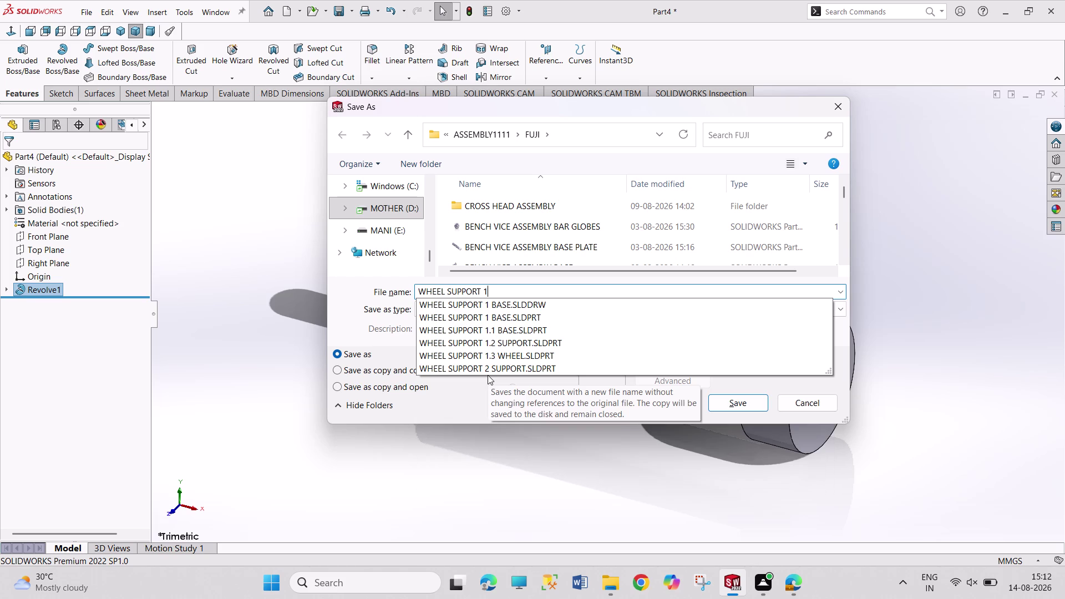
Complete the name as 'WHEEL SUPPORT 1.4 SHOULDER SCREW' and save the part.
text(.)
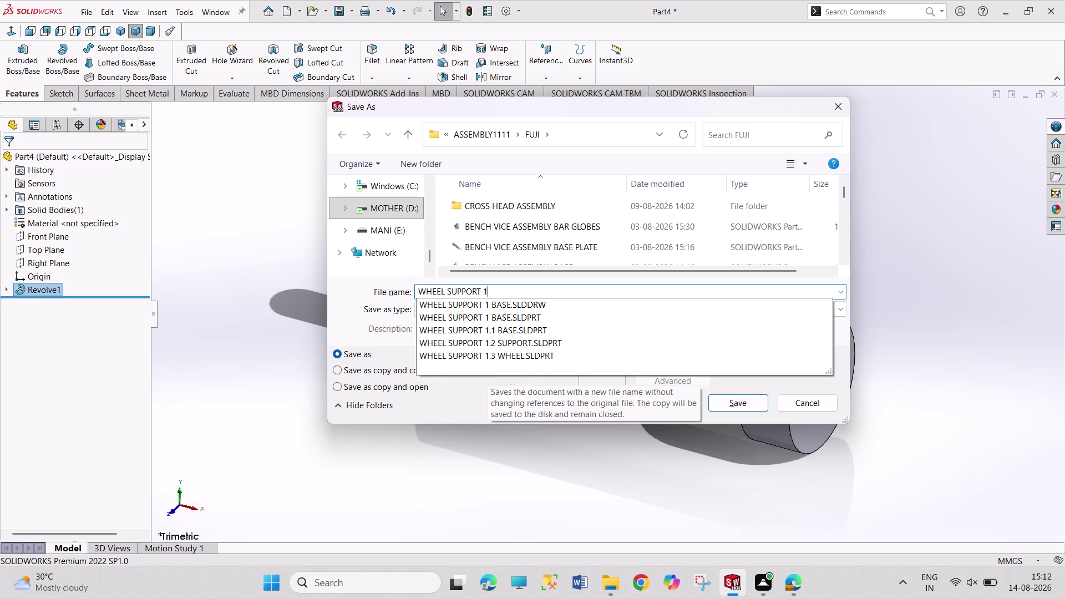
text(4)
key(space)
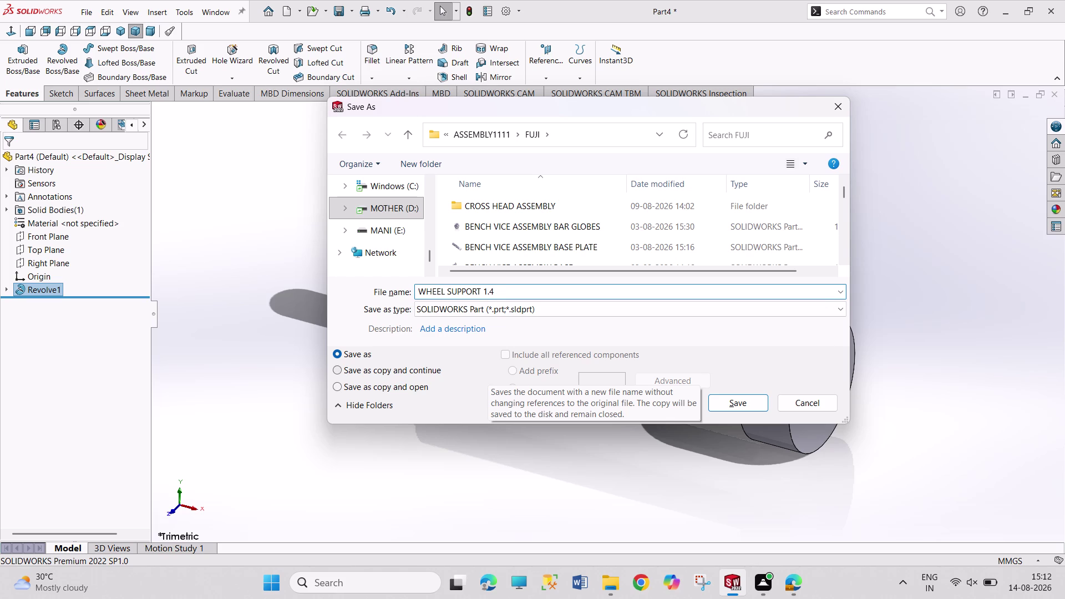
text(SHOU)
text(LDER)
key(space)
text(SCREW)
key(Return)
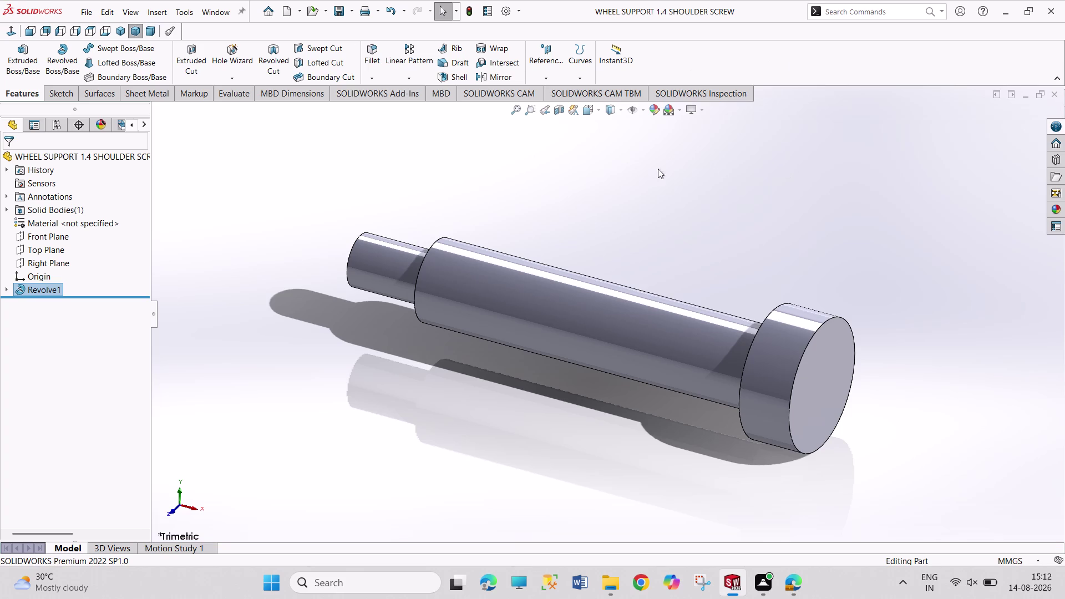
drag(639, 161, 1026, 300)
drag(670, 170, 813, 267)
drag(648, 191, 877, 299)
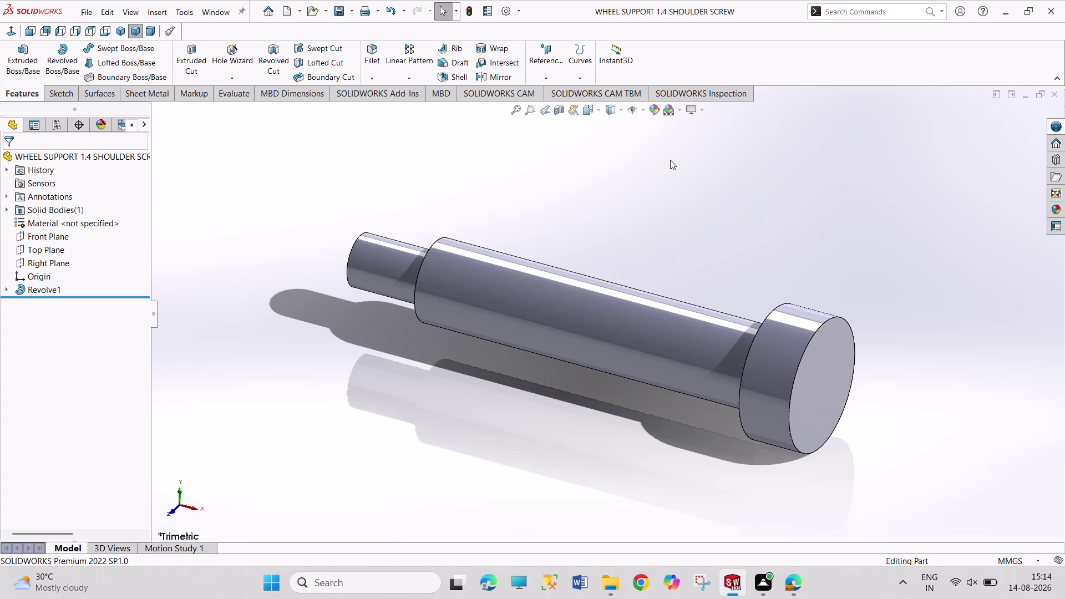
drag(634, 154, 725, 395)
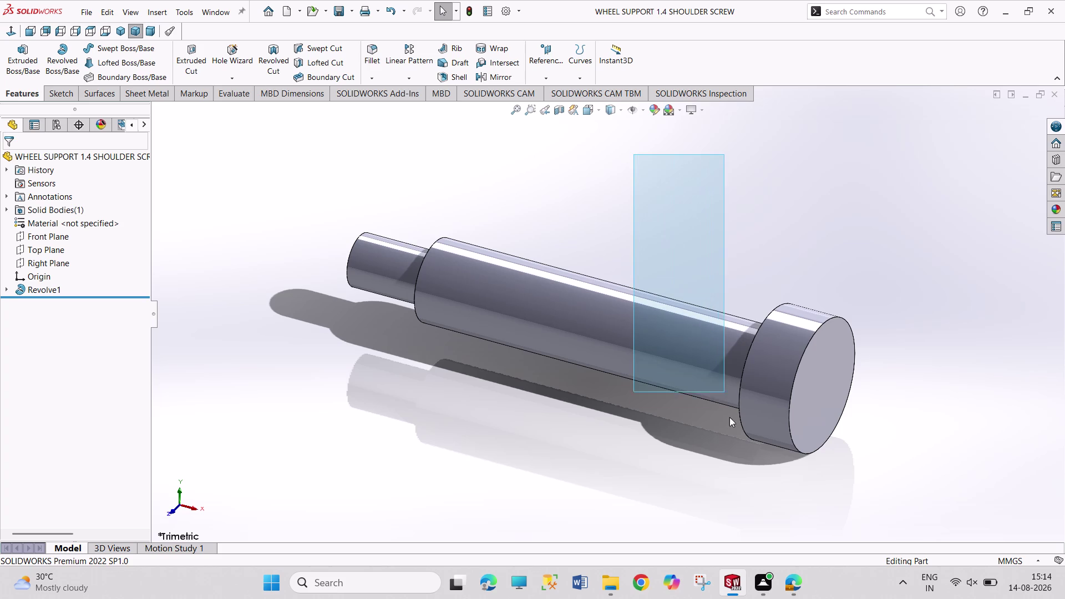
drag(725, 395, 731, 427)
drag(843, 201, 849, 366)
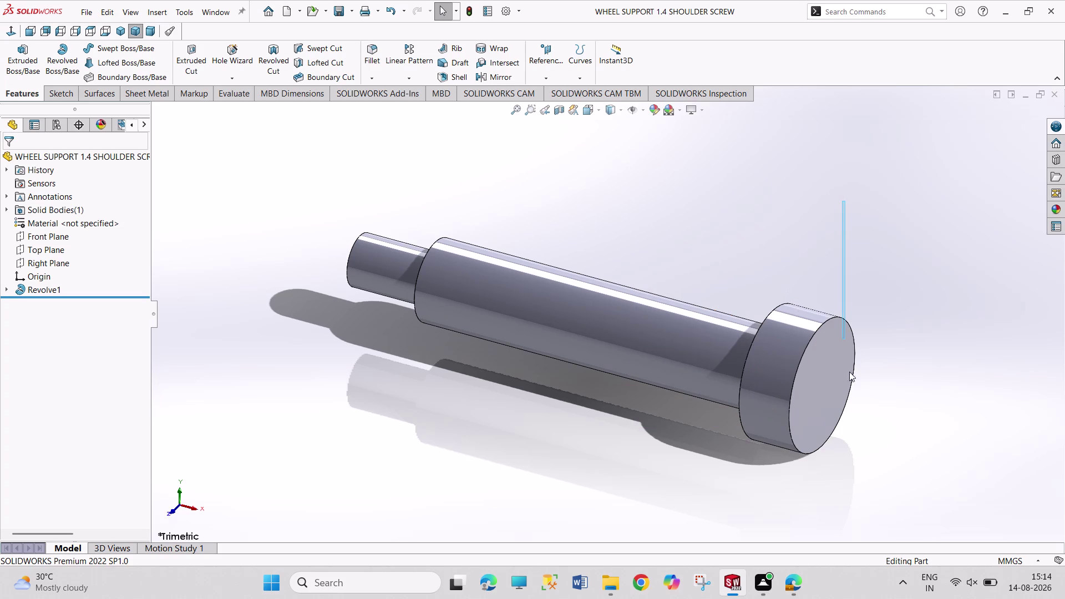
drag(849, 365, 882, 437)
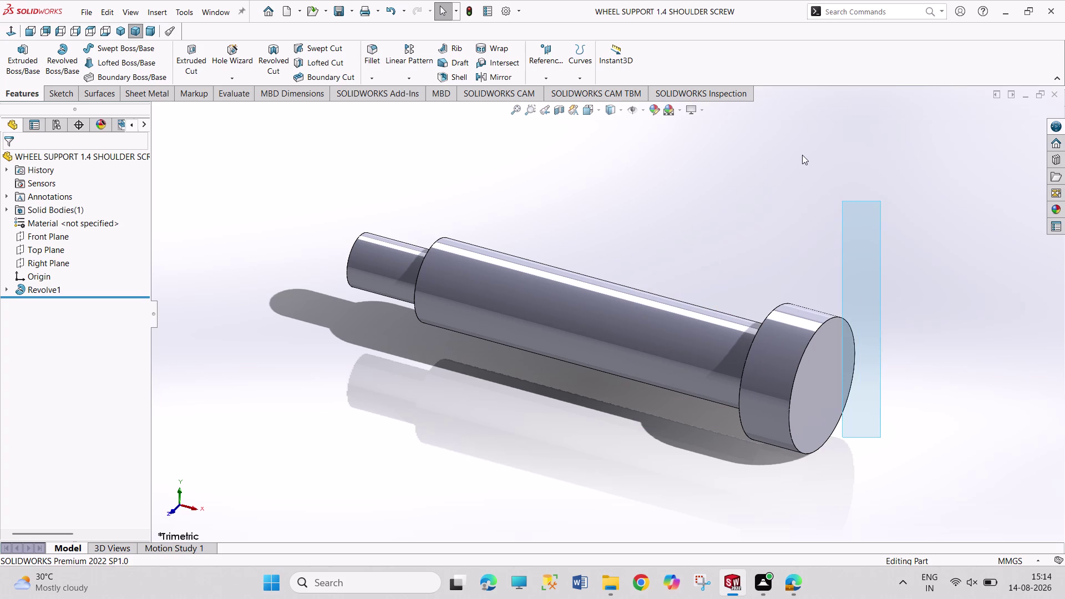
drag(803, 155, 901, 434)
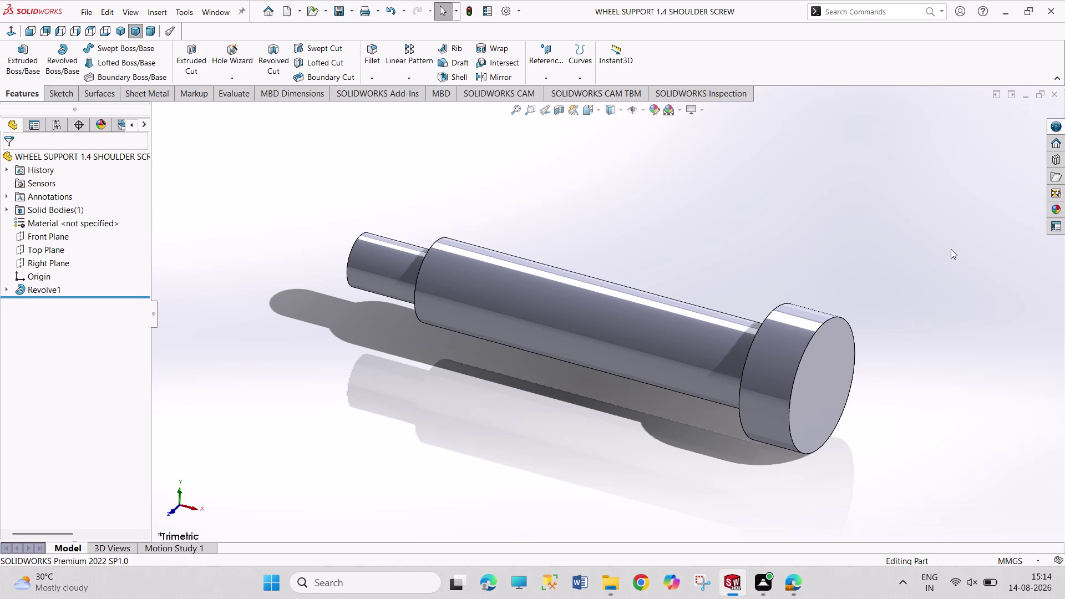
click(123, 28)
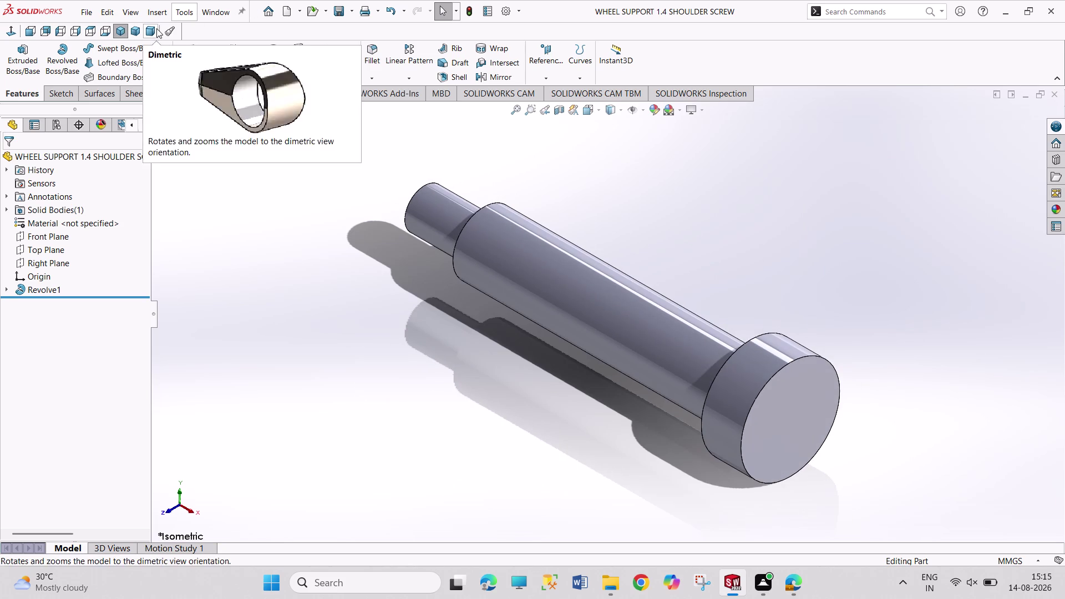
Try dimetric and other view orientations, ending on isometric.
click(157, 28)
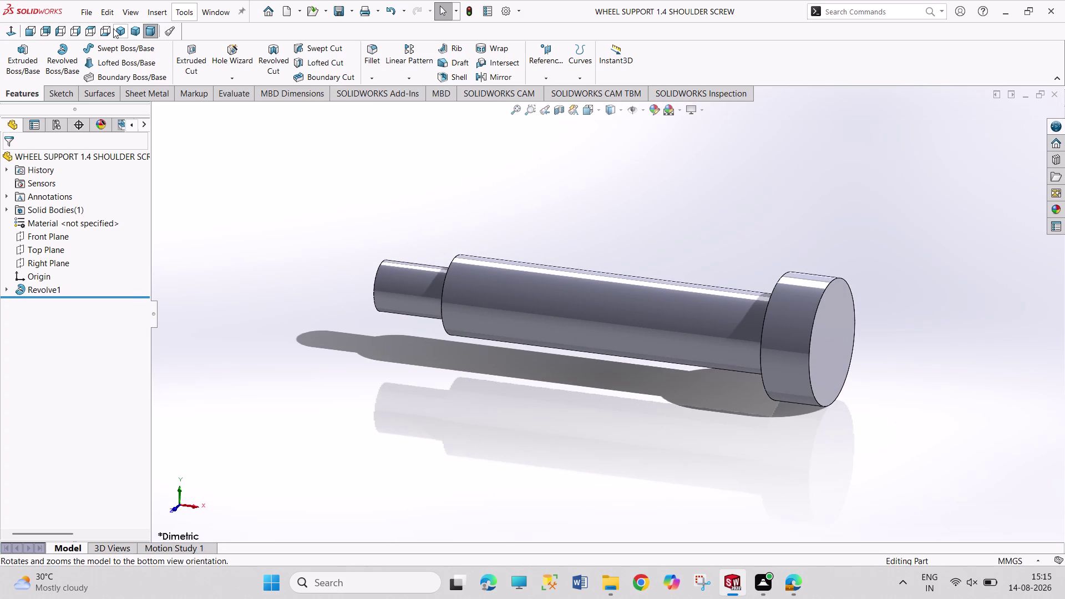
click(133, 29)
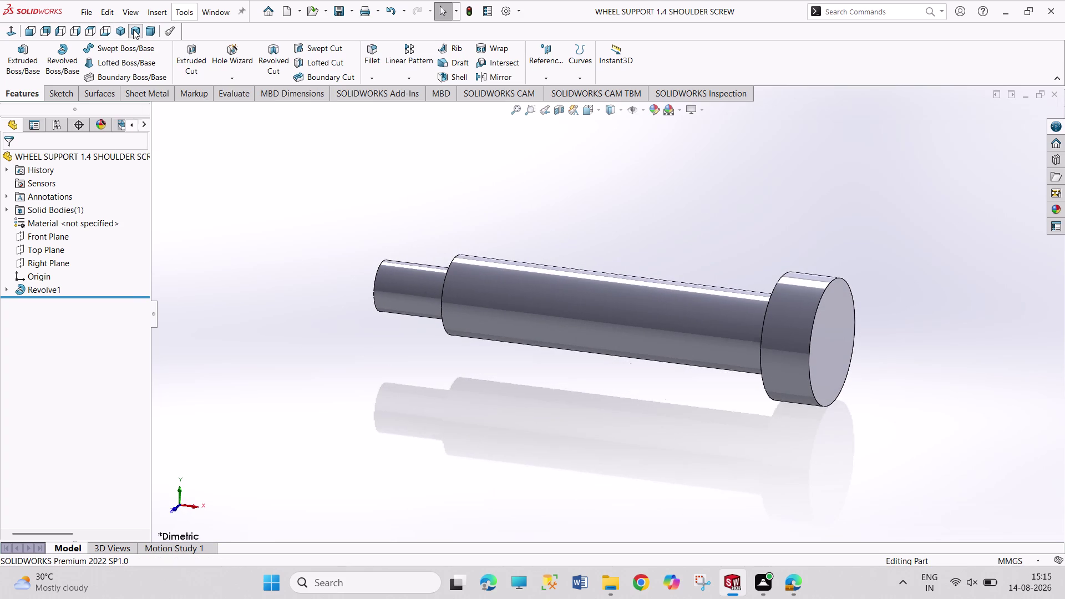
click(117, 33)
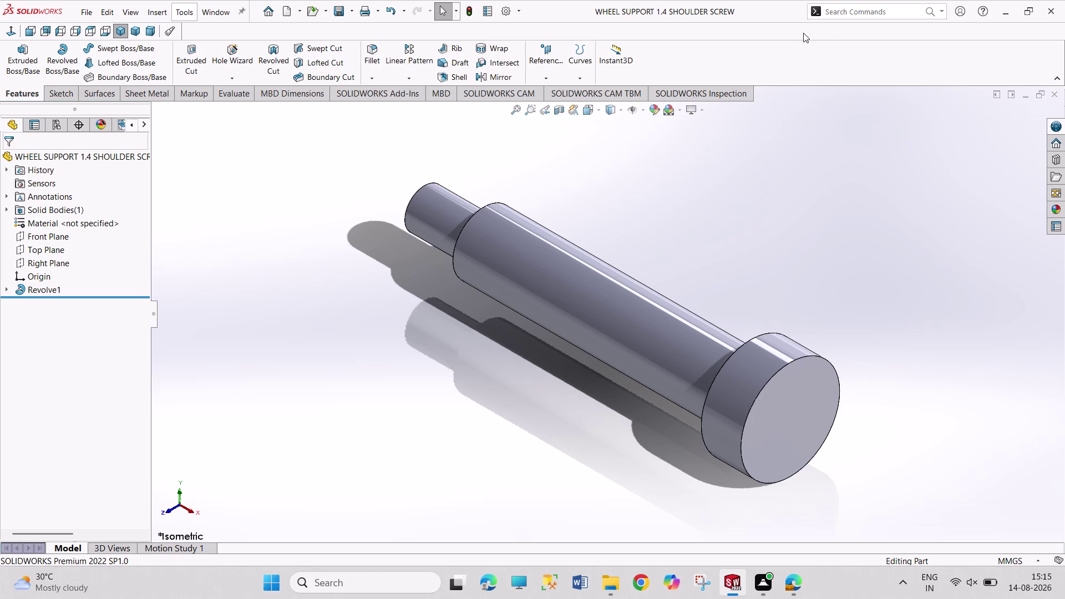
Drag and click around the WHEEL SUPPORT 1.4 SHOULDER SCREW part window.
drag(763, 111, 941, 224)
drag(768, 94, 868, 338)
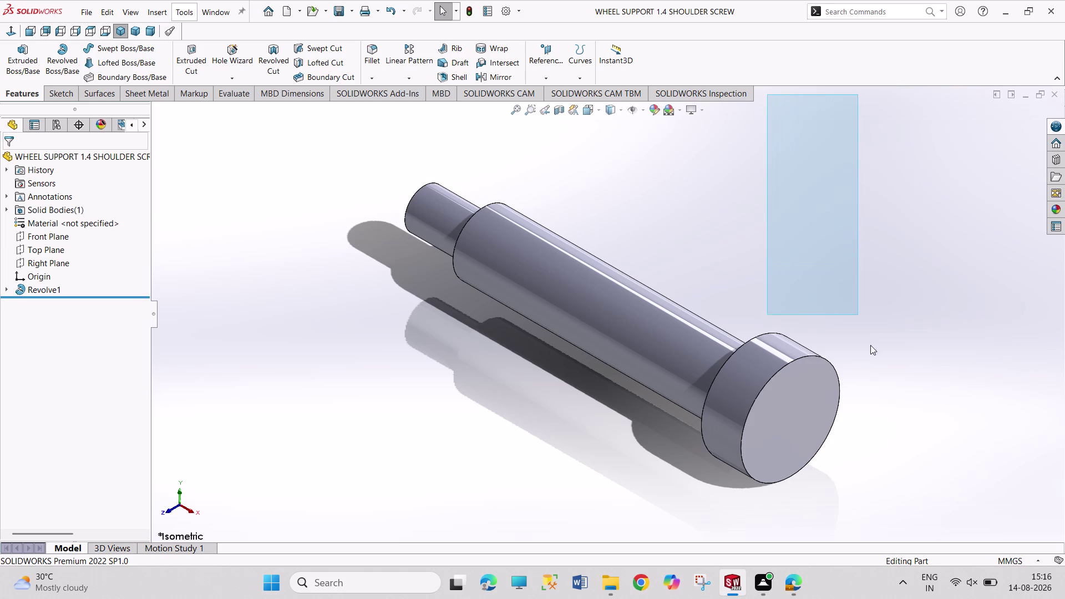
drag(868, 337, 899, 452)
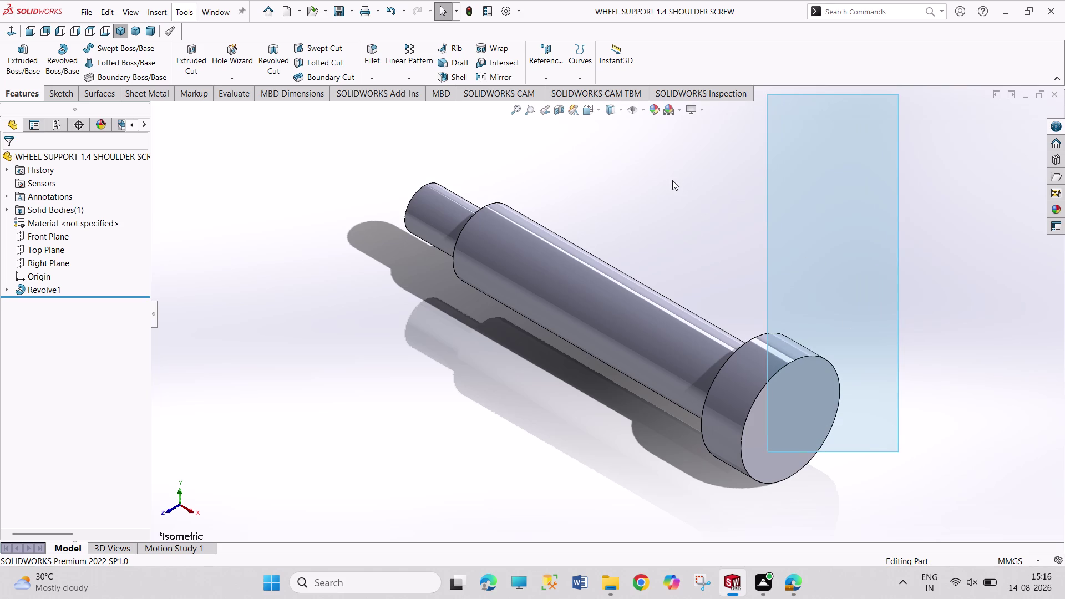
drag(351, 142, 884, 477)
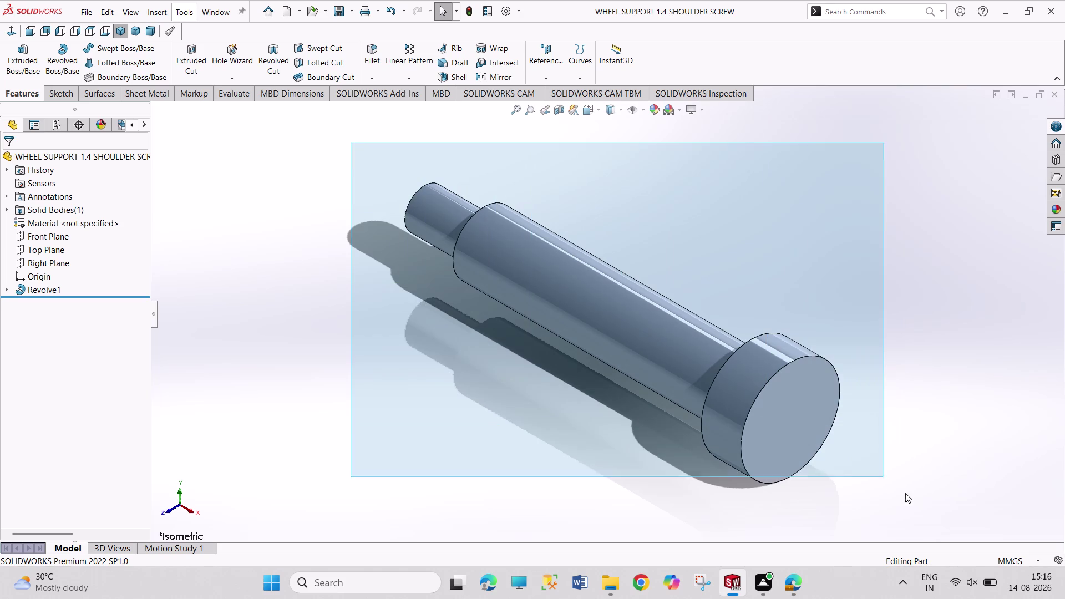
drag(884, 477, 928, 520)
click(721, 213)
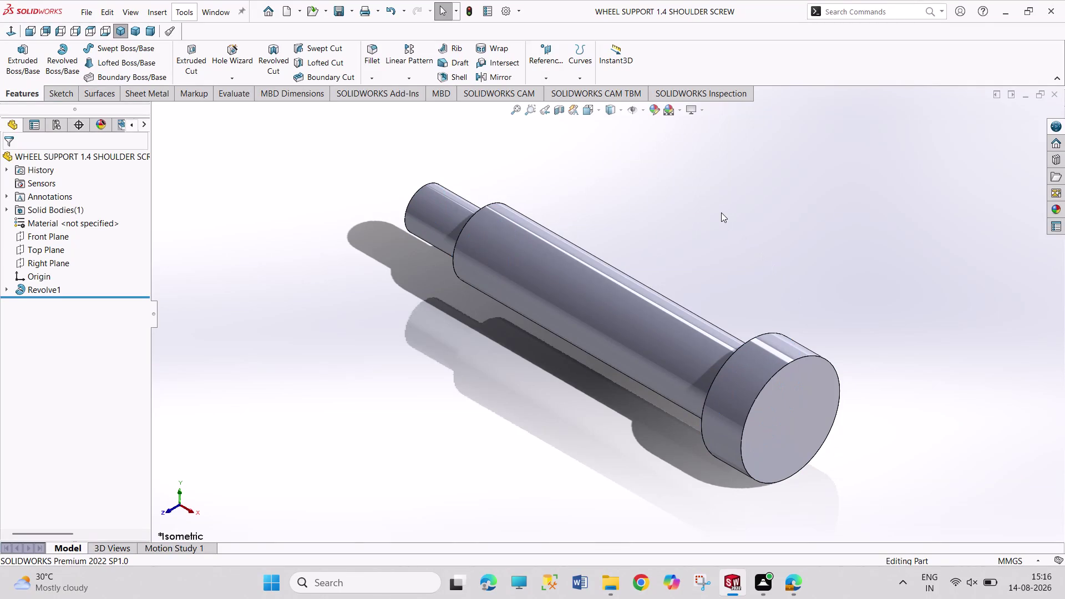
drag(771, 157, 815, 422)
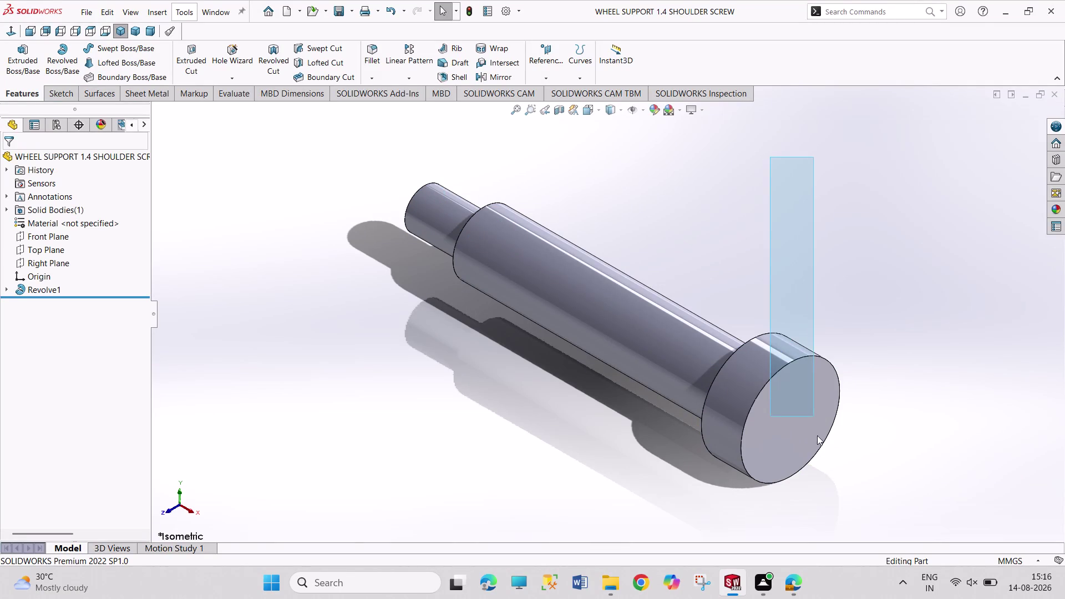
drag(815, 422, 819, 442)
drag(862, 193, 811, 413)
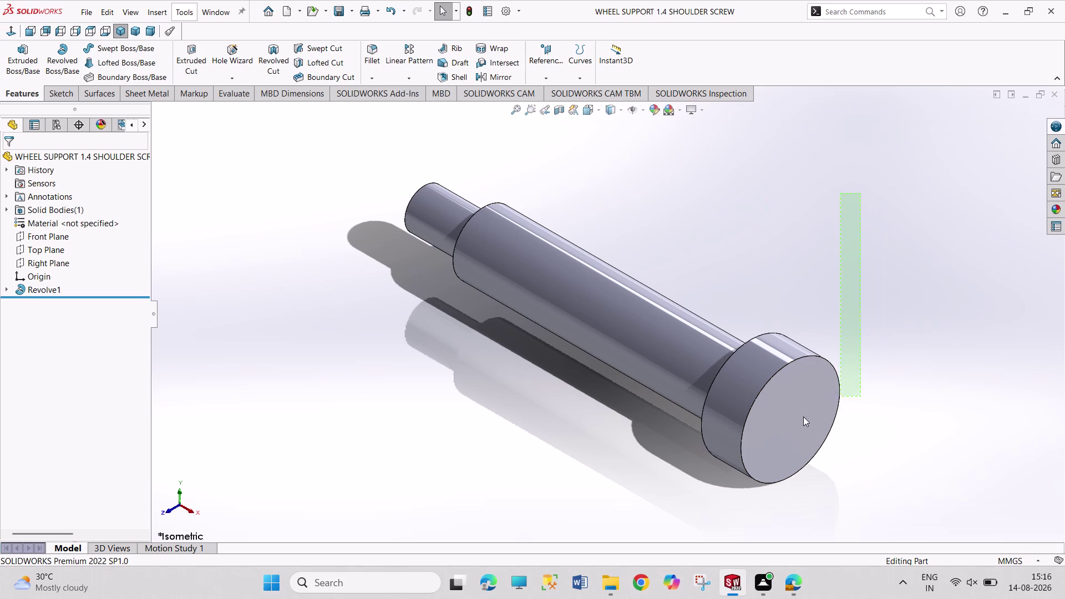
drag(810, 412, 776, 429)
click(840, 262)
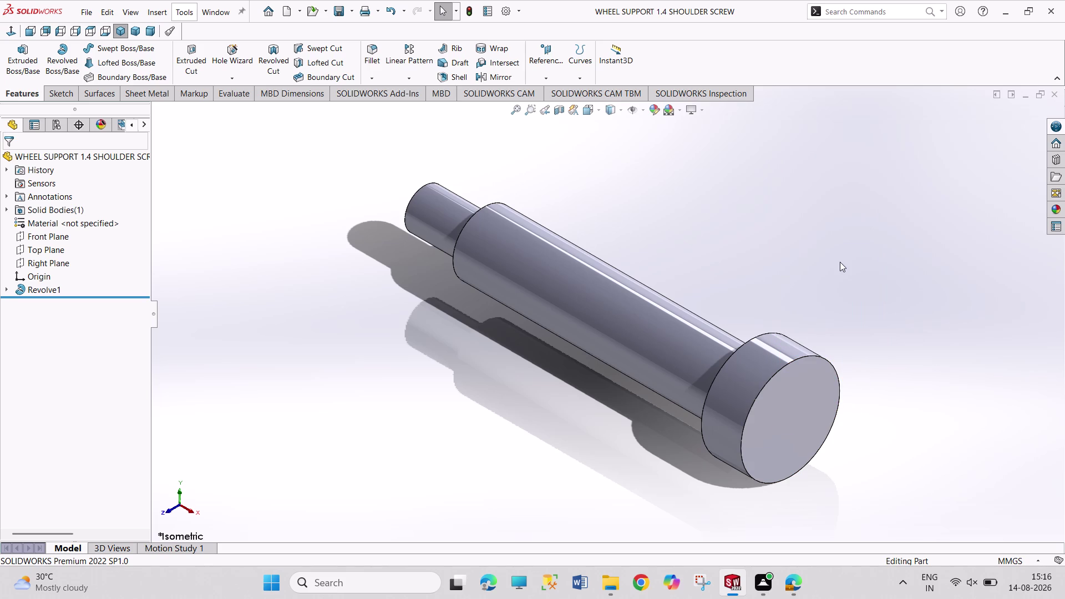
Bring up the New SOLIDWORKS Document dialog with Ctrl+N.
drag(942, 233, 488, 435)
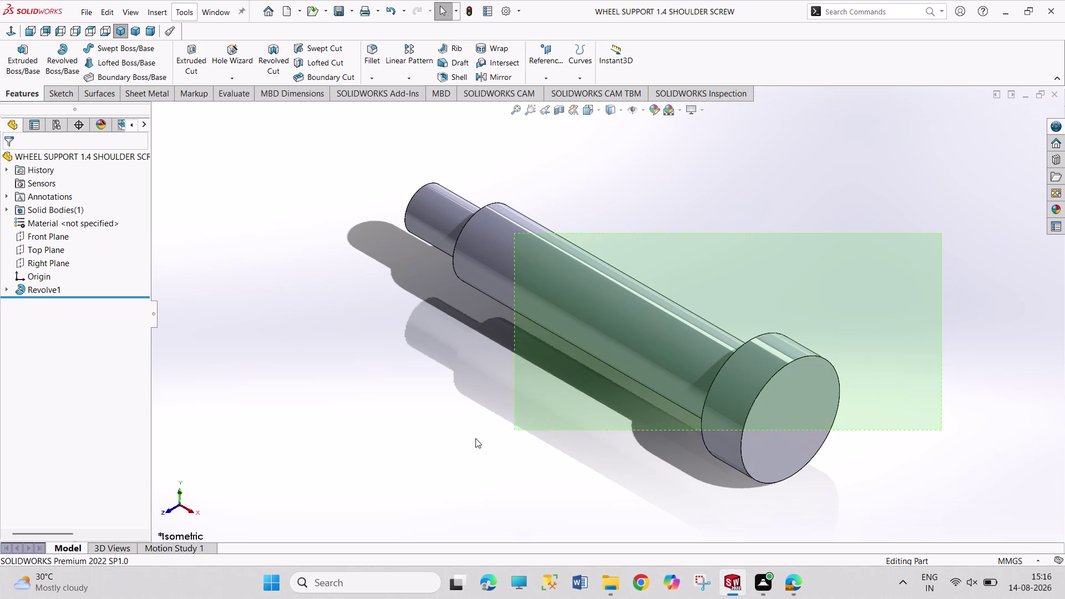
drag(488, 435, 384, 445)
click(778, 281)
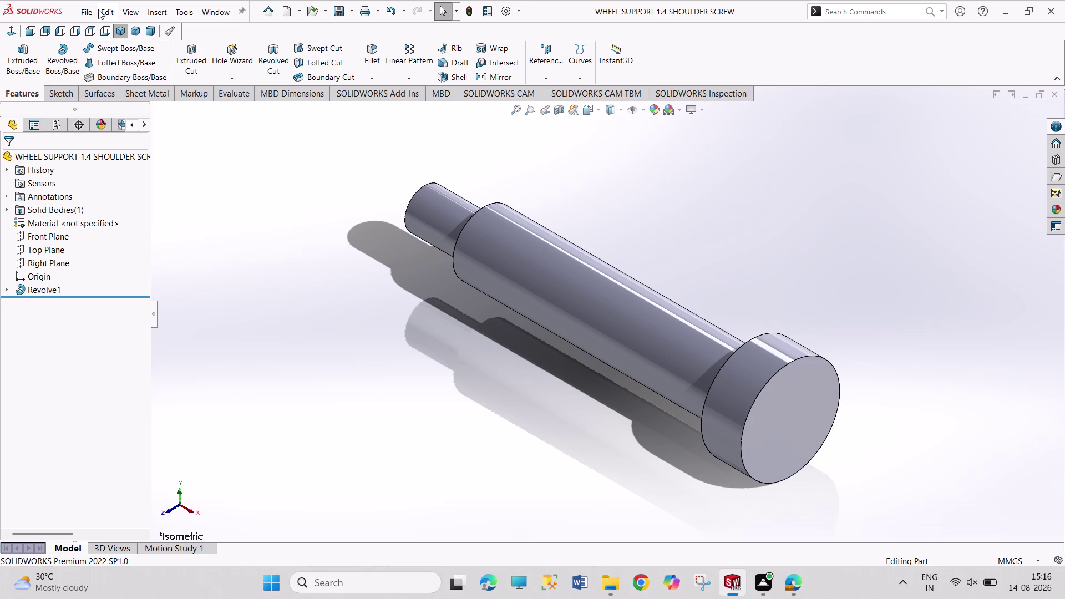
key(ctrl+n)
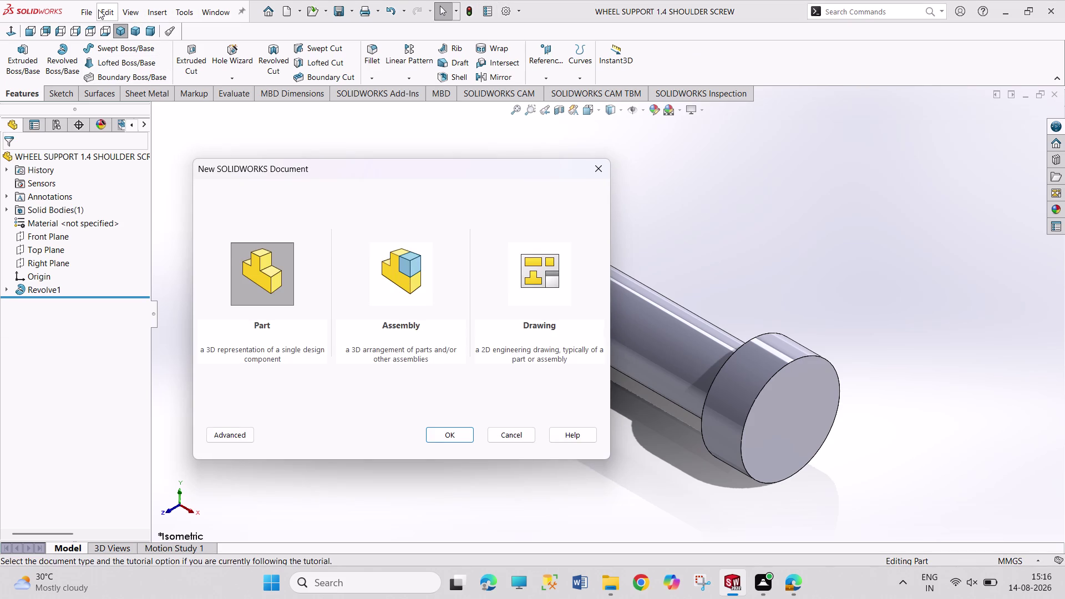
Accept Part in the New Document dialog to create empty Part5.
key(Return)
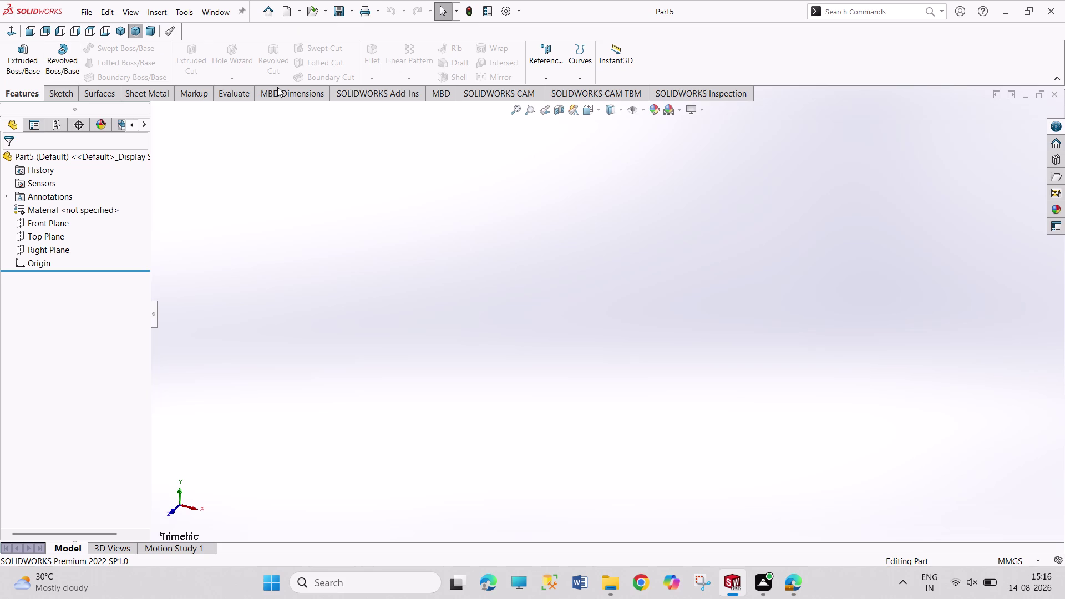
Drag across the empty Part5 graphics area.
drag(248, 191, 448, 262)
drag(296, 187, 341, 240)
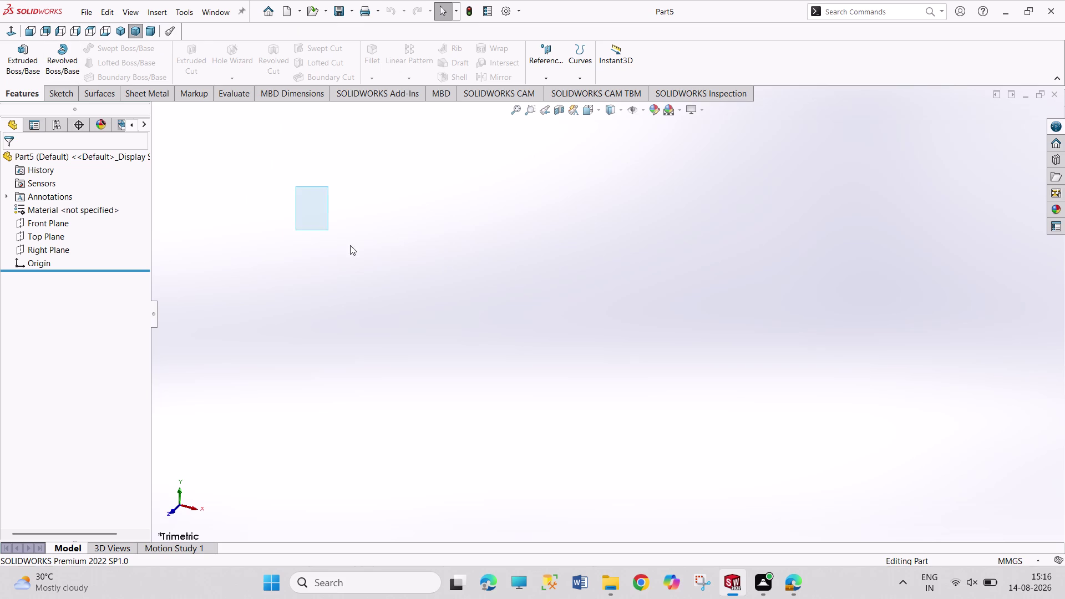
drag(342, 241, 499, 267)
drag(296, 221, 496, 303)
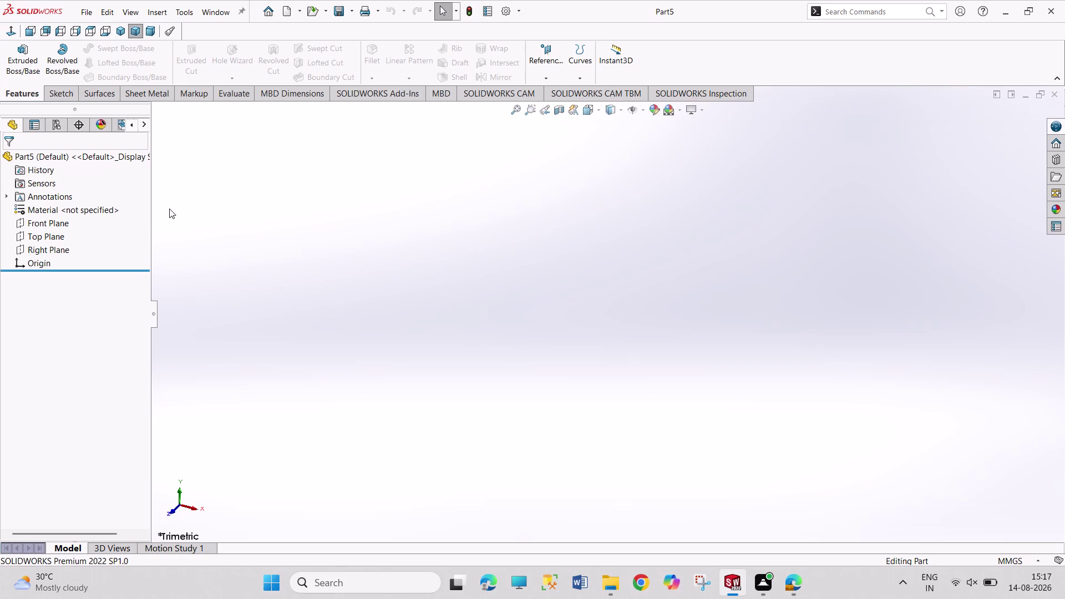
drag(185, 204, 368, 308)
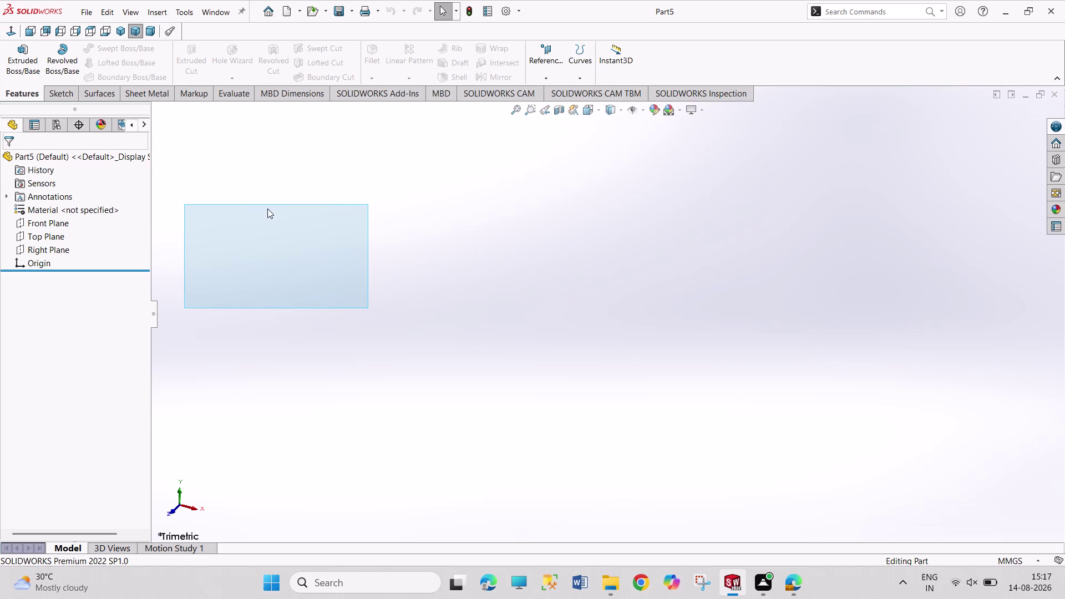
drag(267, 208, 375, 330)
drag(304, 203, 488, 342)
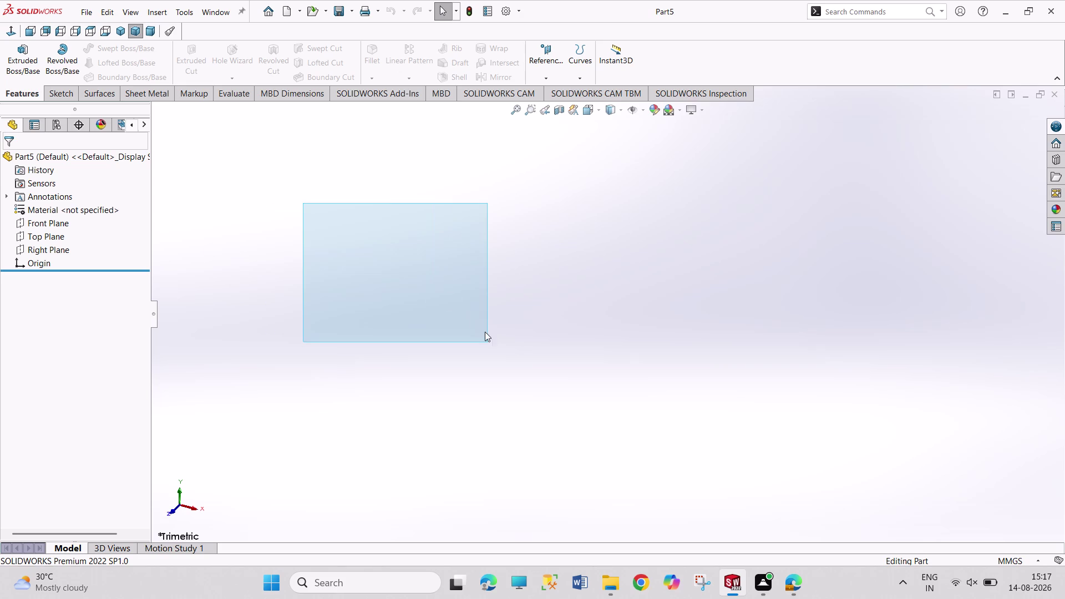
drag(320, 205, 327, 217)
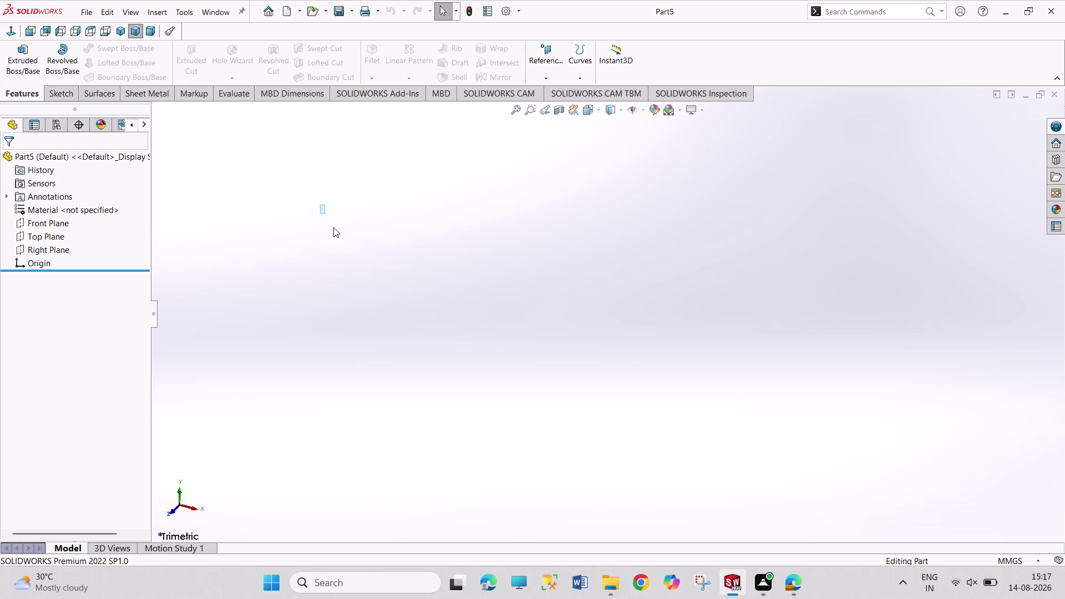
Select Front Plane and open Sketch1 on it.
drag(327, 218, 411, 294)
drag(384, 174, 760, 304)
drag(337, 176, 454, 224)
drag(390, 206, 461, 237)
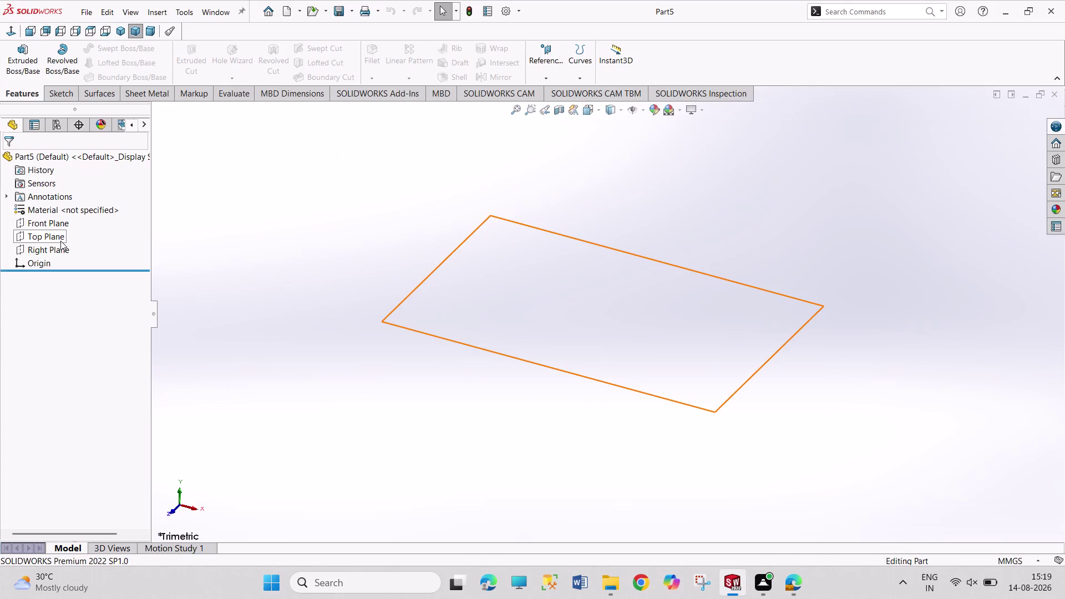
click(54, 221)
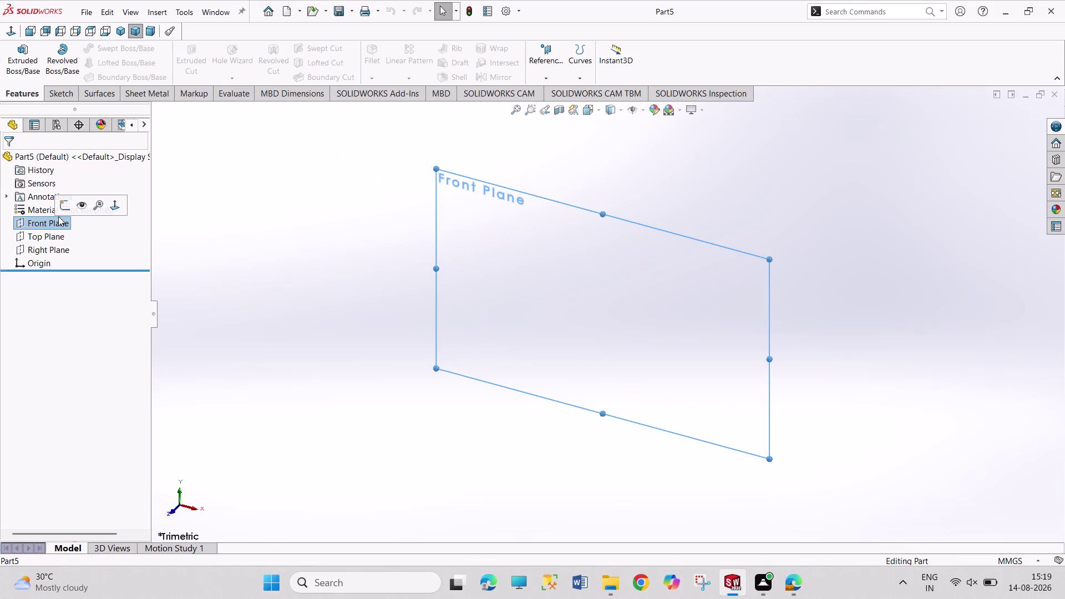
click(61, 212)
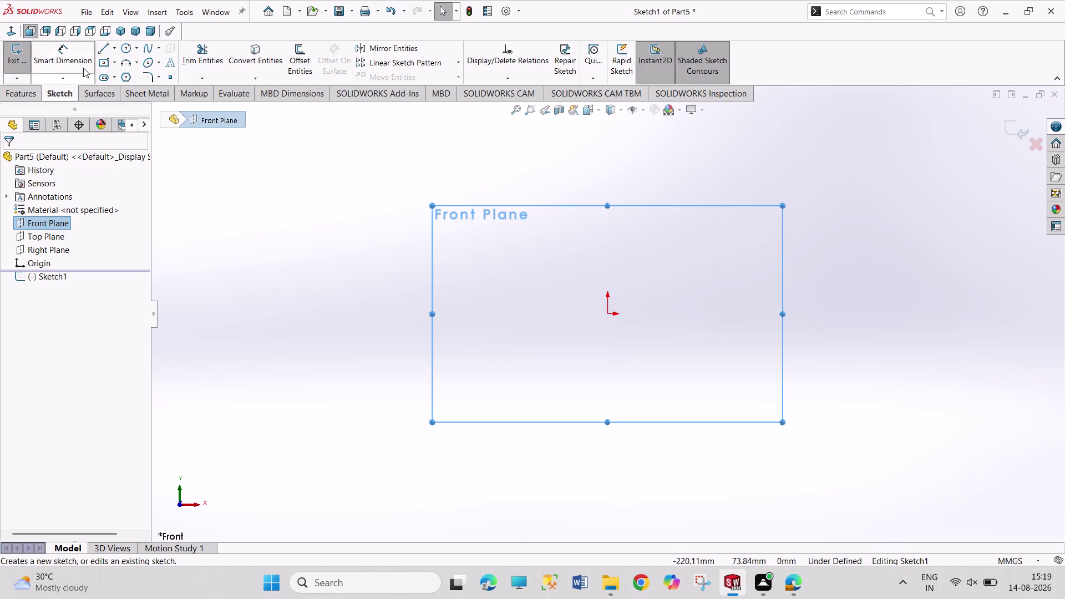
Discard the stray circle and draw a six-sided polygon centred on the origin.
click(130, 46)
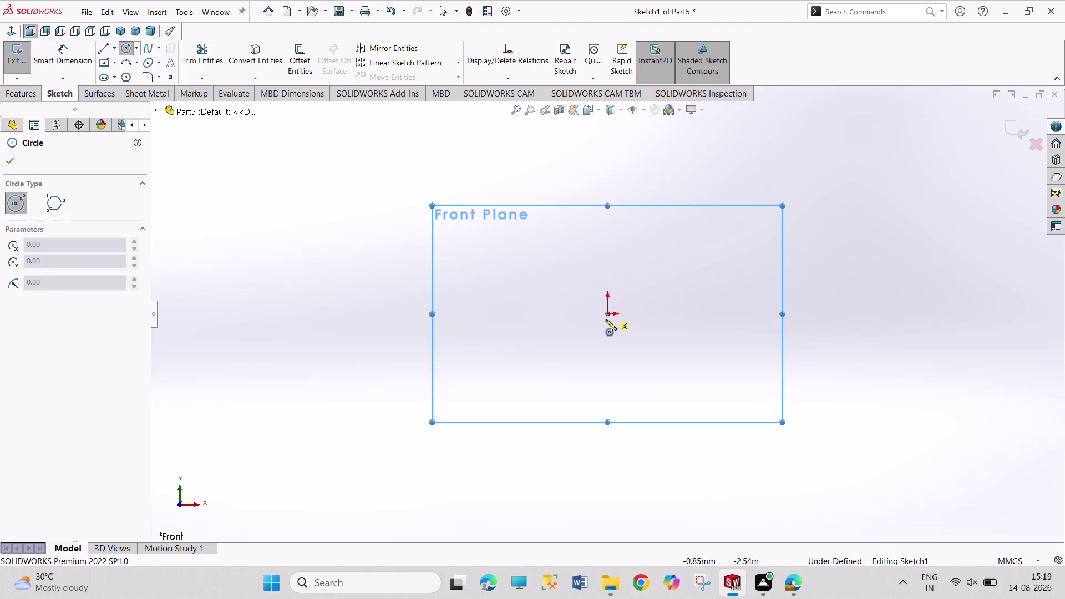
click(607, 313)
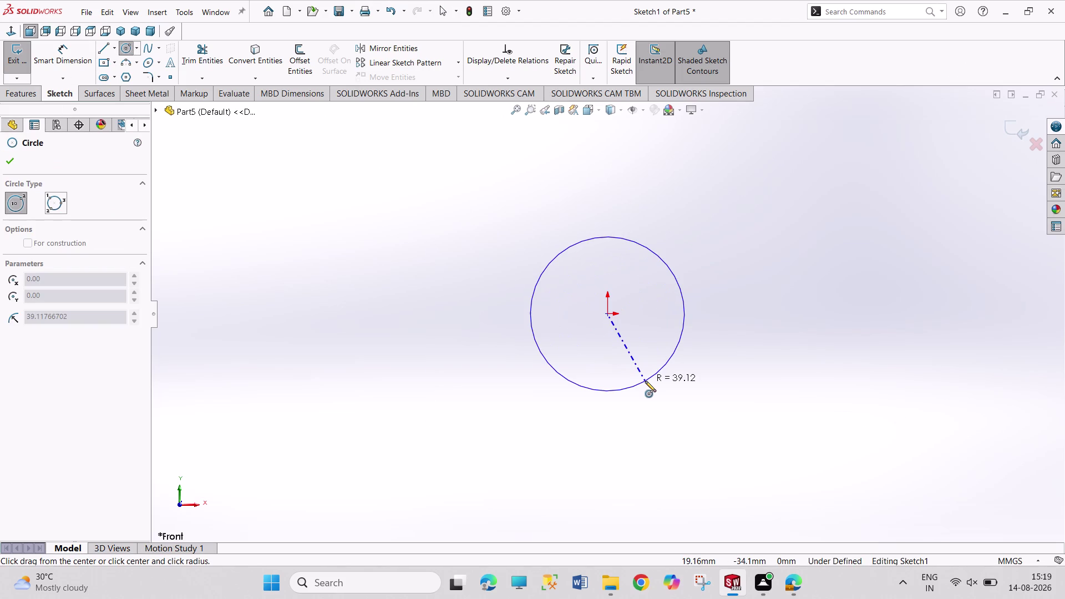
key(Escape)
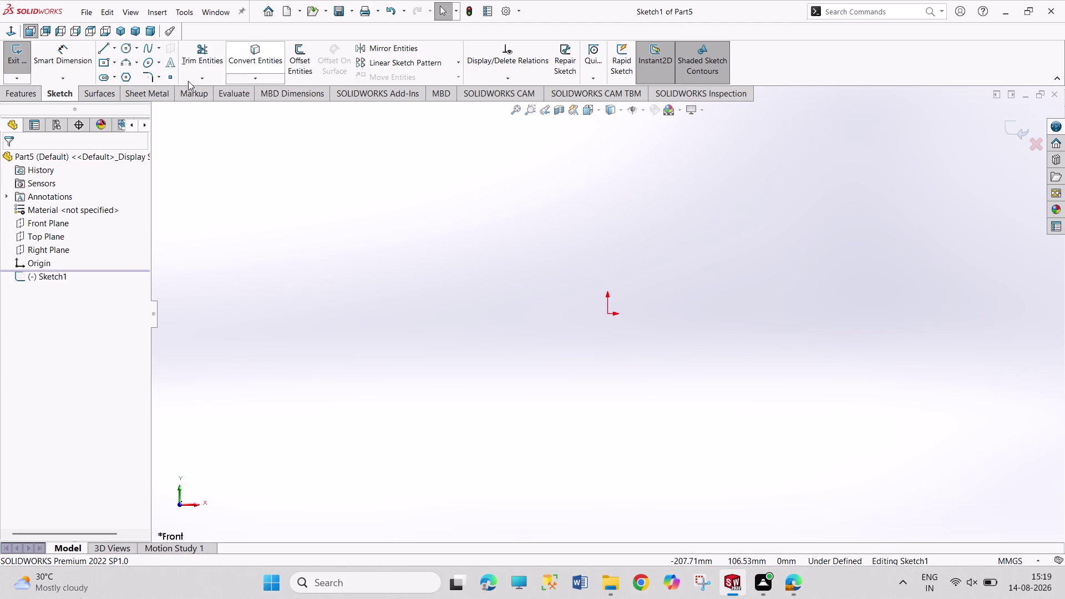
click(126, 75)
click(607, 316)
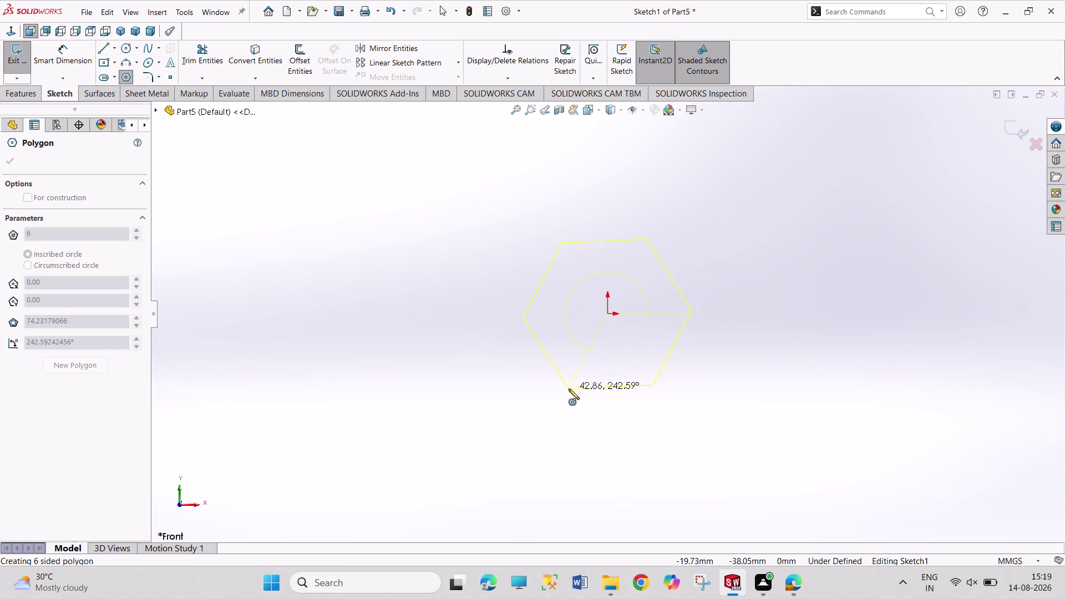
click(567, 397)
right_click(738, 409)
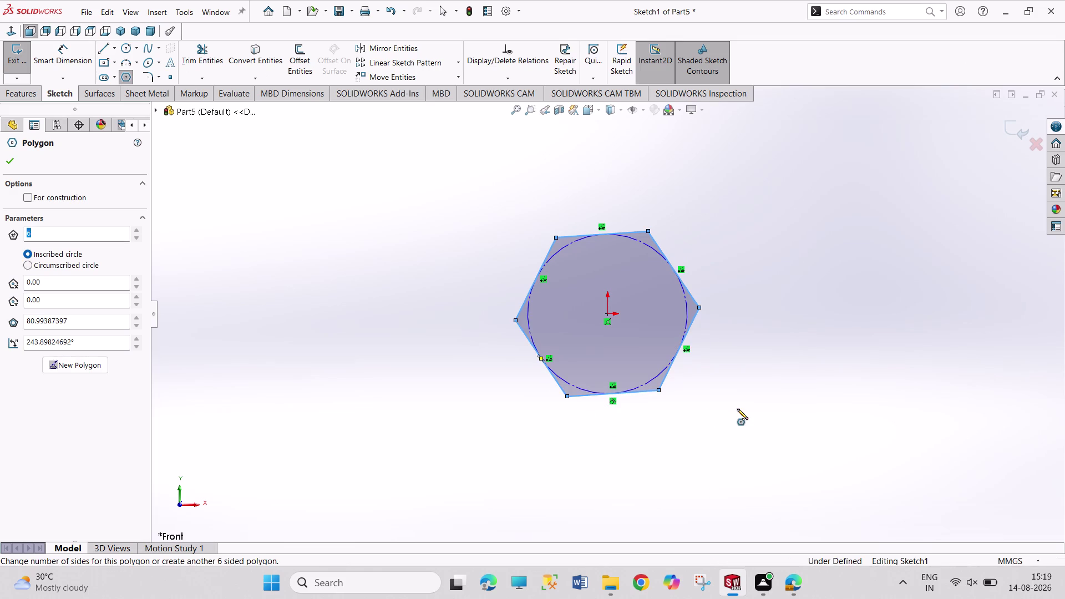
click(752, 420)
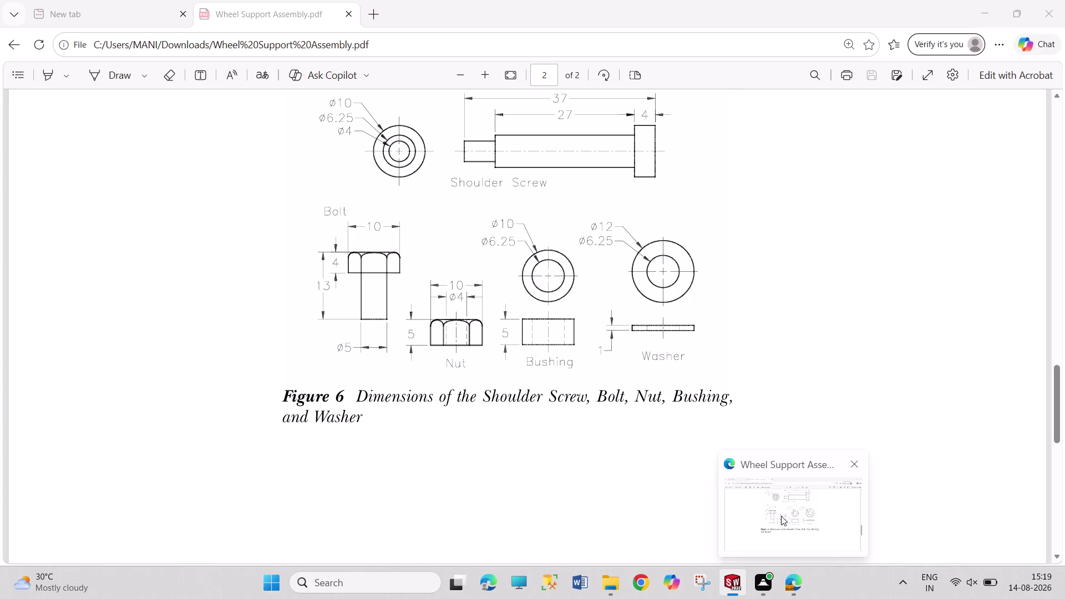
right_drag(550, 497, 472, 372)
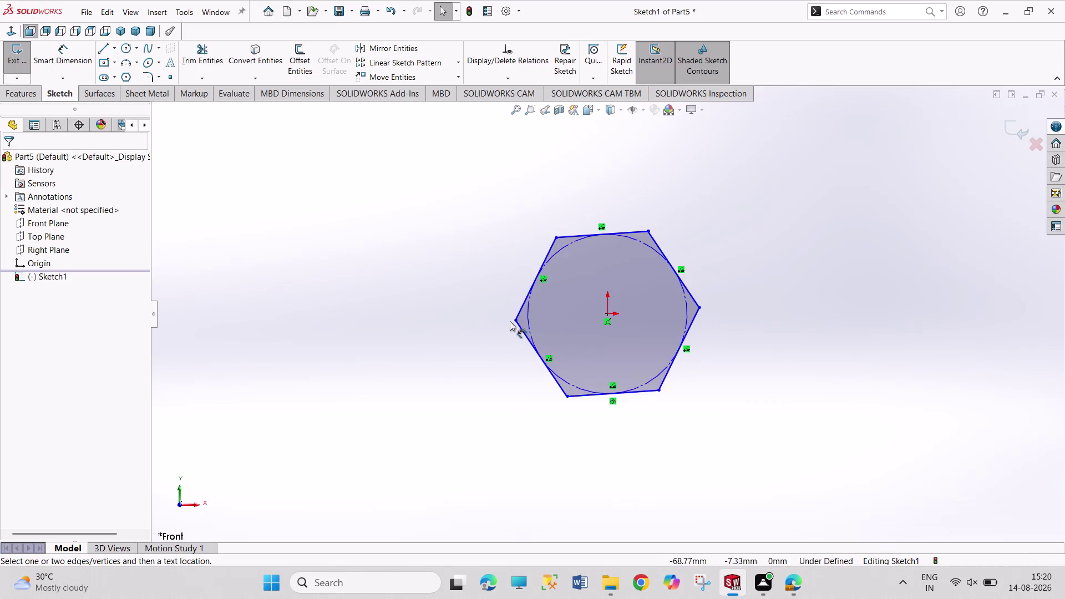
Dimension the hexagon's corner-to-corner width at 10 mm.
click(516, 322)
click(701, 306)
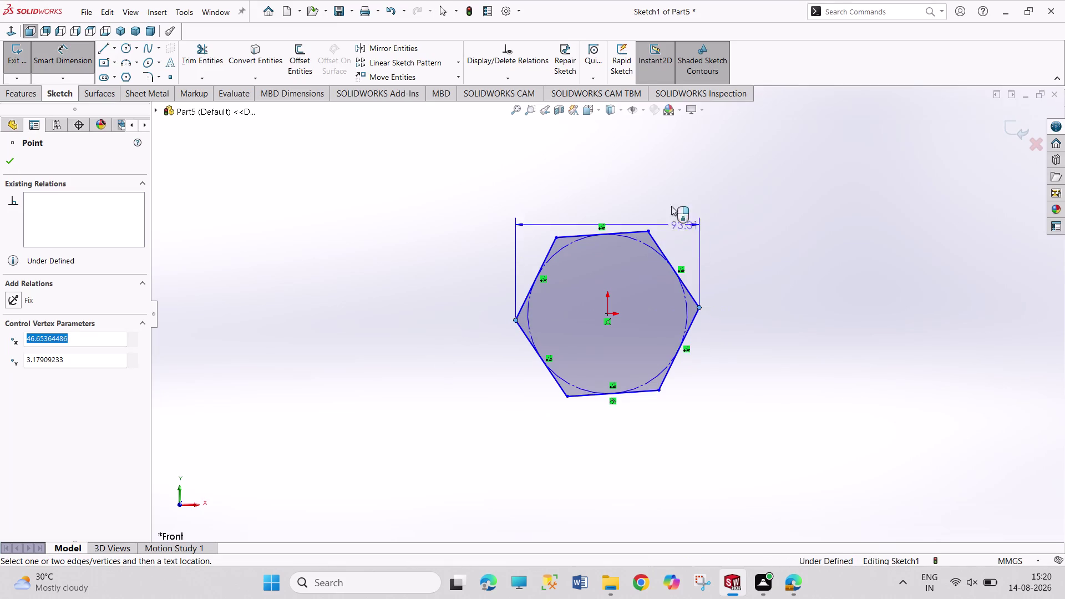
click(657, 194)
text(10)
key(Return)
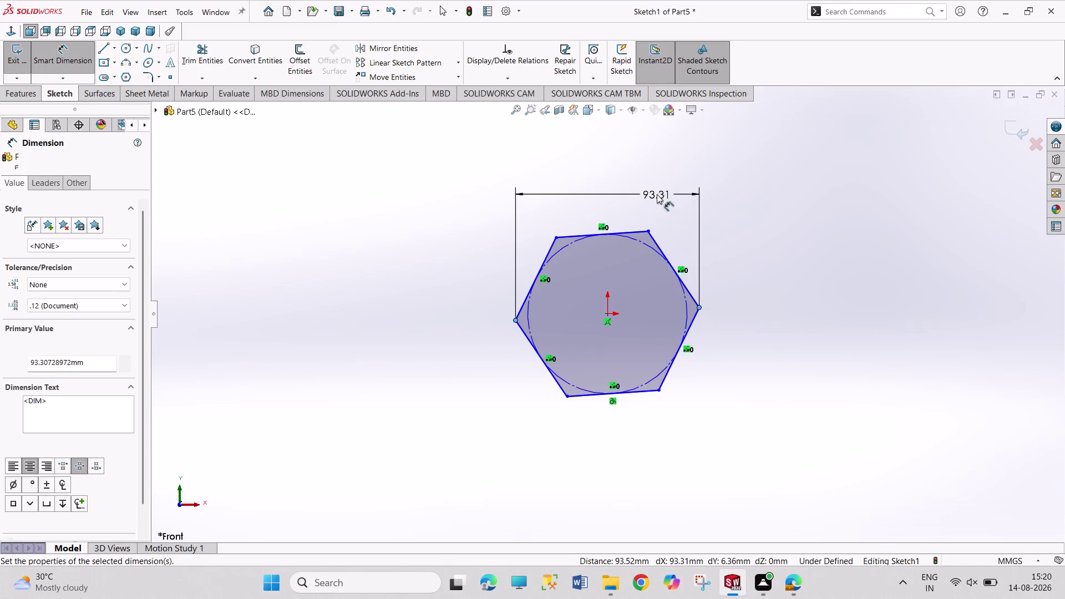
right_click(809, 316)
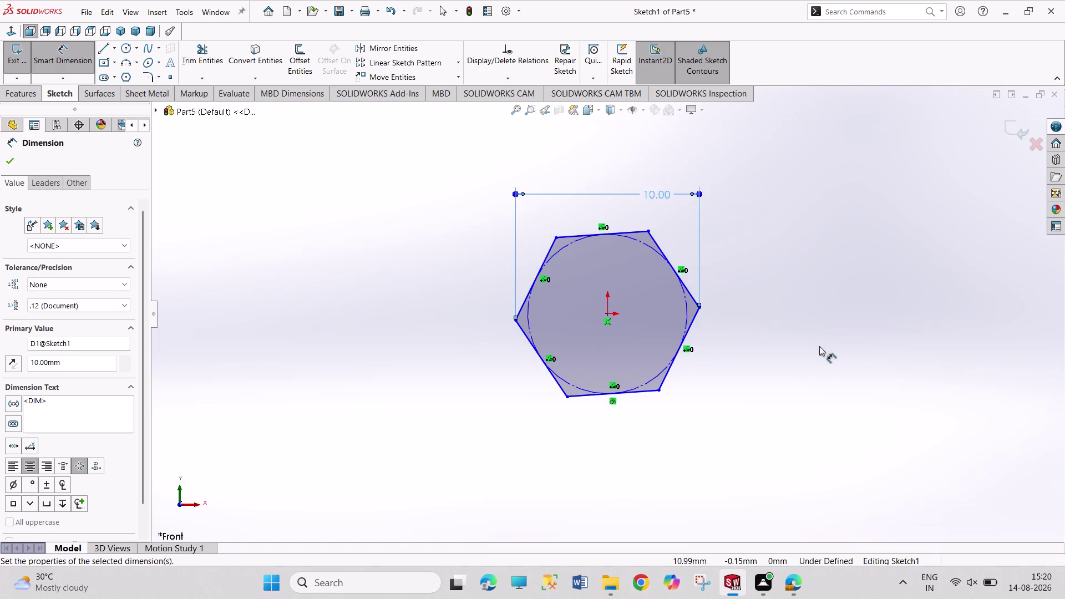
click(825, 355)
Make the hexagon's bottom edge horizontal and exit the sketch.
click(644, 389)
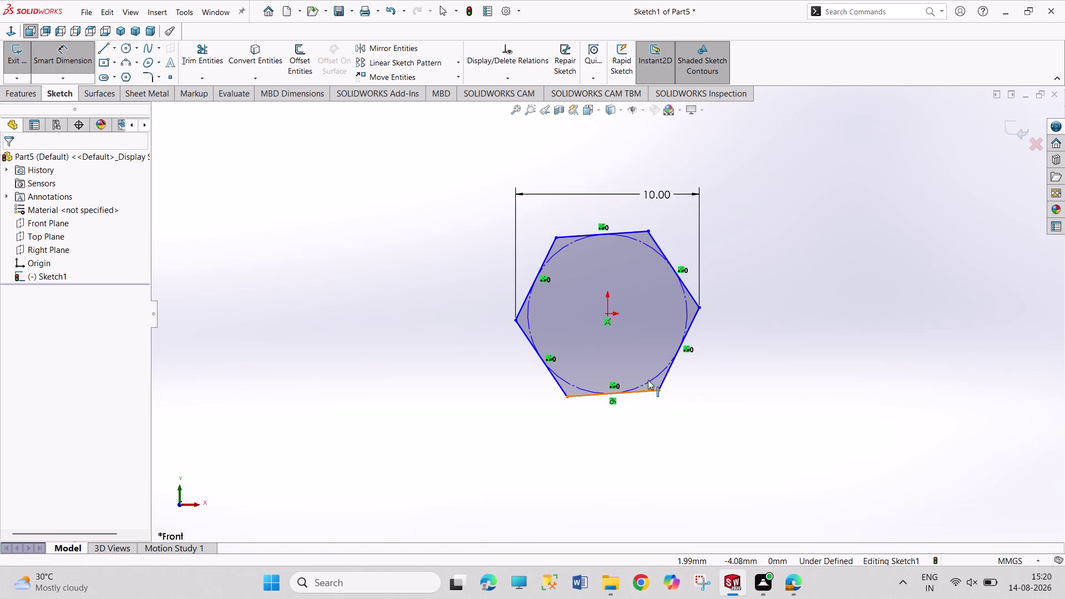
click(678, 339)
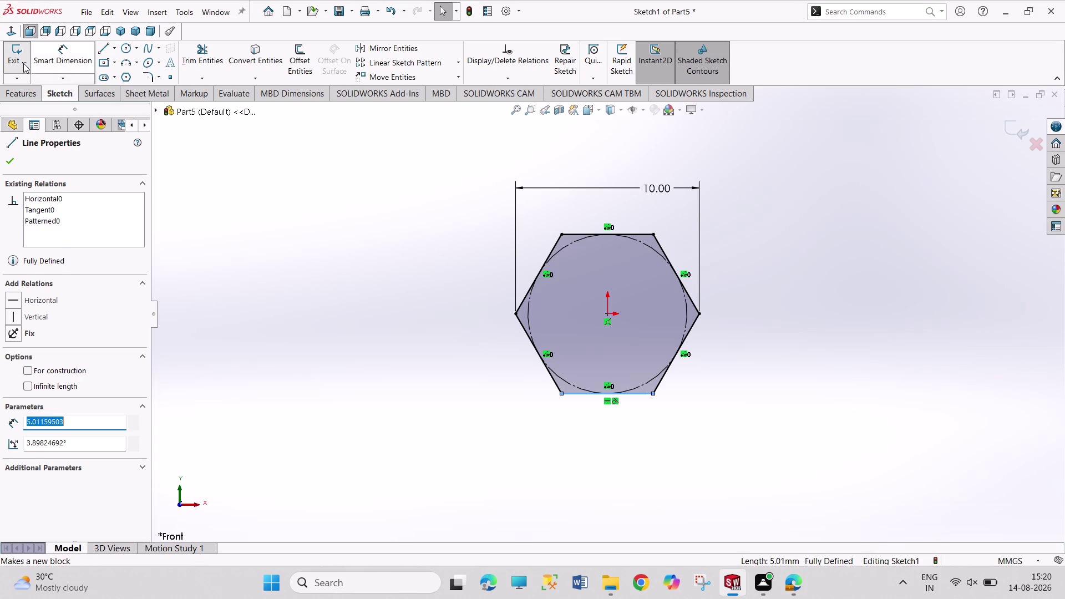
click(23, 63)
click(21, 55)
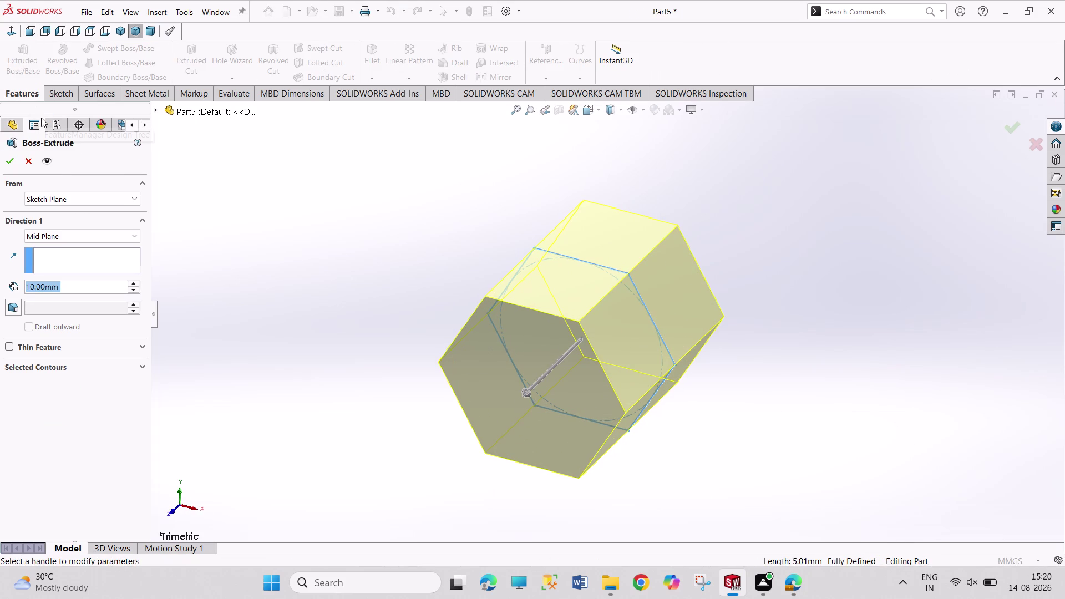
Extrude the hexagon 4 mm mid-plane, then view its front face Normal To.
key(4)
key(Return)
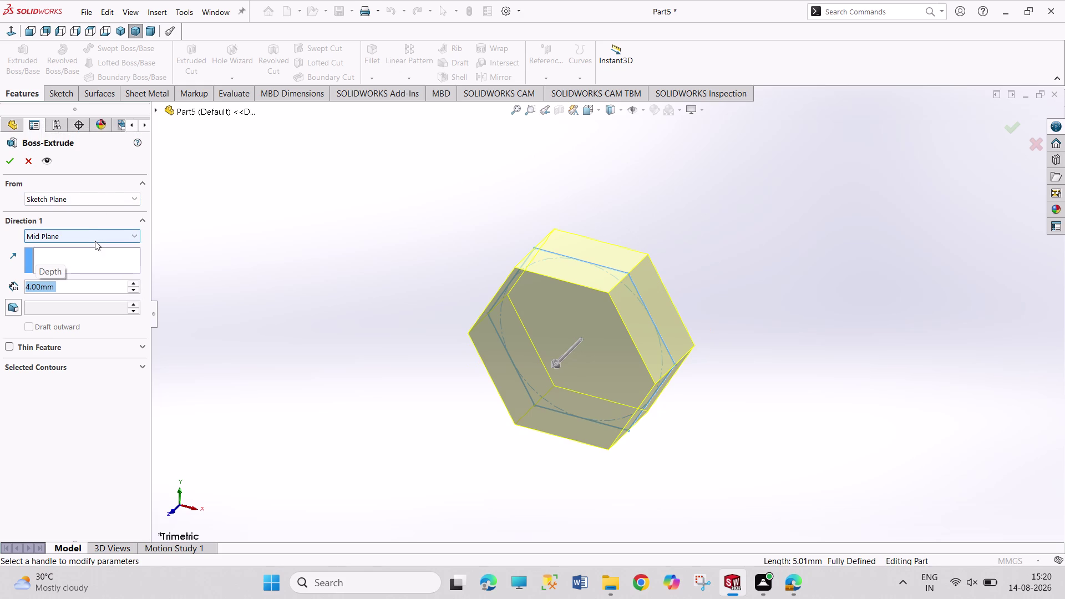
click(9, 156)
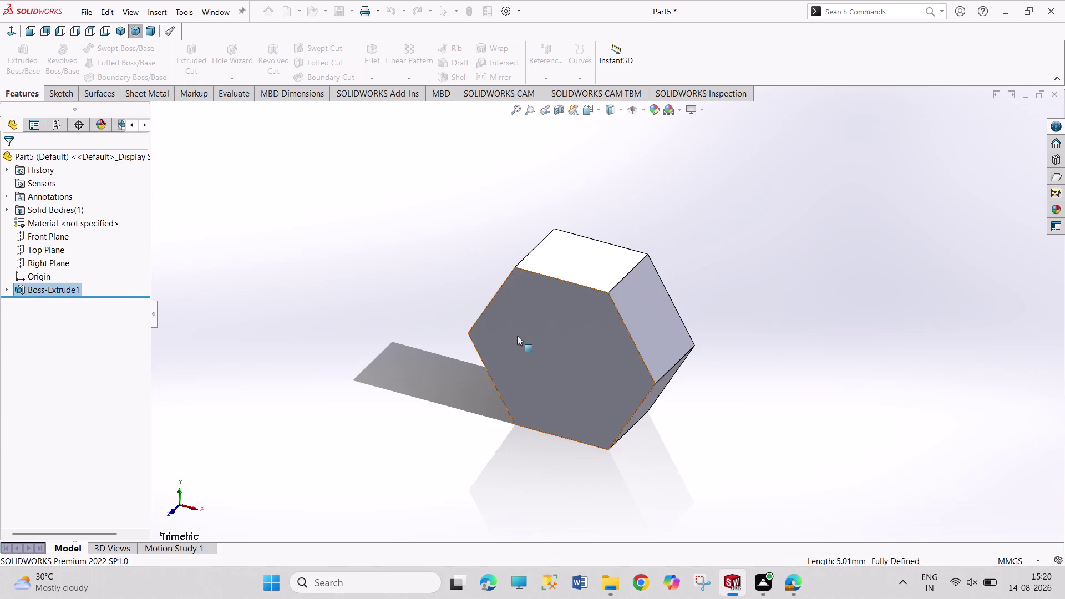
click(518, 336)
click(563, 311)
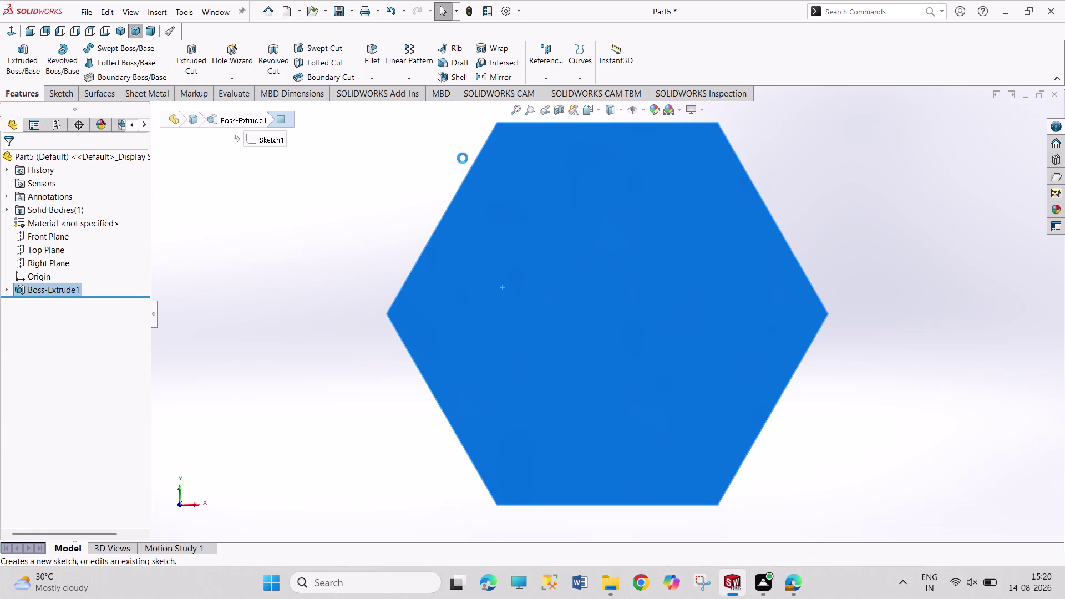
Draw an origin-centred circle on the hex front face, made tangent to a hexagon edge.
click(133, 48)
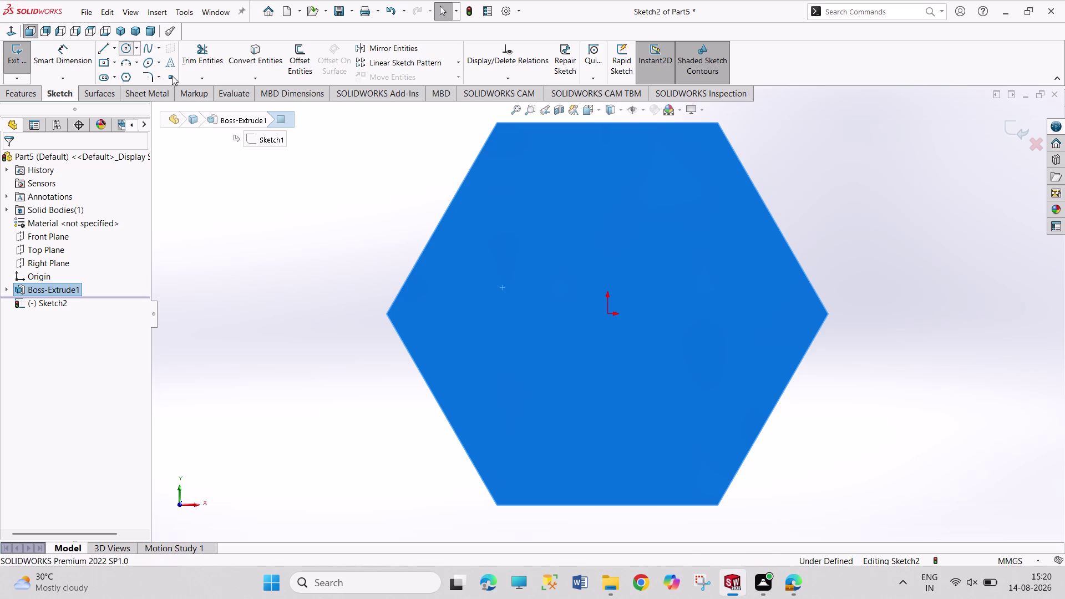
click(609, 315)
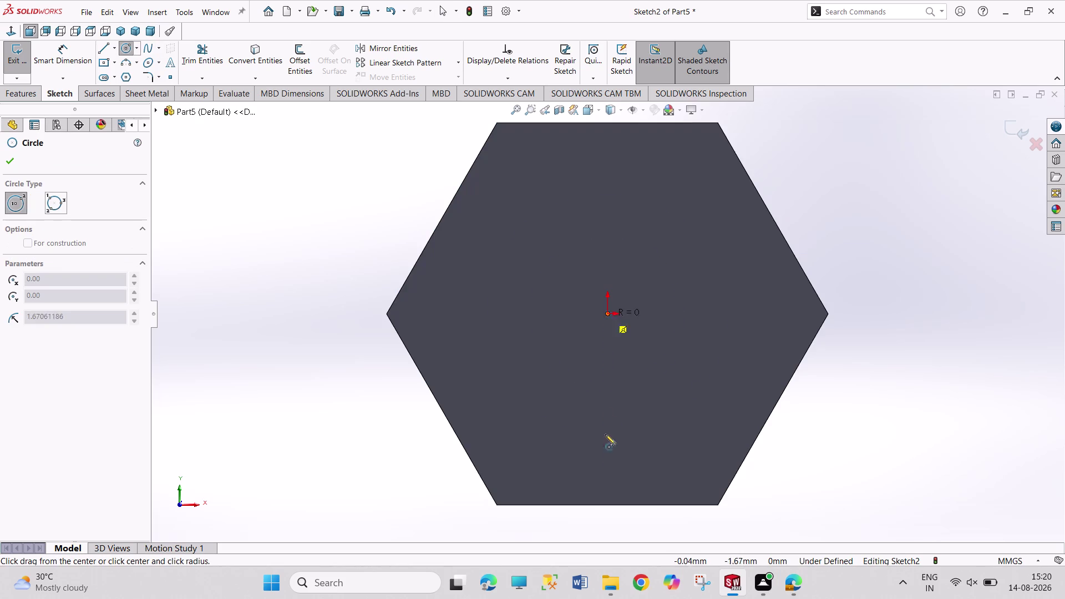
click(613, 471)
right_click(872, 472)
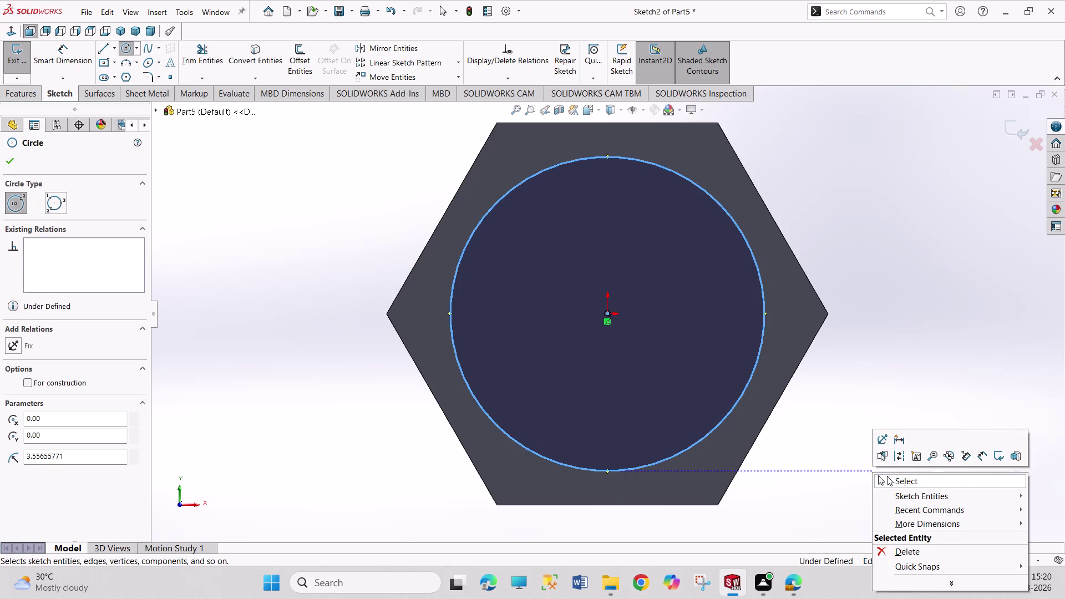
click(887, 476)
click(649, 468)
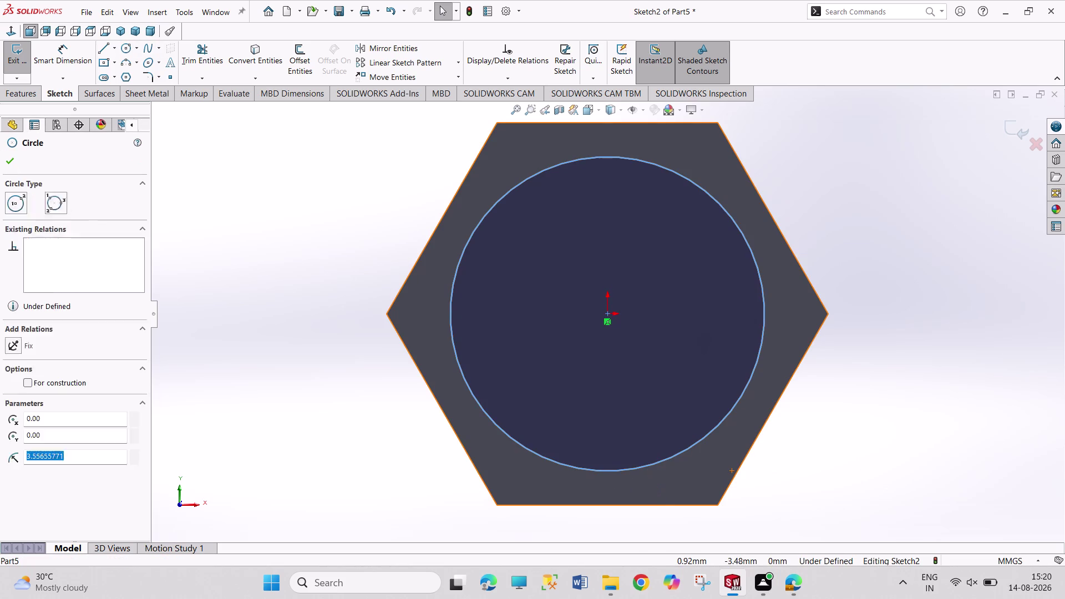
click(646, 504)
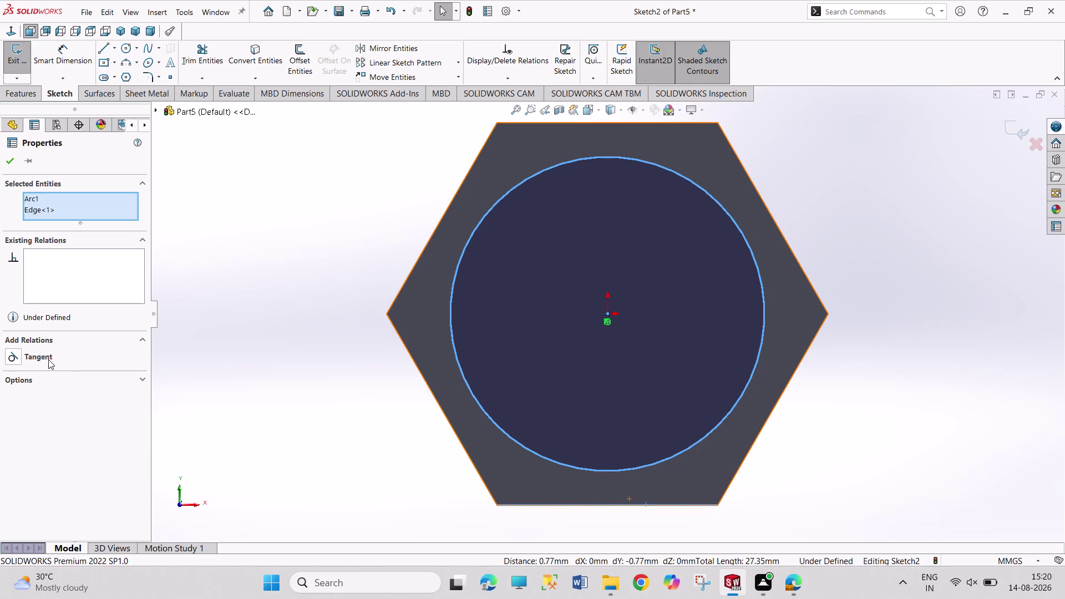
click(49, 360)
click(230, 377)
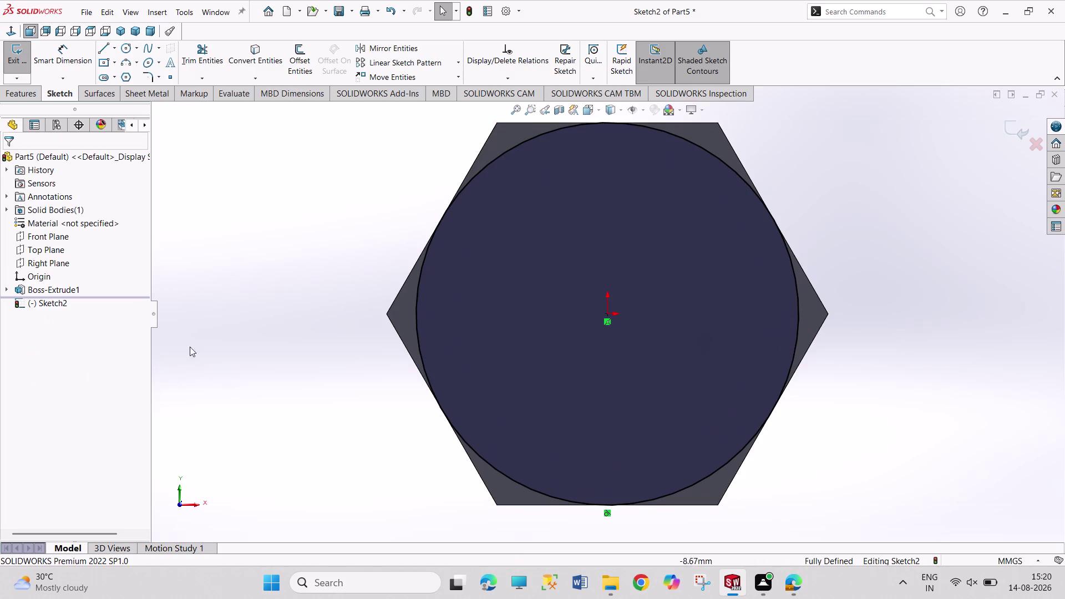
click(14, 55)
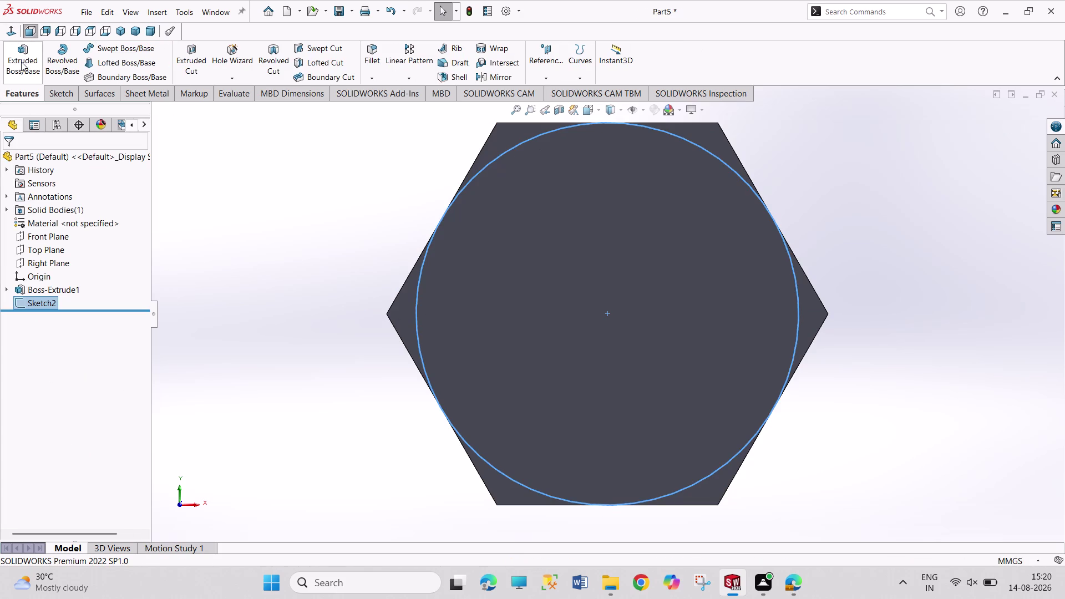
Cut-extrude outside the tangent circle with a 45° draft angle.
click(203, 54)
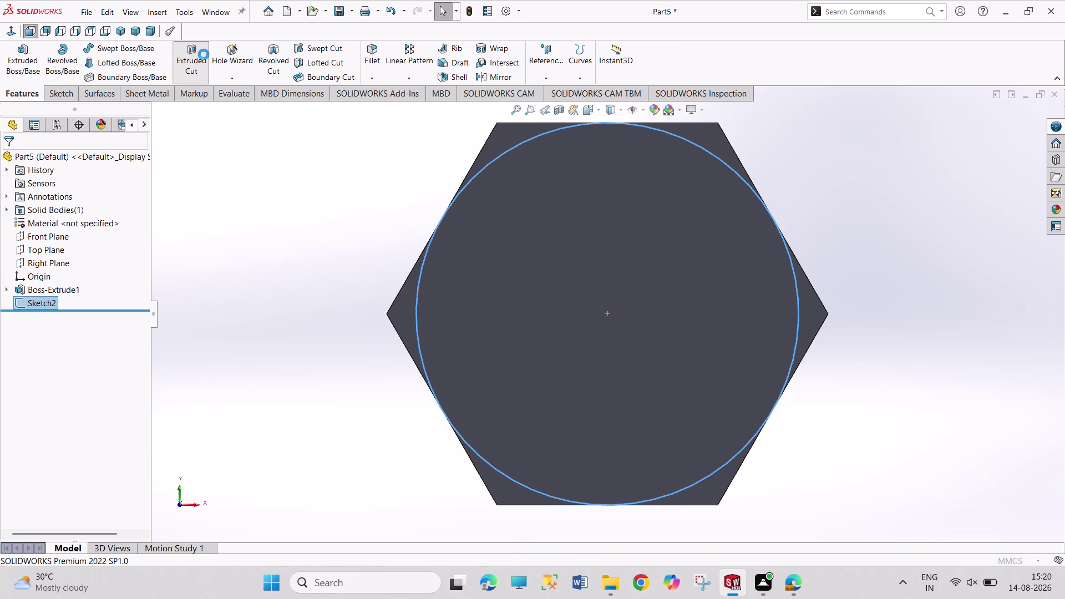
click(61, 311)
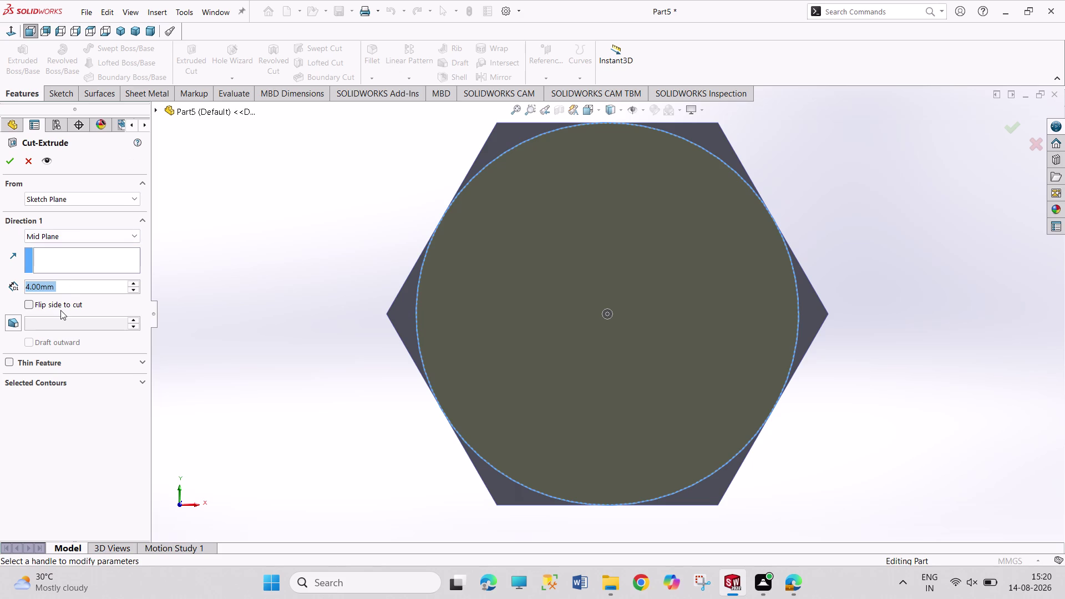
click(60, 304)
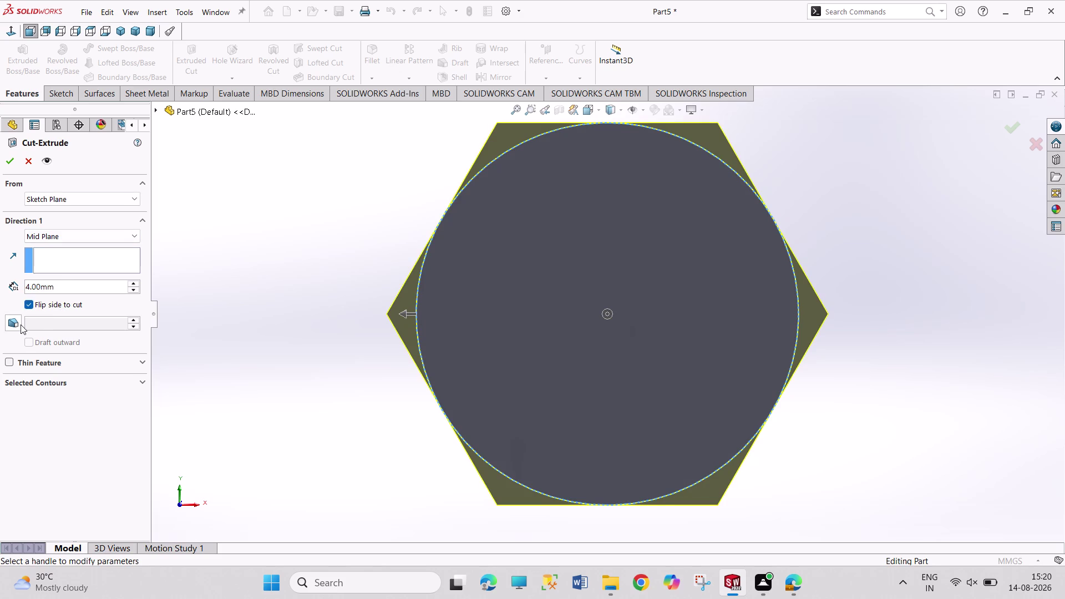
click(20, 324)
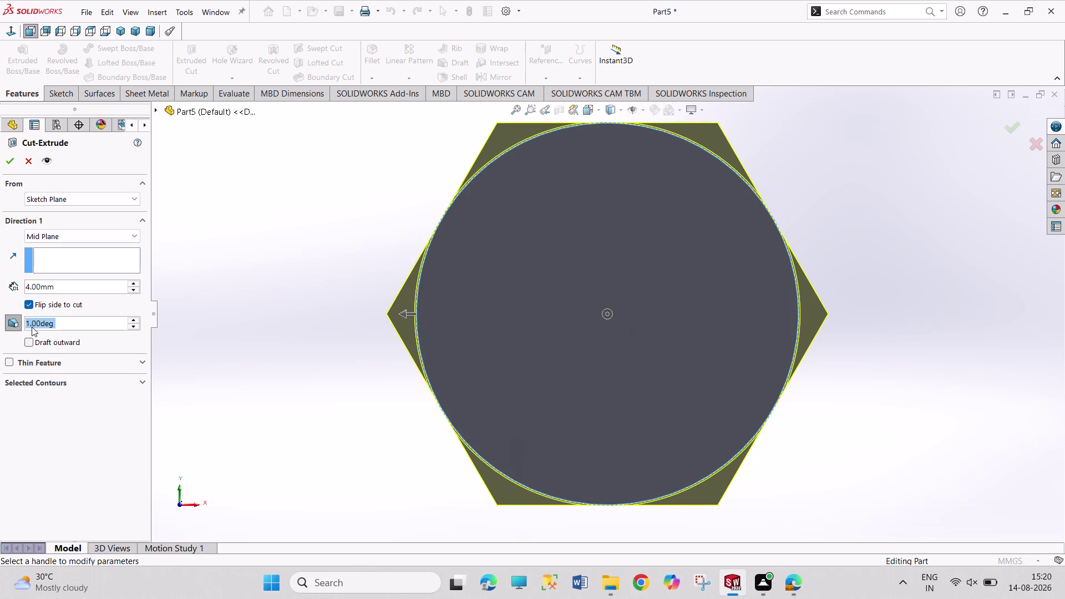
text(45)
key(Return)
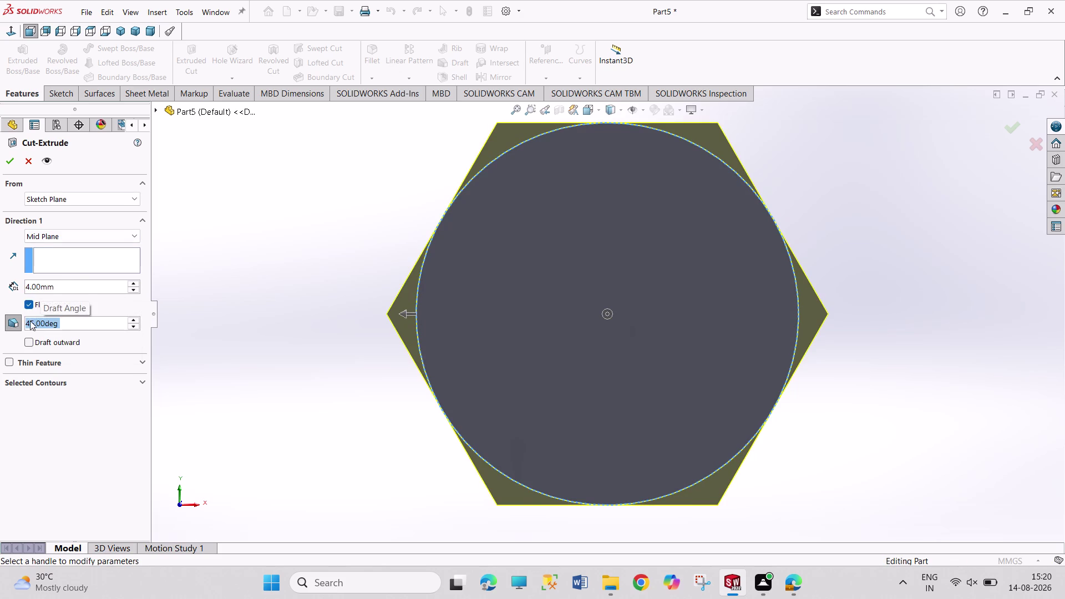
click(9, 162)
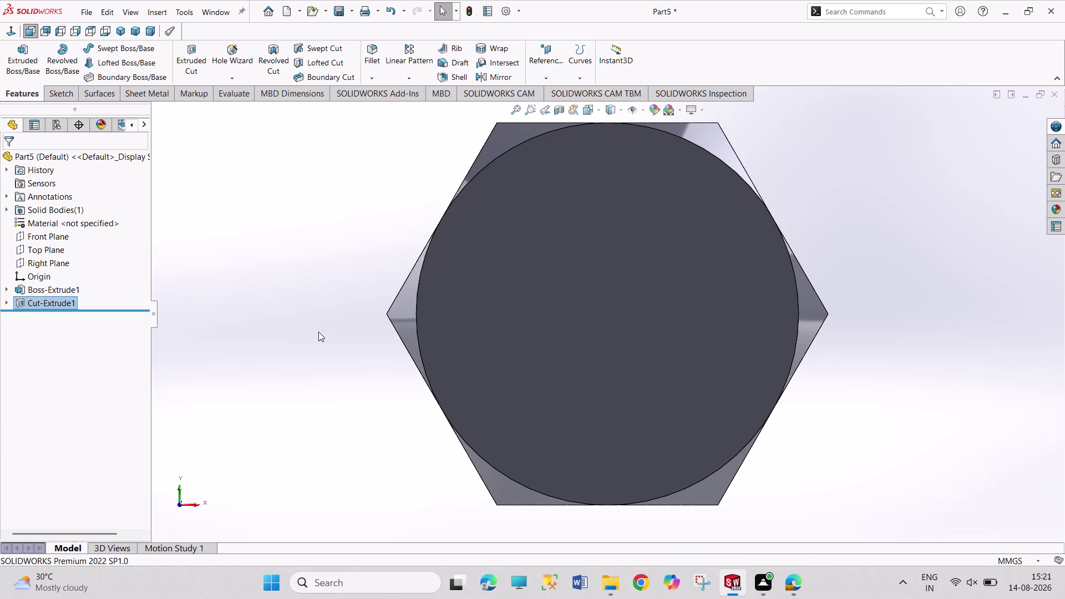
Orbit to the hexagon head's back face and start a sketch on it.
middle_drag(873, 334, 843, 330)
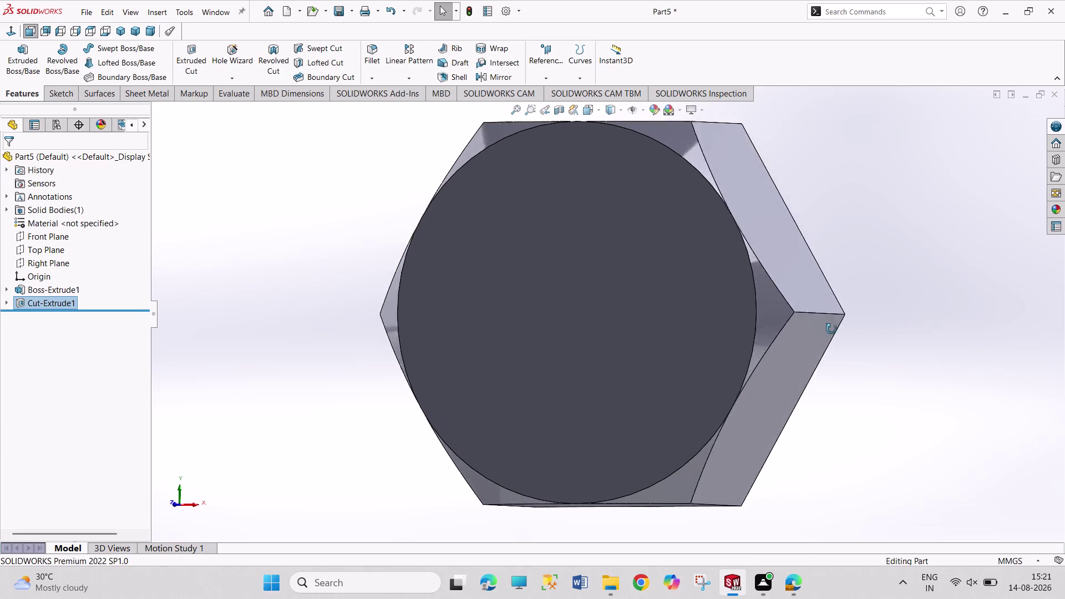
middle_drag(843, 329, 764, 322)
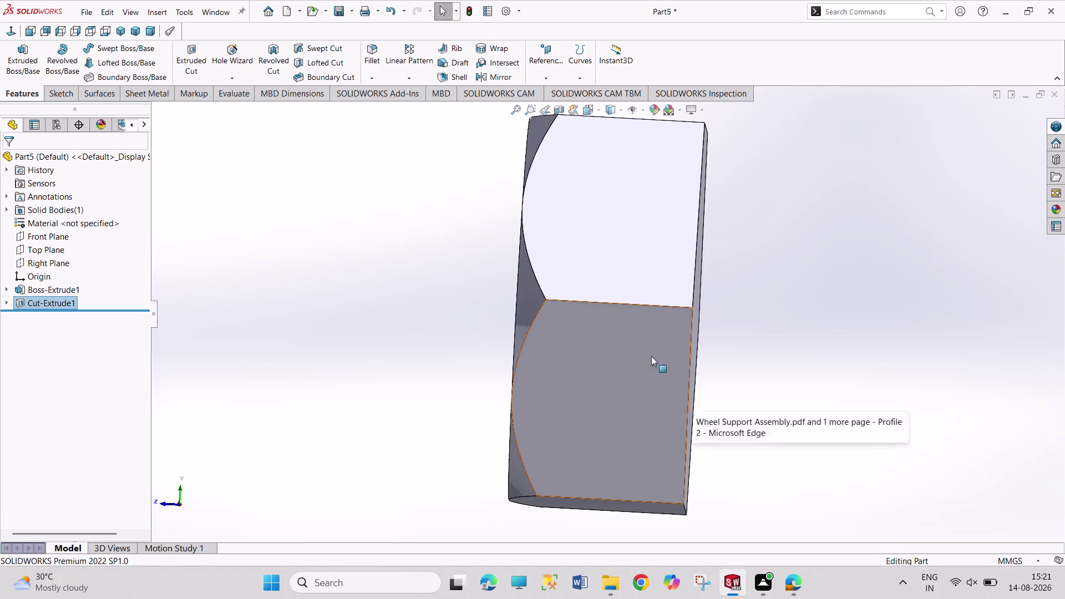
middle_drag(762, 359, 725, 359)
click(720, 349)
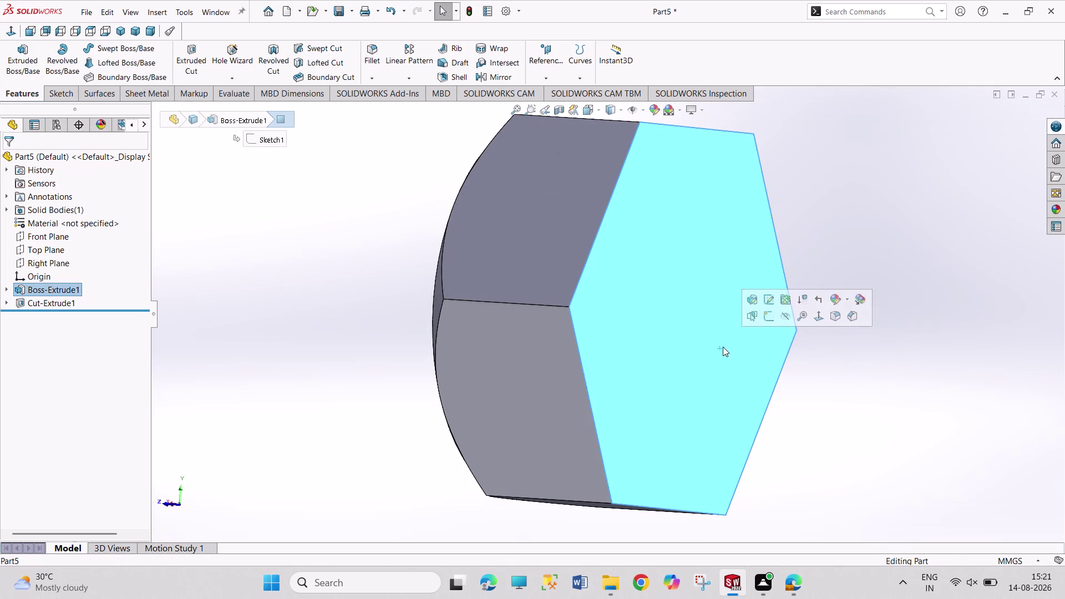
click(766, 317)
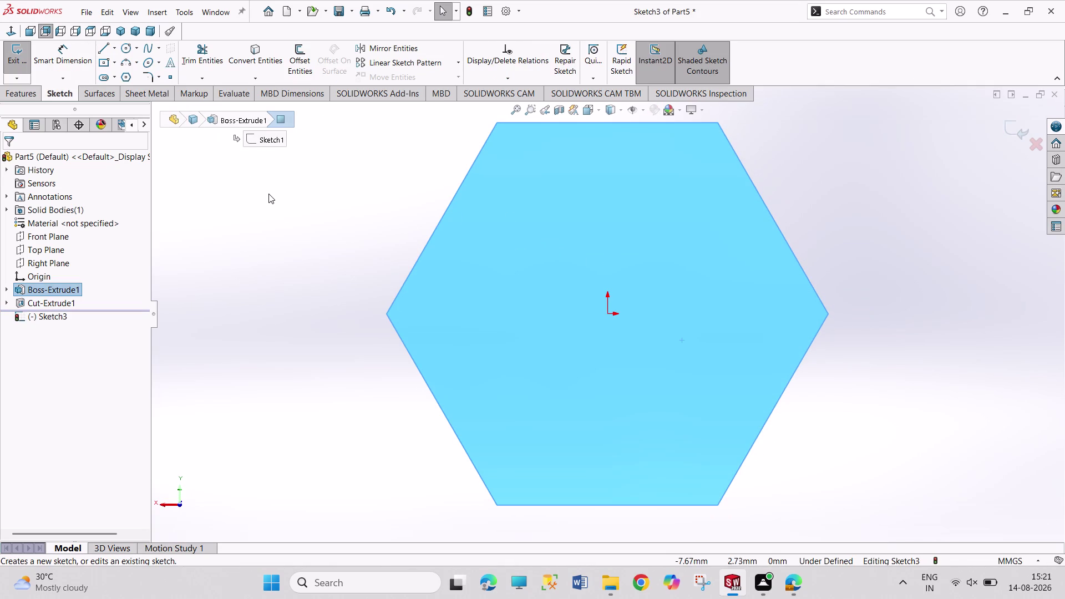
middle_drag(308, 232, 452, 273)
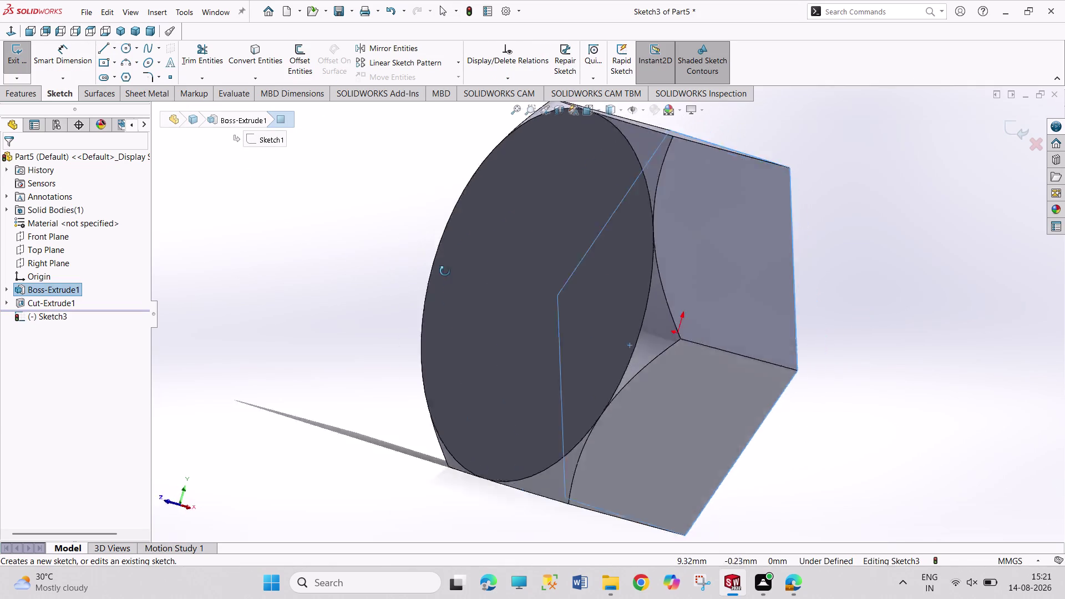
middle_drag(452, 273, 407, 265)
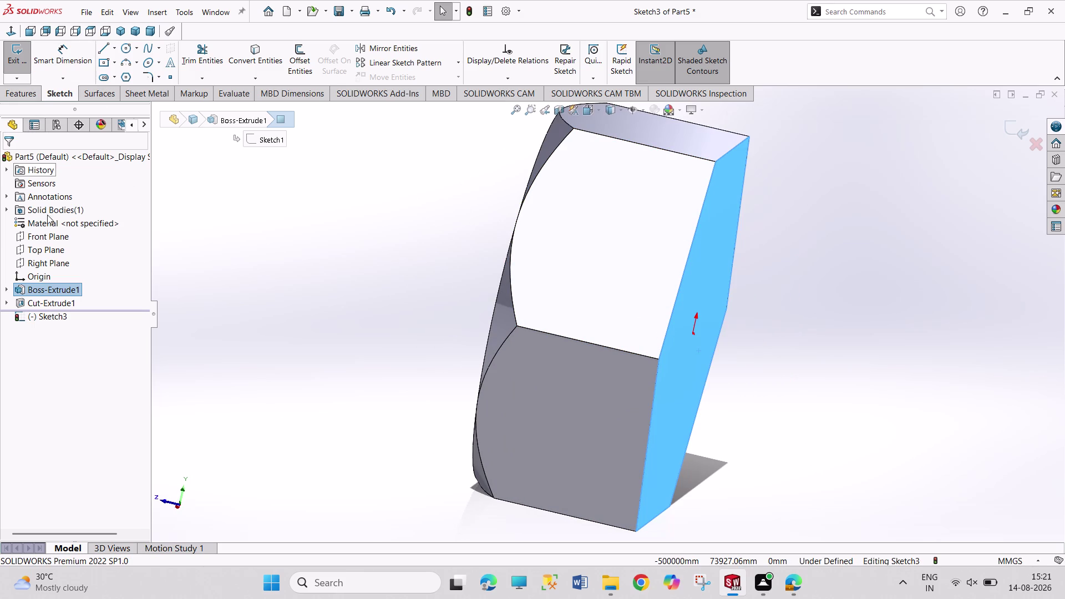
Leave the empty sketch, reselect the back face Normal To and sketch again.
click(701, 341)
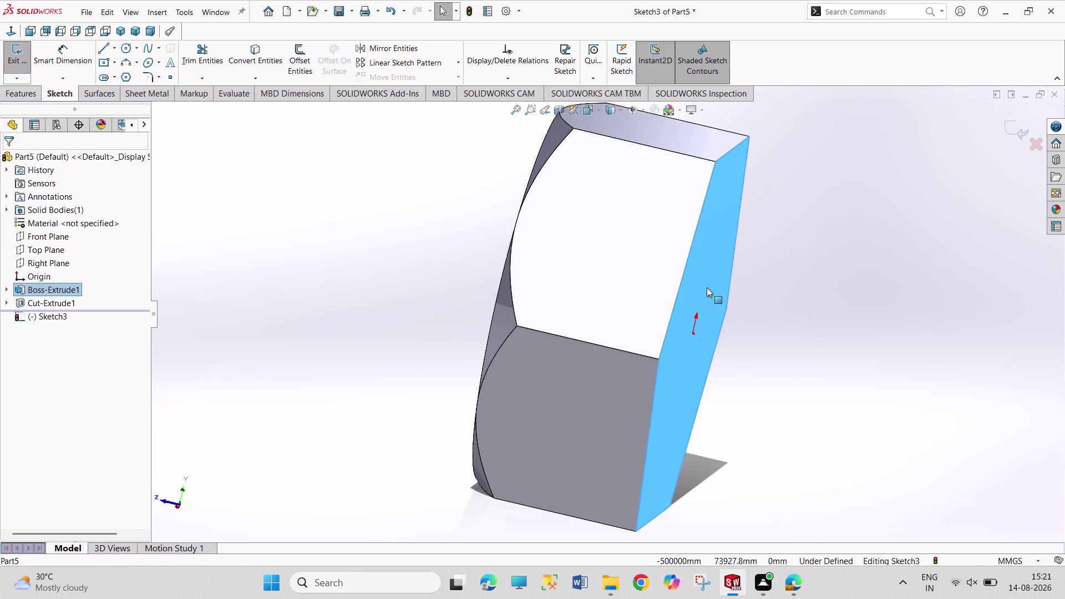
click(685, 267)
click(695, 278)
right_click(695, 278)
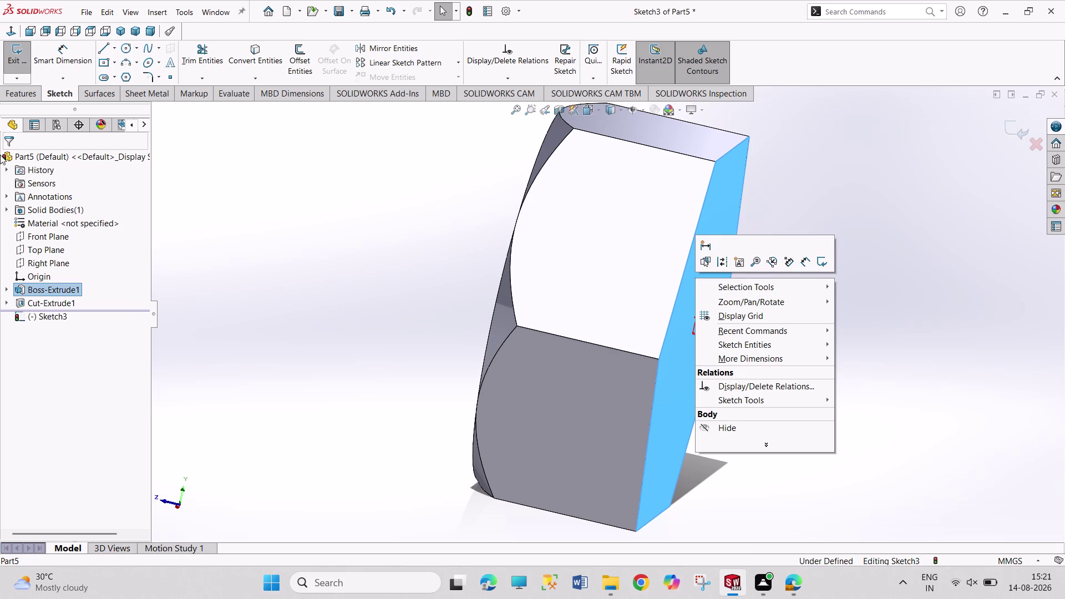
click(28, 56)
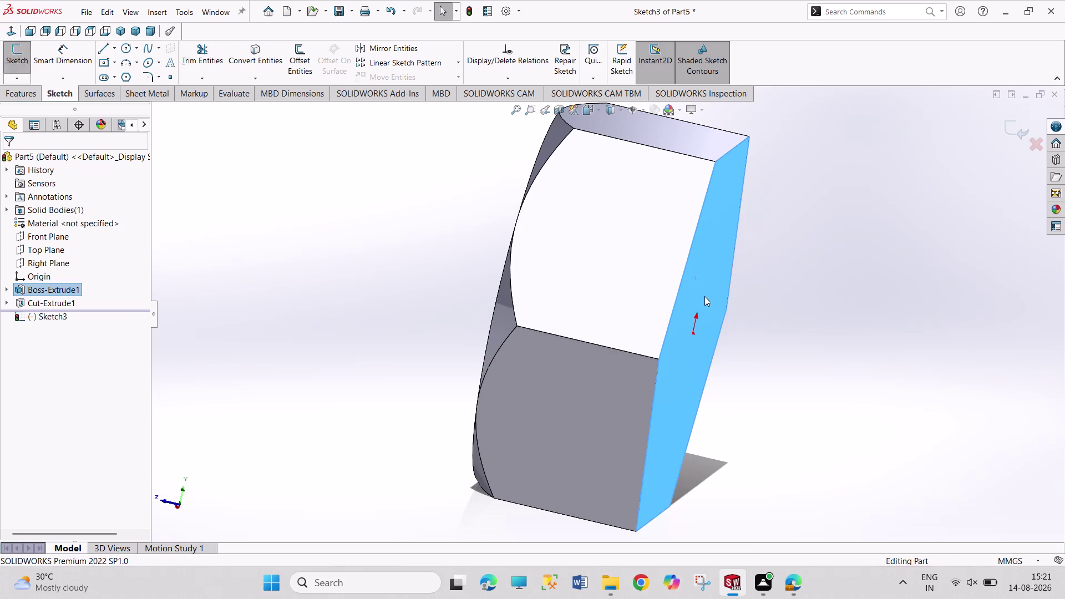
click(697, 297)
click(744, 262)
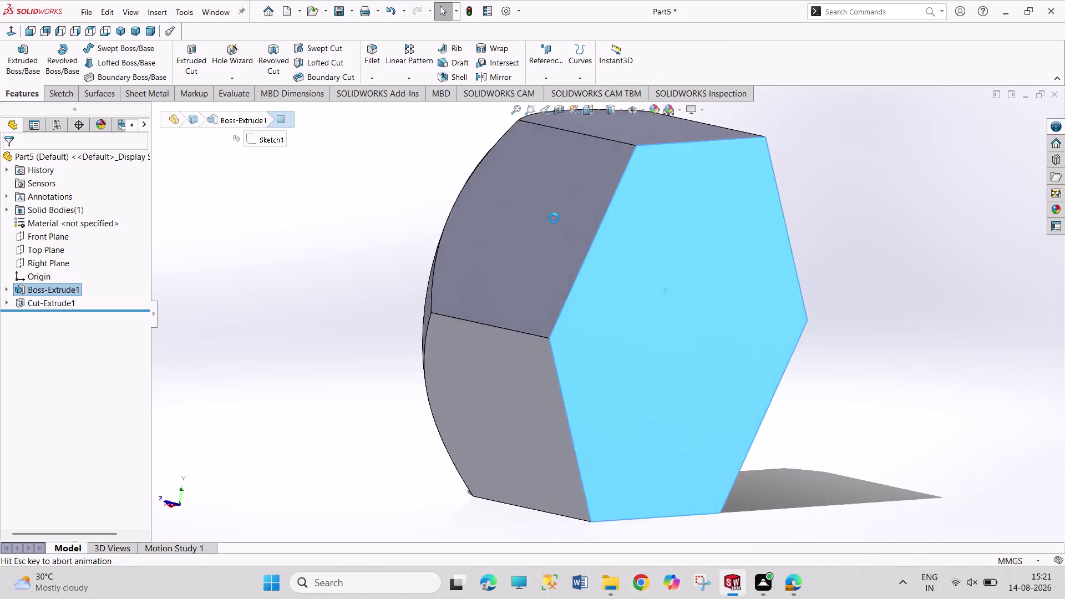
click(121, 49)
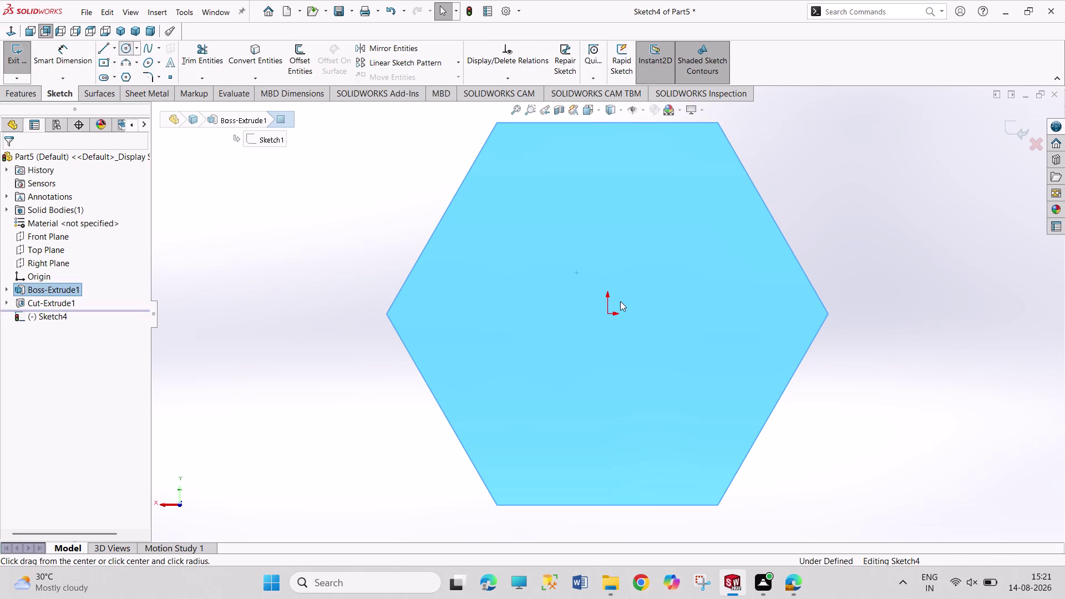
Draw a circle centred on the origin of the back face.
click(608, 311)
drag(650, 403, 652, 405)
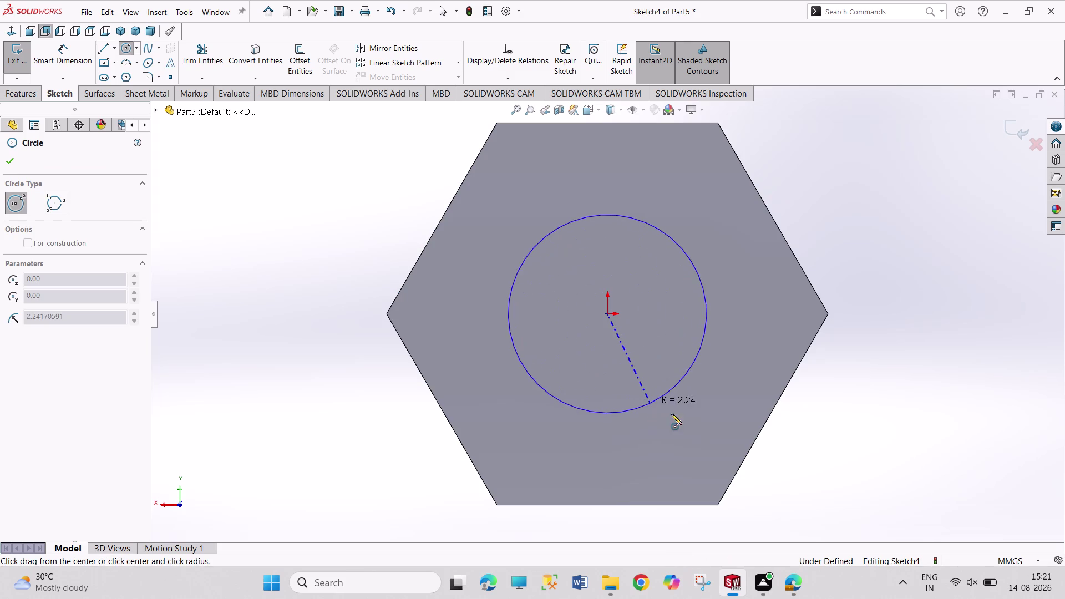
drag(652, 405, 661, 409)
right_drag(832, 408, 836, 194)
click(690, 266)
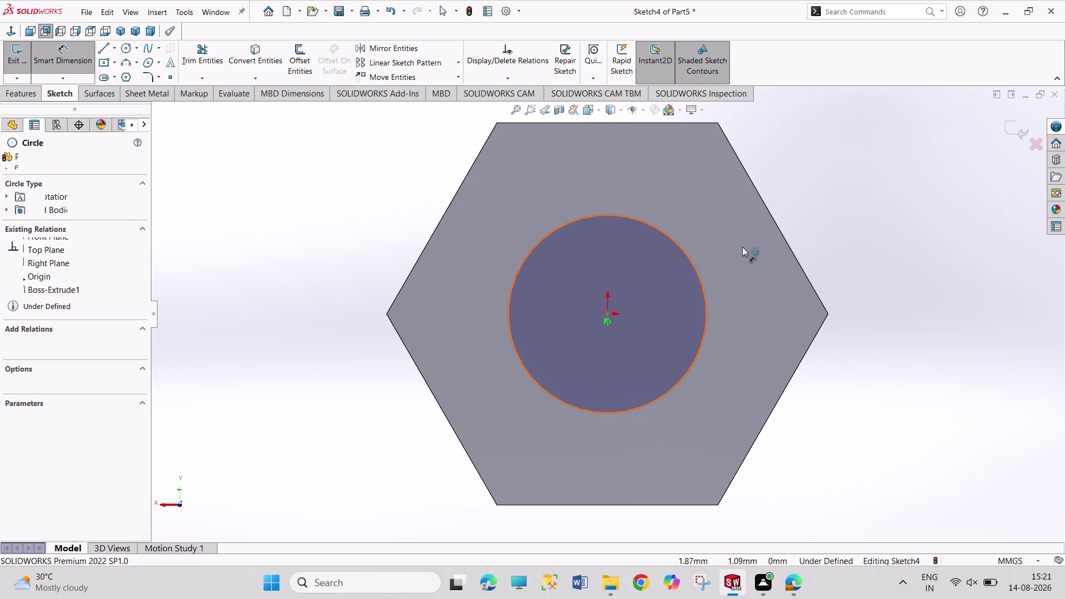
Dimension the circle to 5 mm diameter and exit the sketch.
click(815, 210)
key(5)
key(Return)
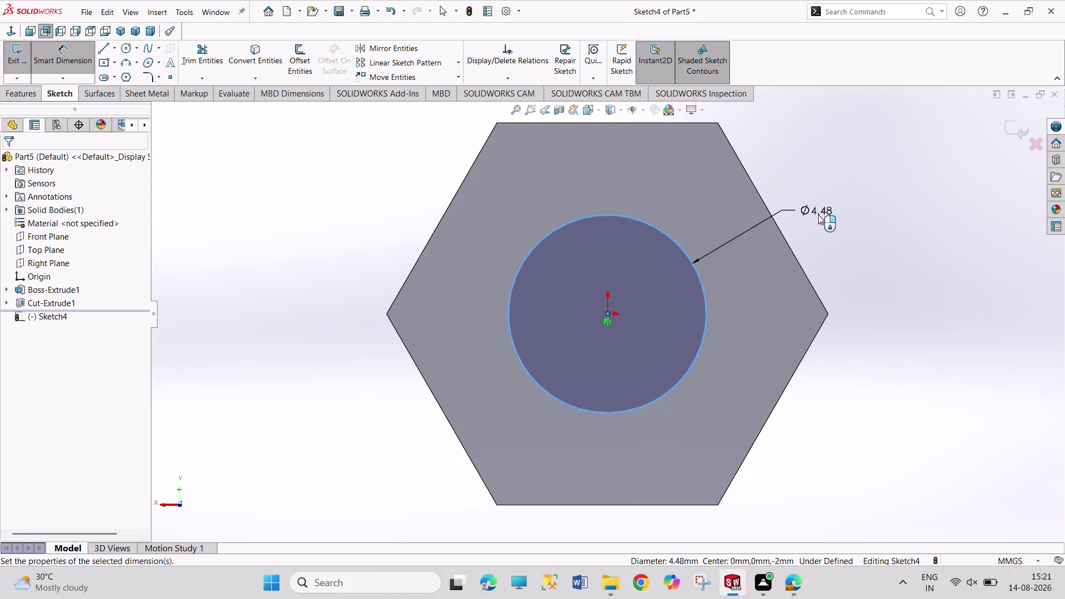
right_click(904, 297)
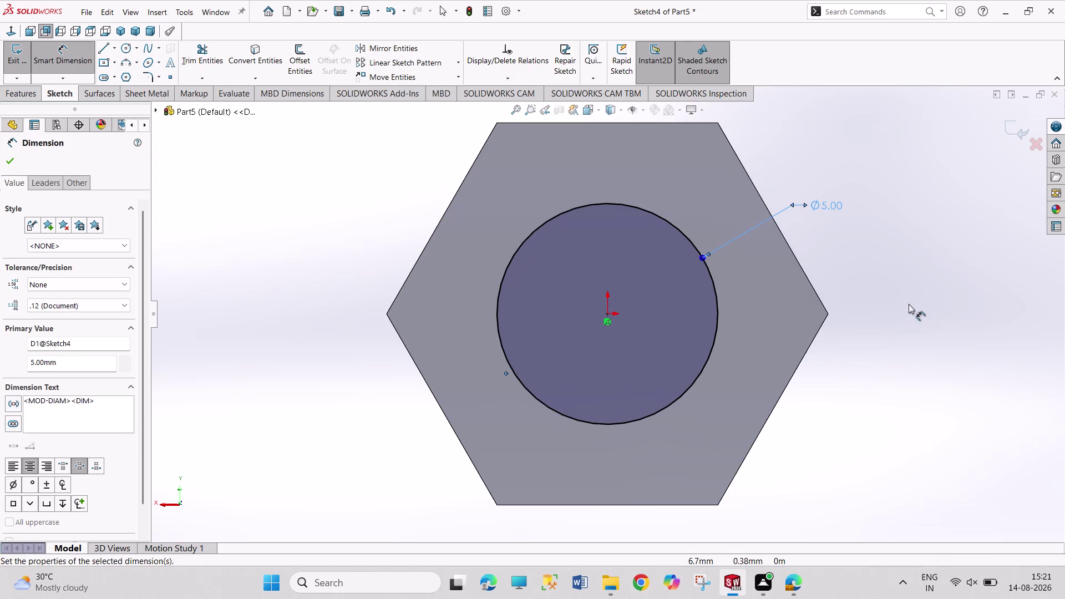
click(913, 335)
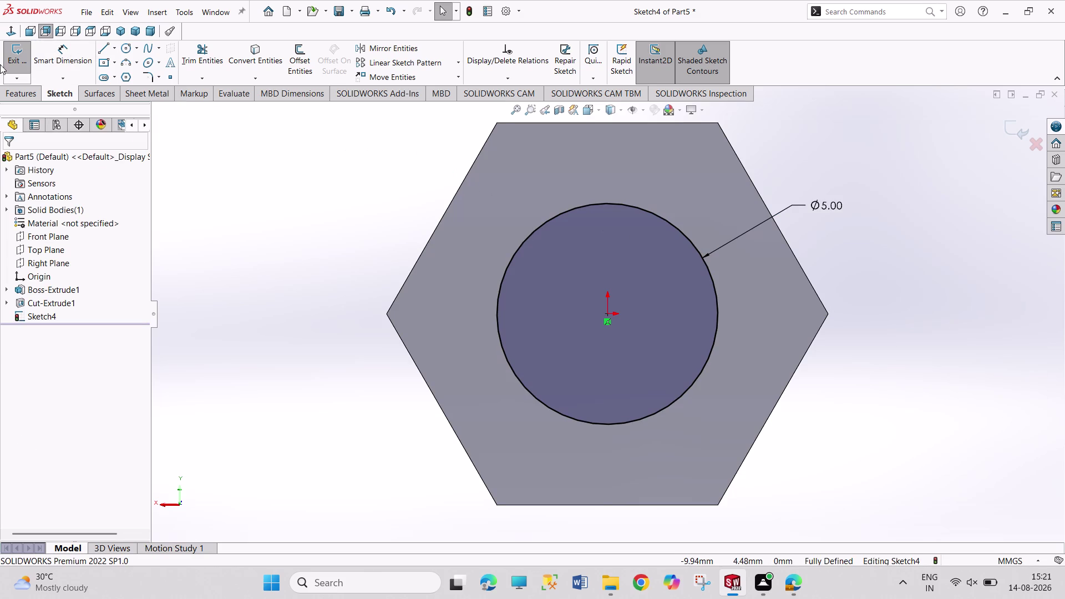
click(11, 50)
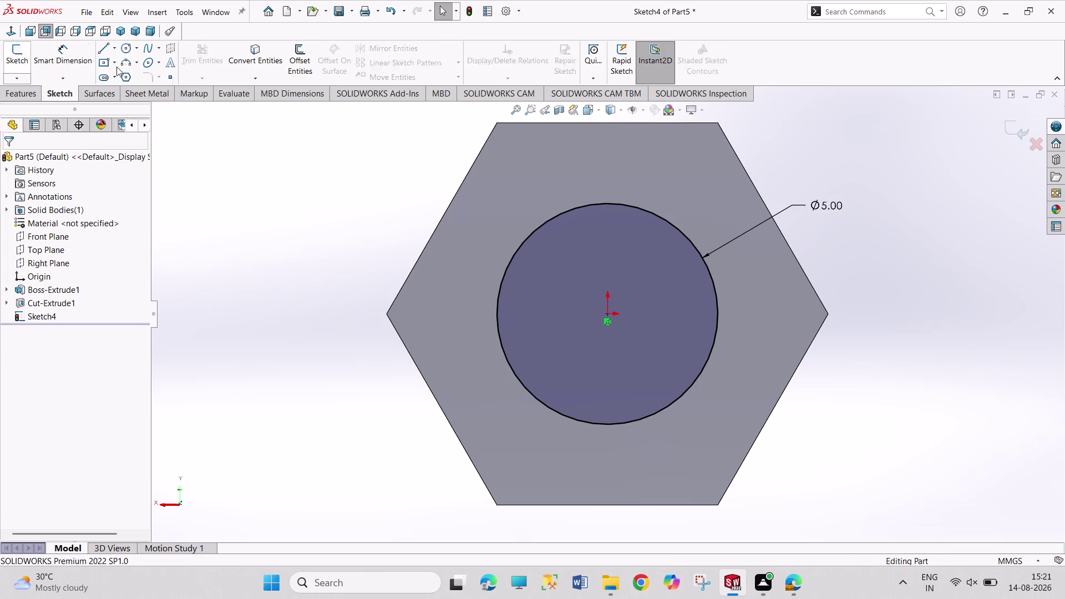
click(36, 62)
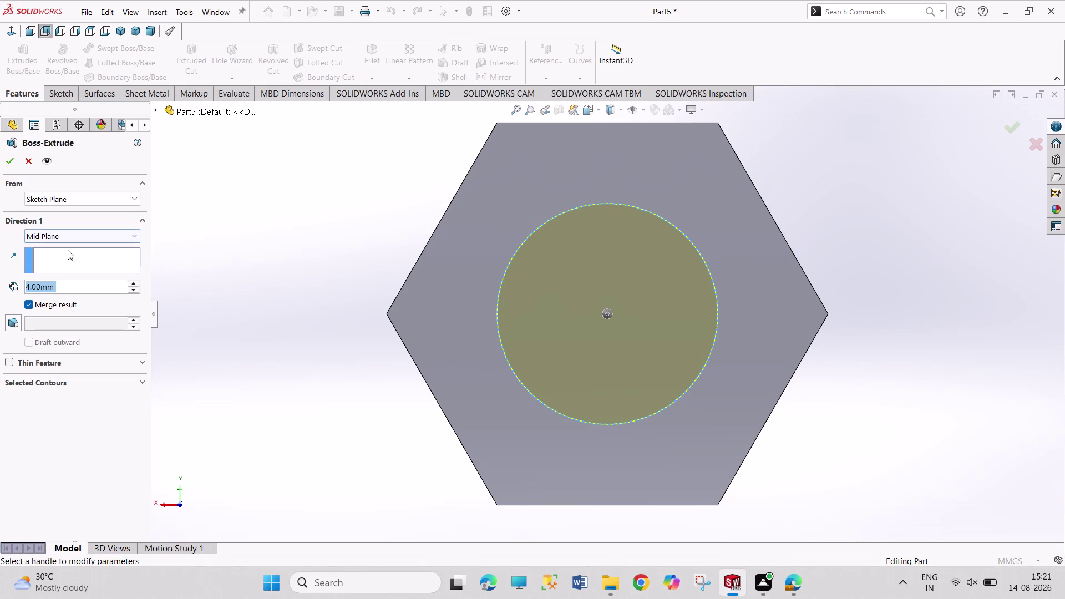
Extrude the Ø5 circle 9 mm into the shank and inspect it in isometric view.
key(9)
key(Return)
click(11, 159)
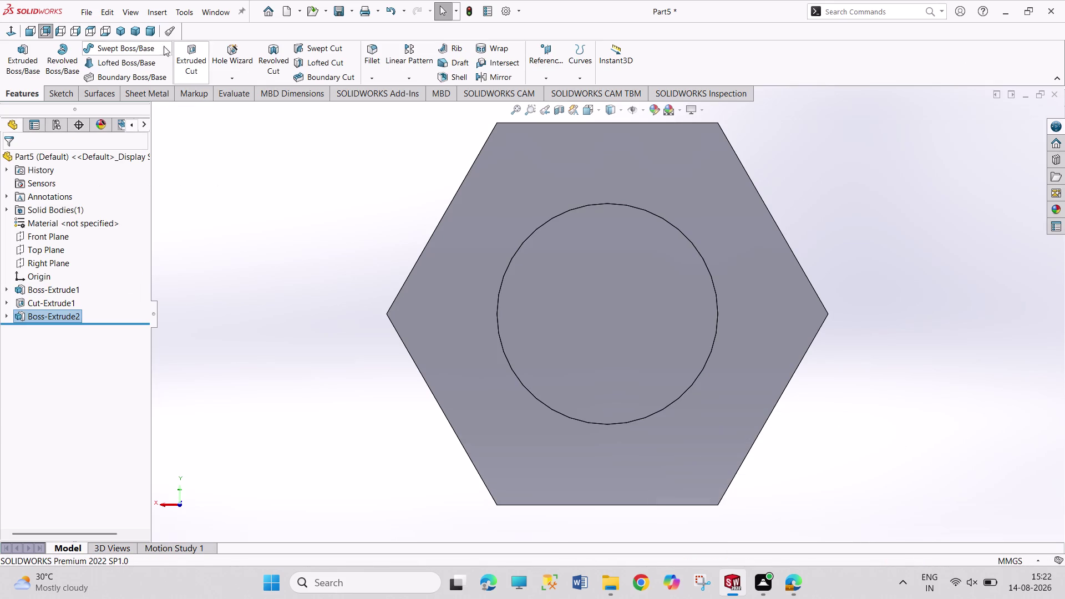
click(120, 33)
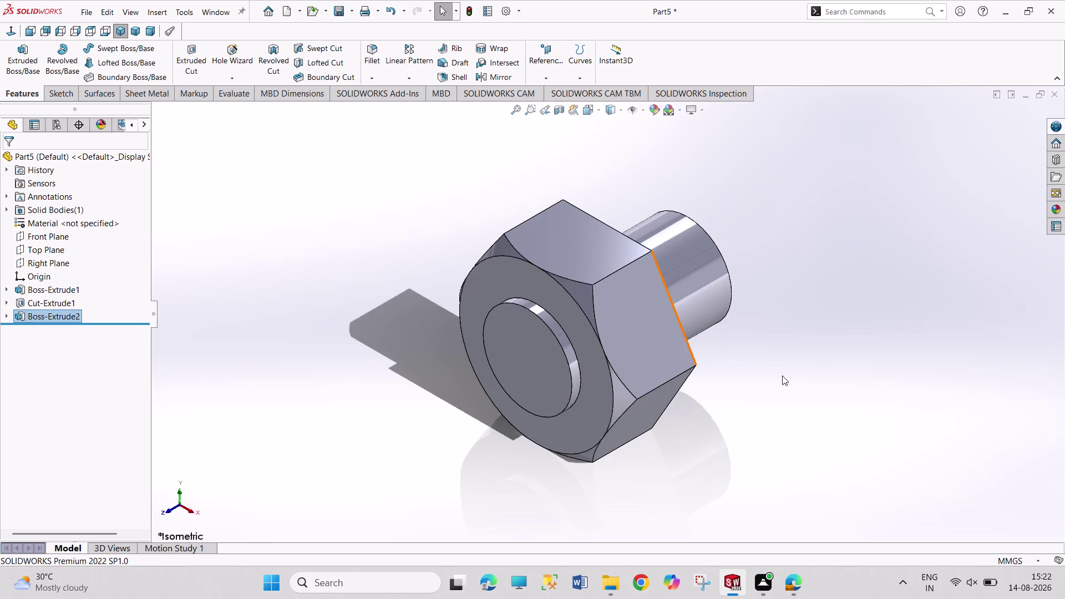
middle_drag(743, 375, 716, 388)
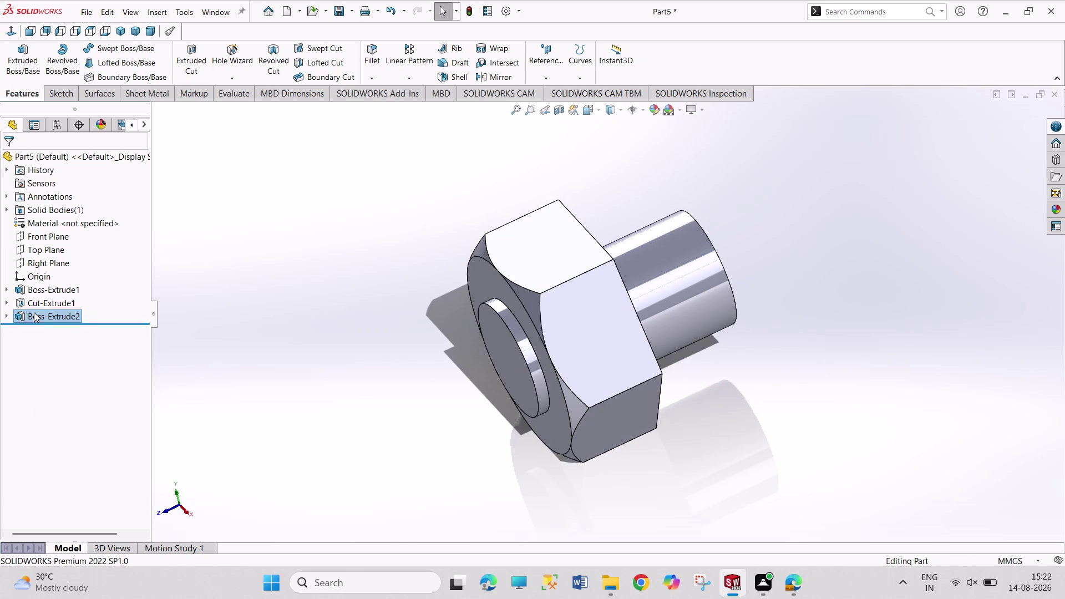
Edit the shank extrusion to a one-direction Blind end condition at 9 mm depth.
right_click(34, 312)
click(44, 276)
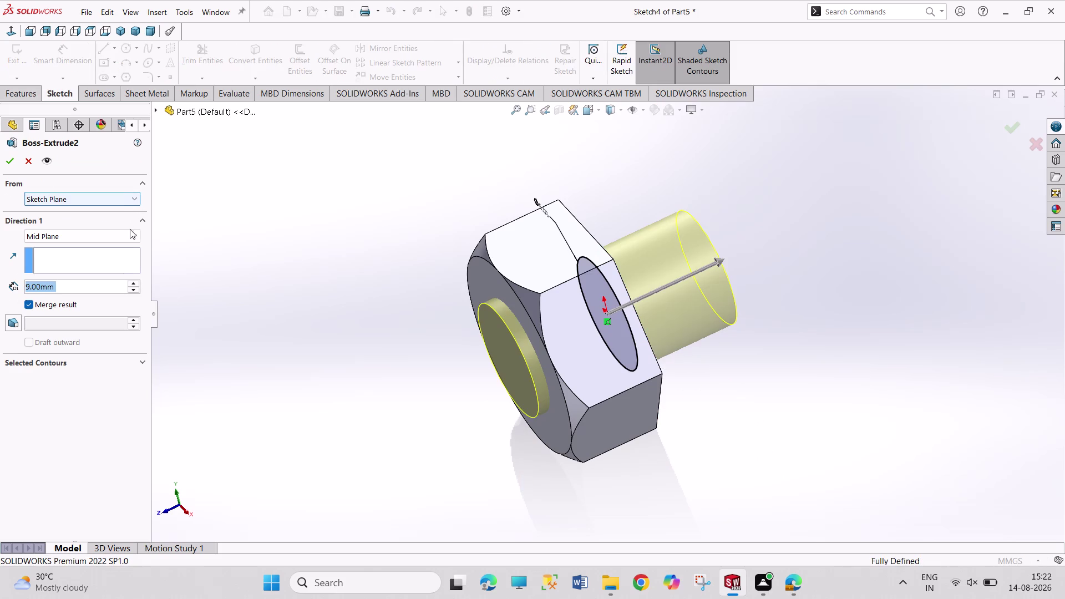
click(130, 230)
click(126, 248)
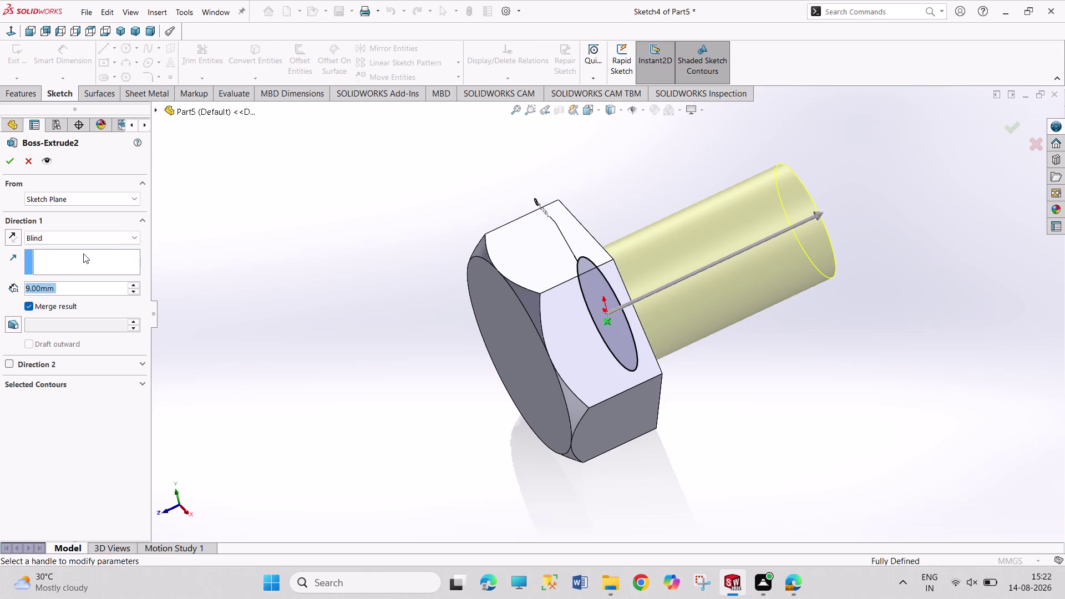
click(10, 167)
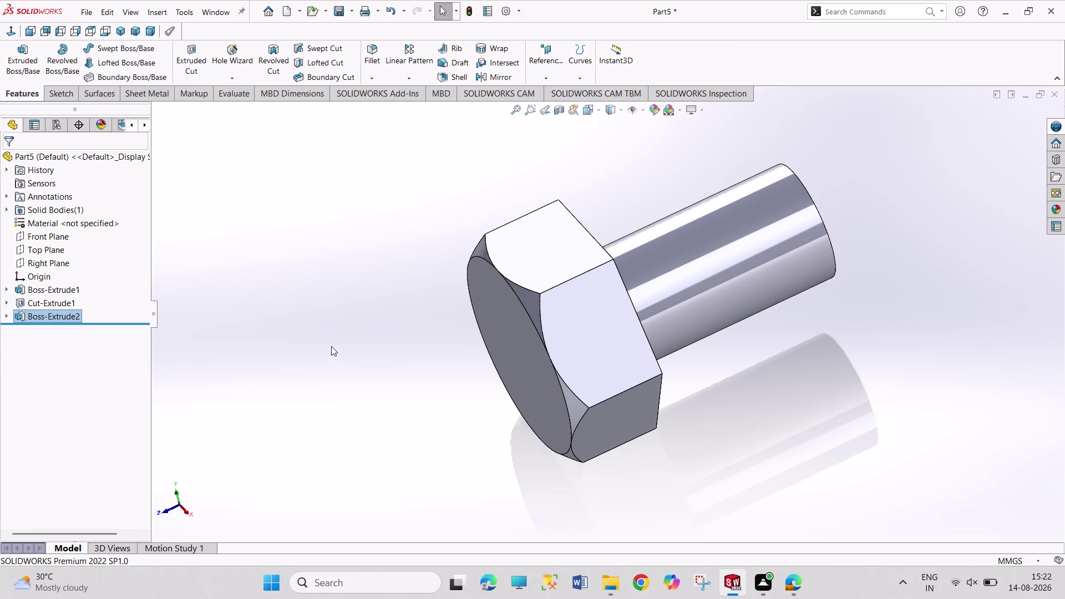
key(ctrl+s)
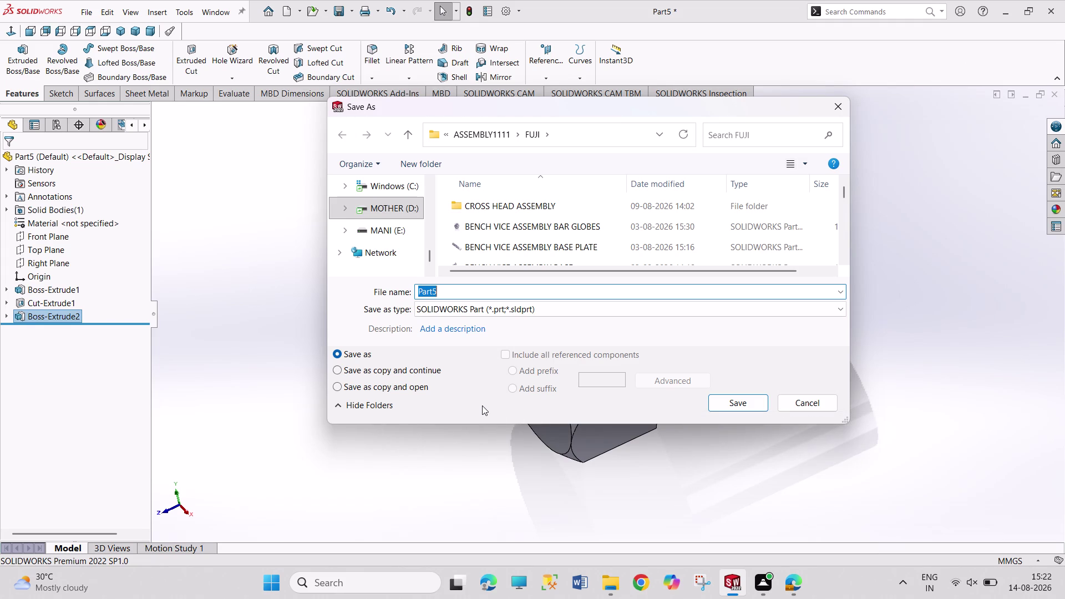
Save the bolt part under the file name 'WHEEL SUPPORT 1.5 NUT'.
text(WHEEL)
key(space)
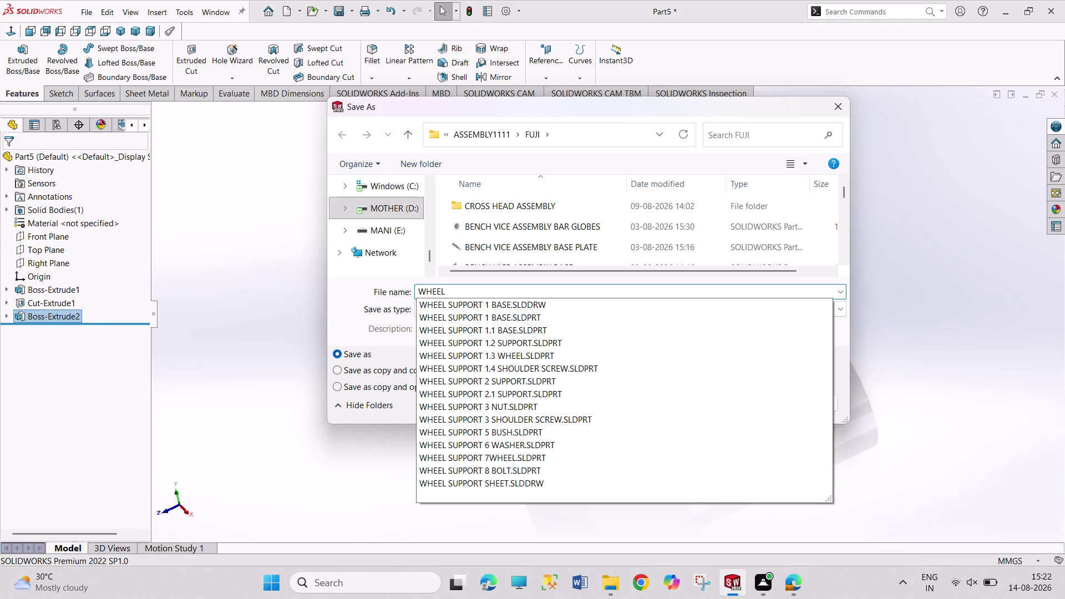
text(SUPPOR)
text(T)
key(space)
text(1.)
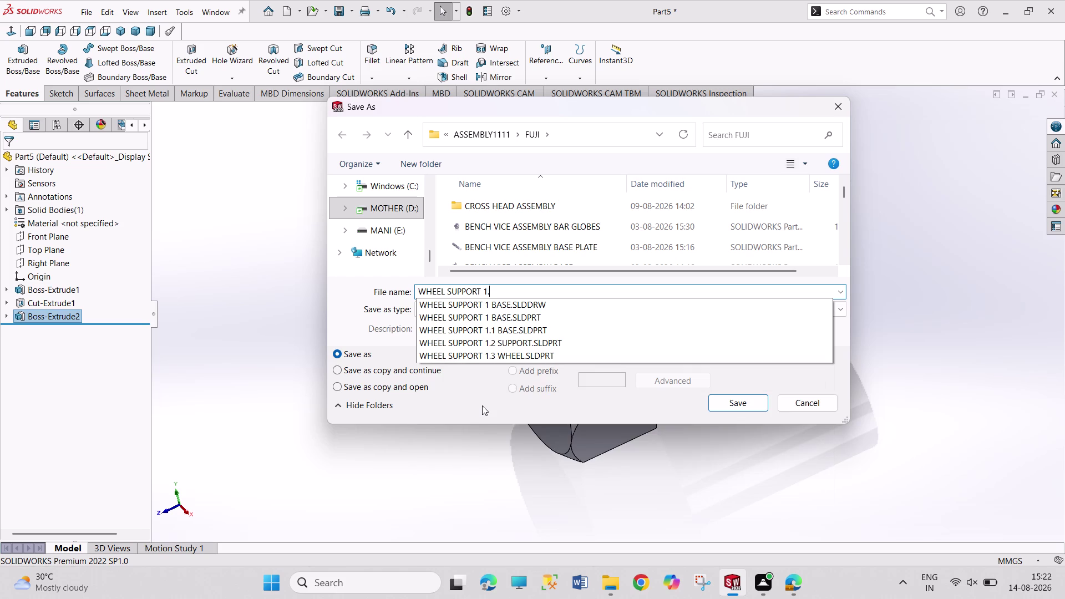
text(5)
key(space)
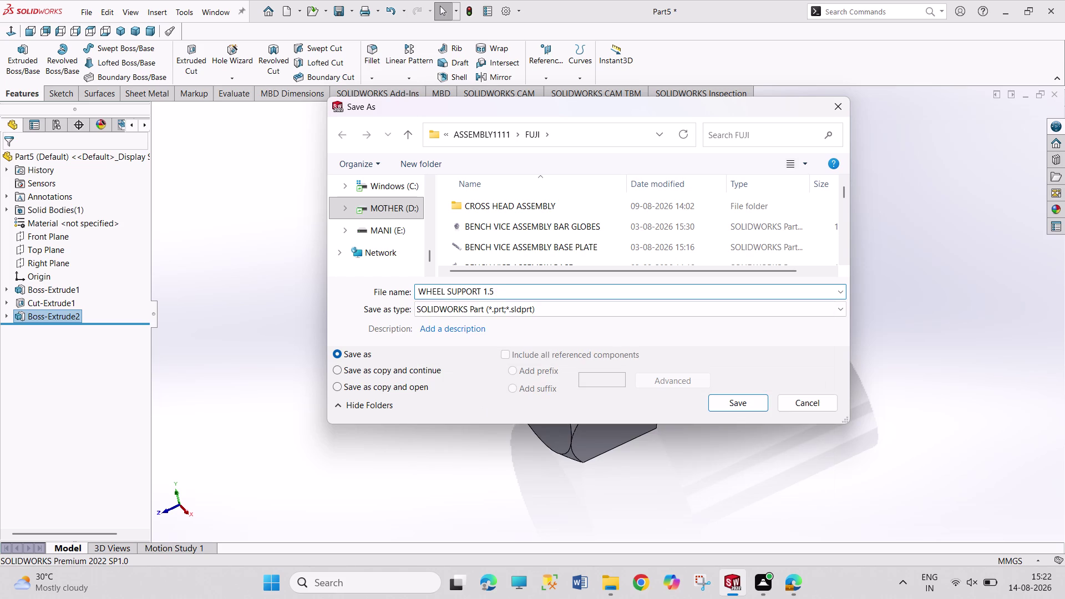
text(NU)
text(T)
key(Return)
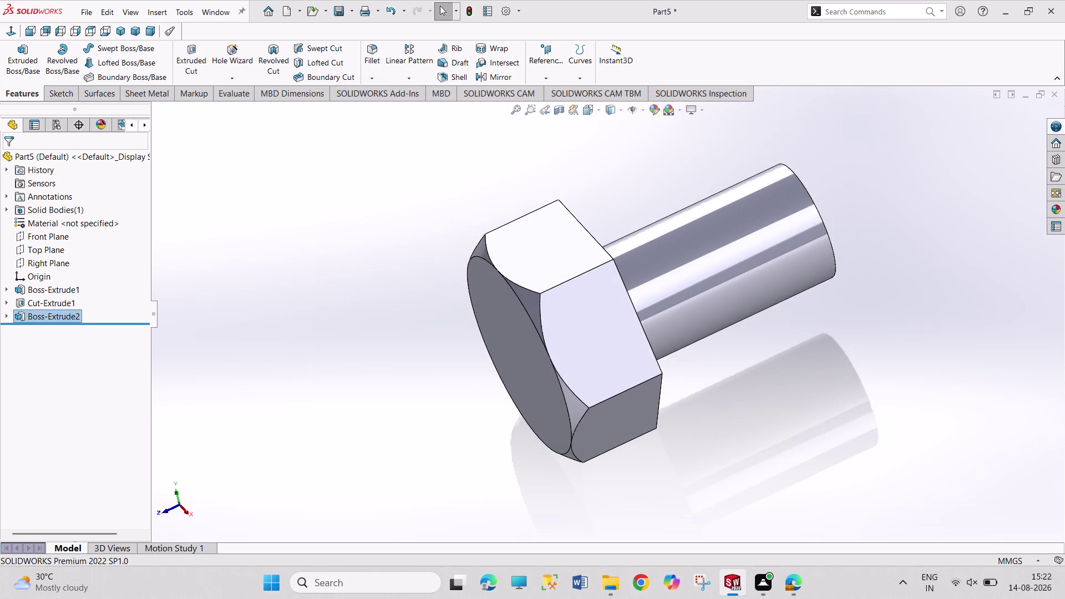